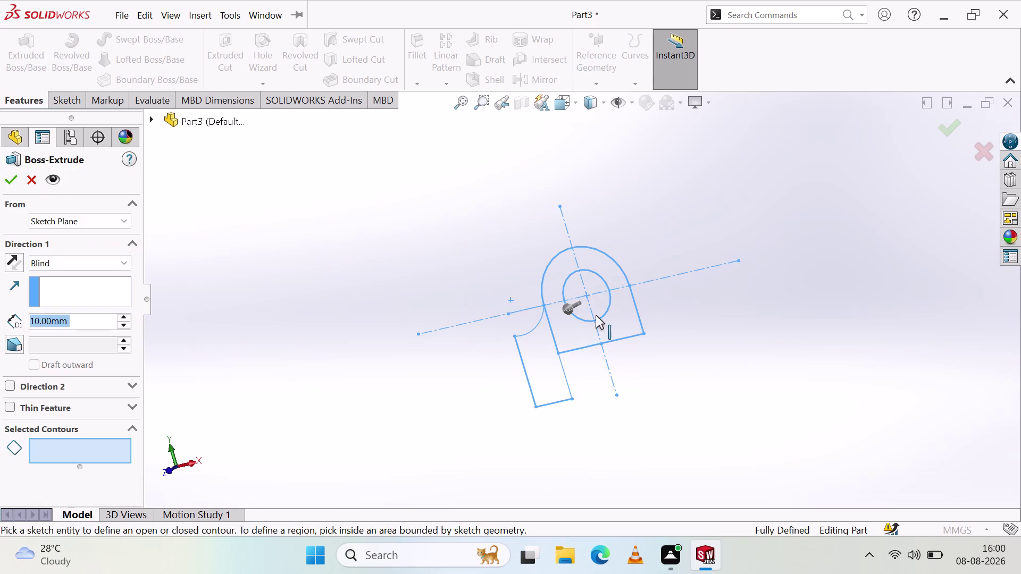
Extrude the ring-shaped sketch region as a Blind boss 32 mm deep, creating Boss-Extrude1.
click(624, 318)
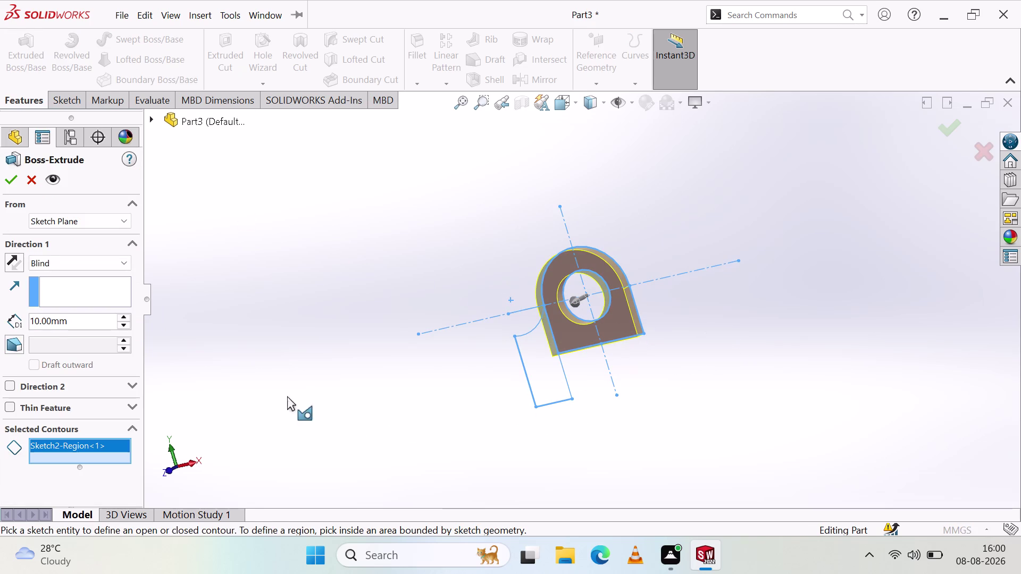
middle_drag(371, 349, 493, 314)
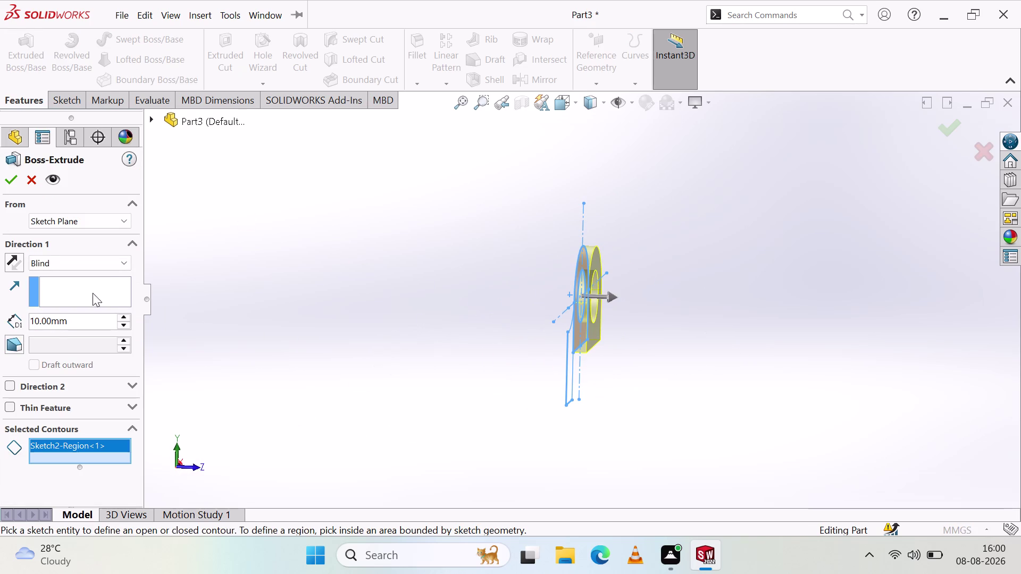
click(110, 261)
click(109, 260)
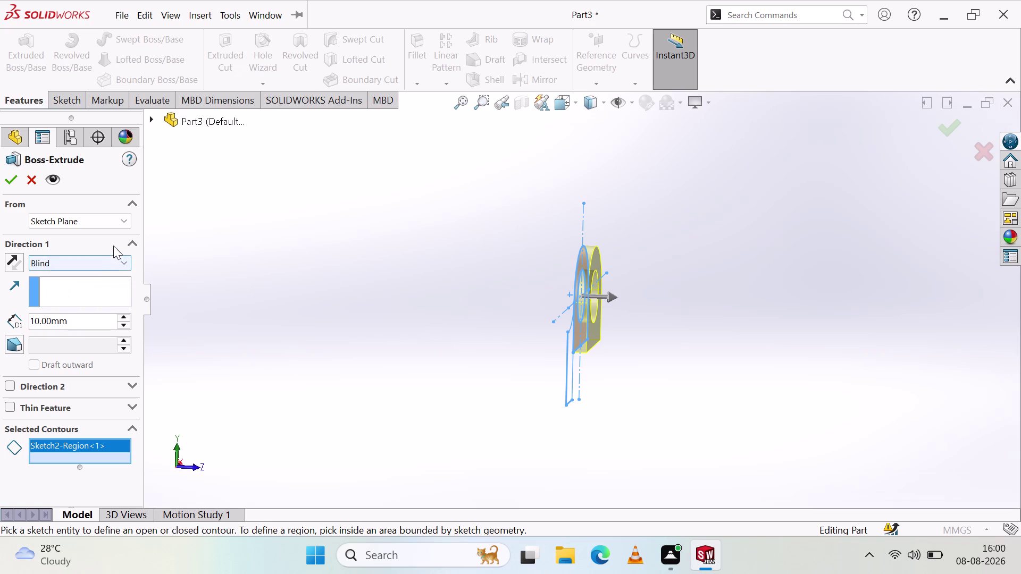
triple_click(127, 317)
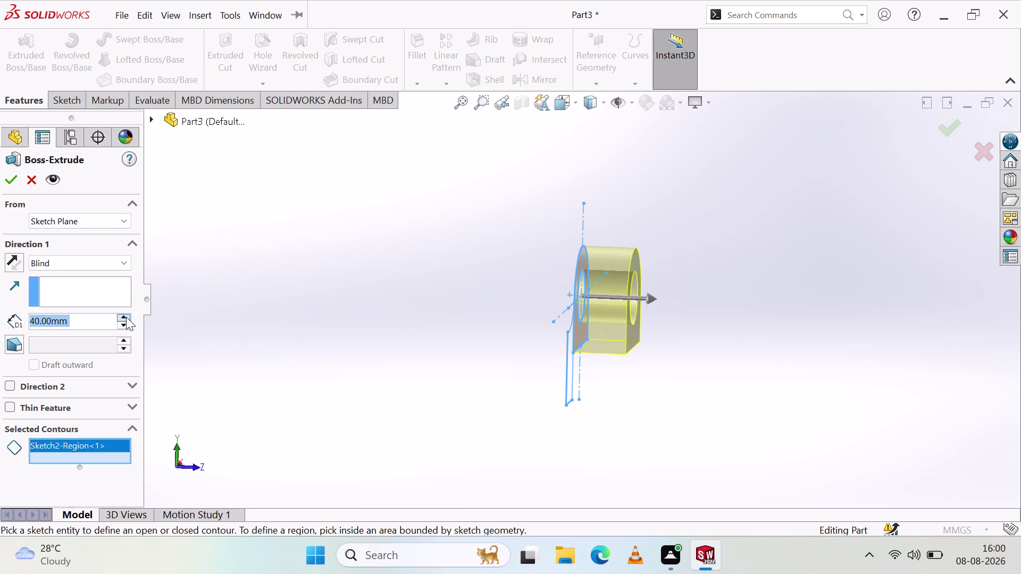
key(BackSpace)
text(32)
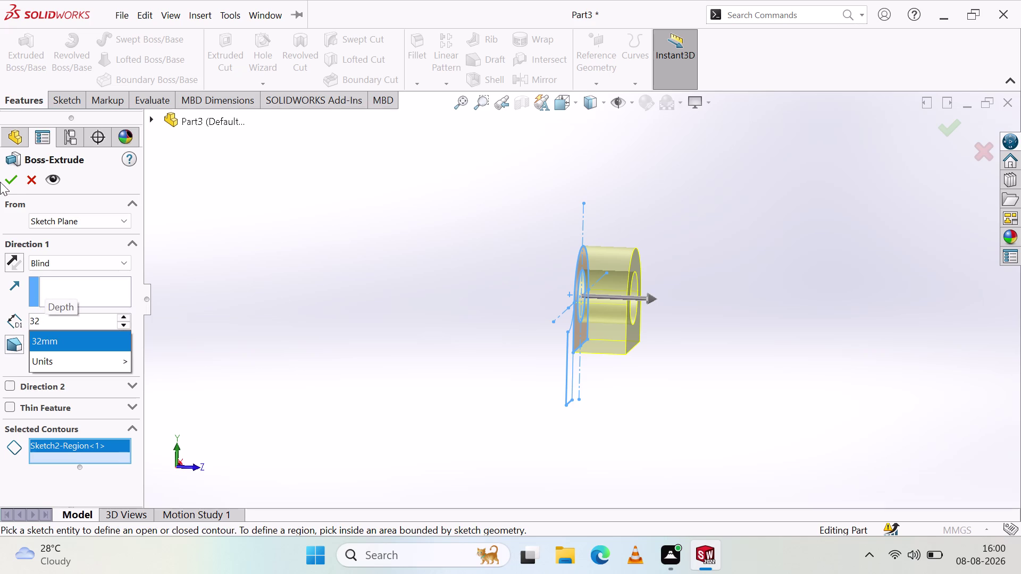
click(9, 180)
click(254, 315)
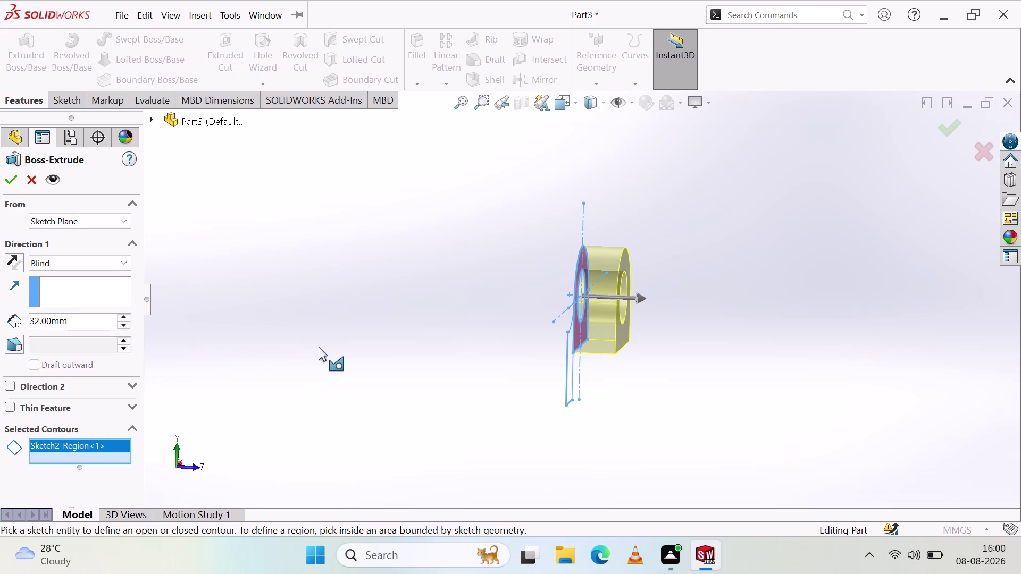
click(323, 347)
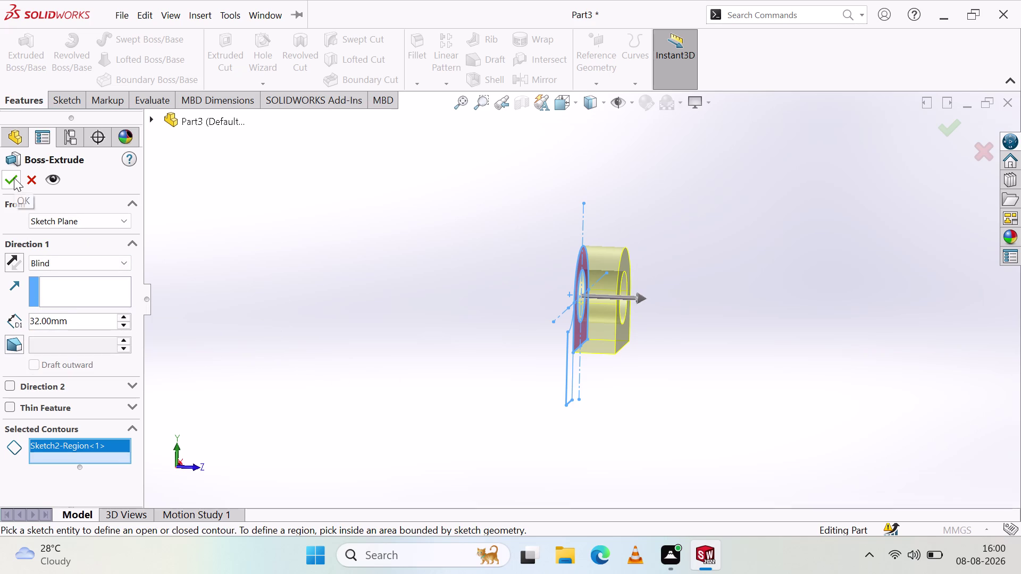
click(14, 178)
click(267, 288)
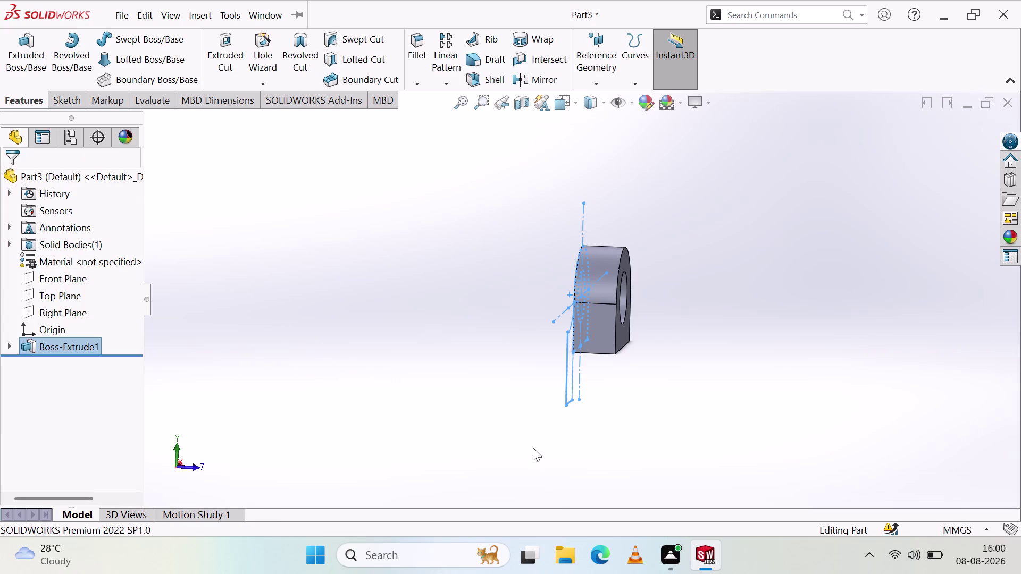
click(20, 67)
click(9, 176)
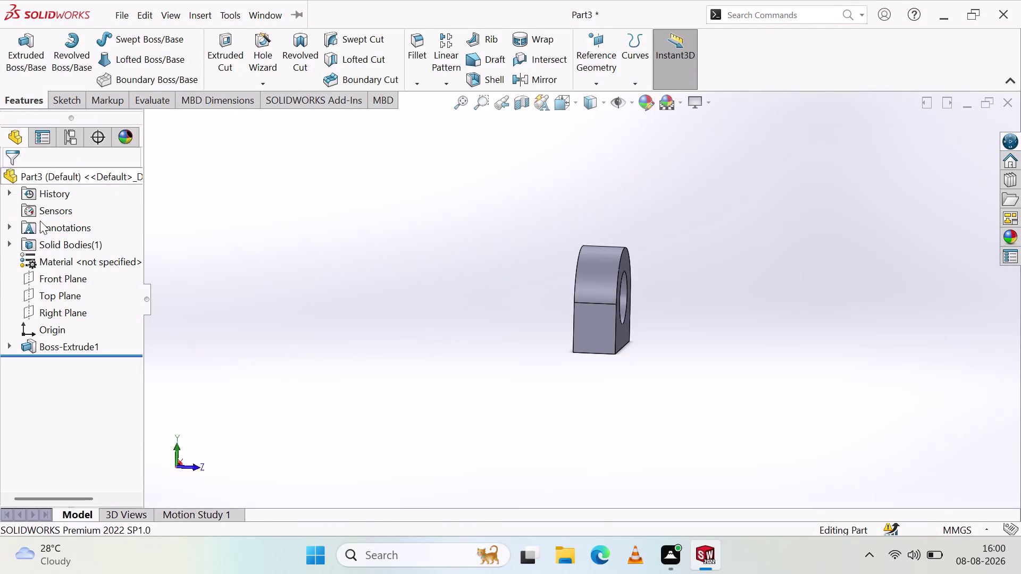
click(76, 346)
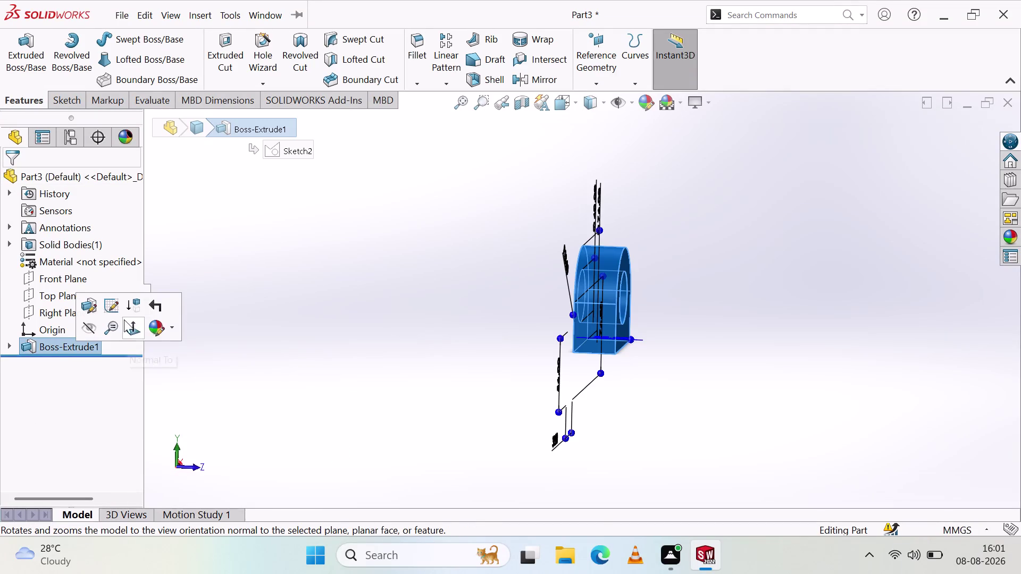
click(109, 303)
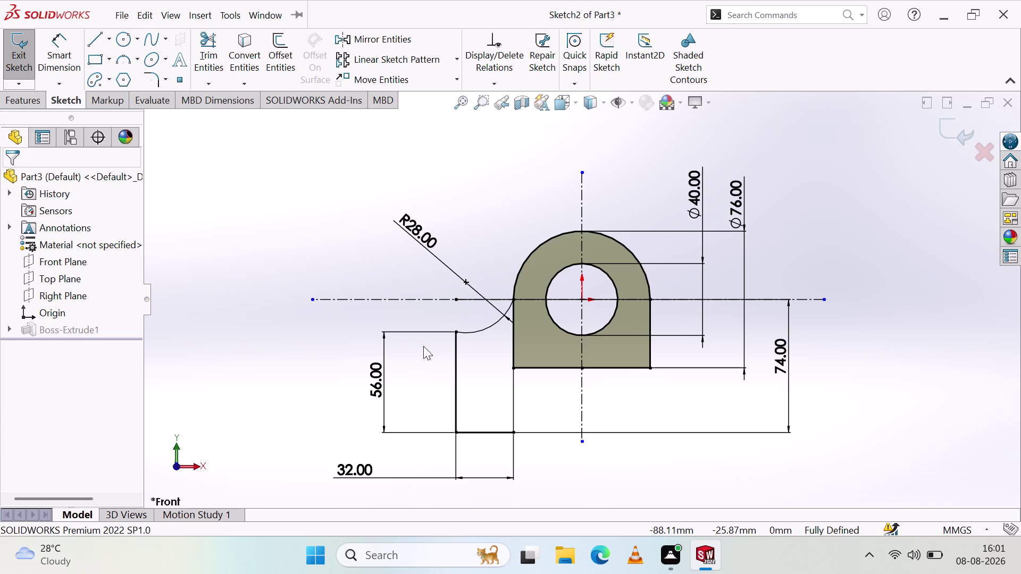
middle_drag(412, 294, 494, 302)
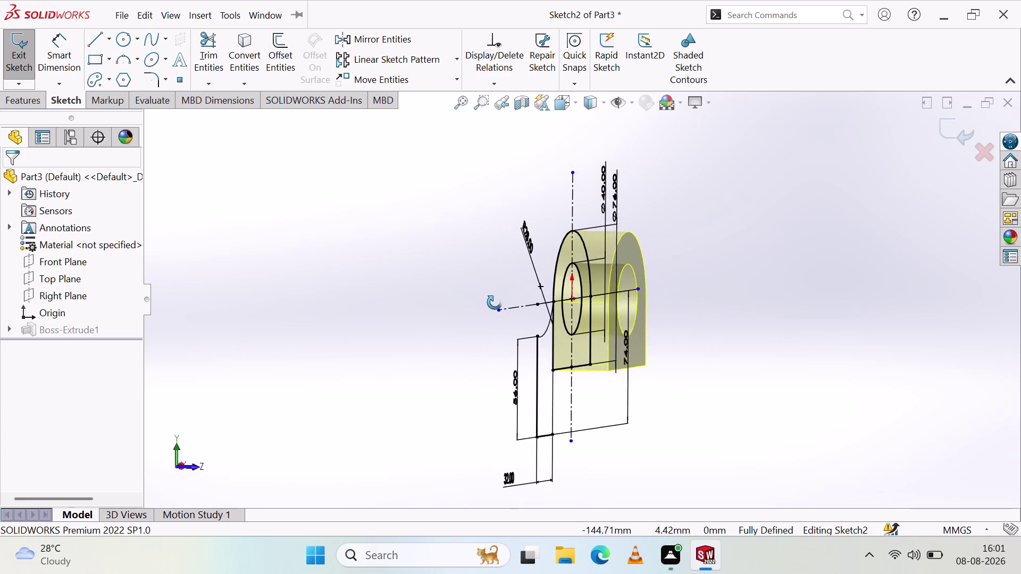
middle_drag(494, 302, 475, 314)
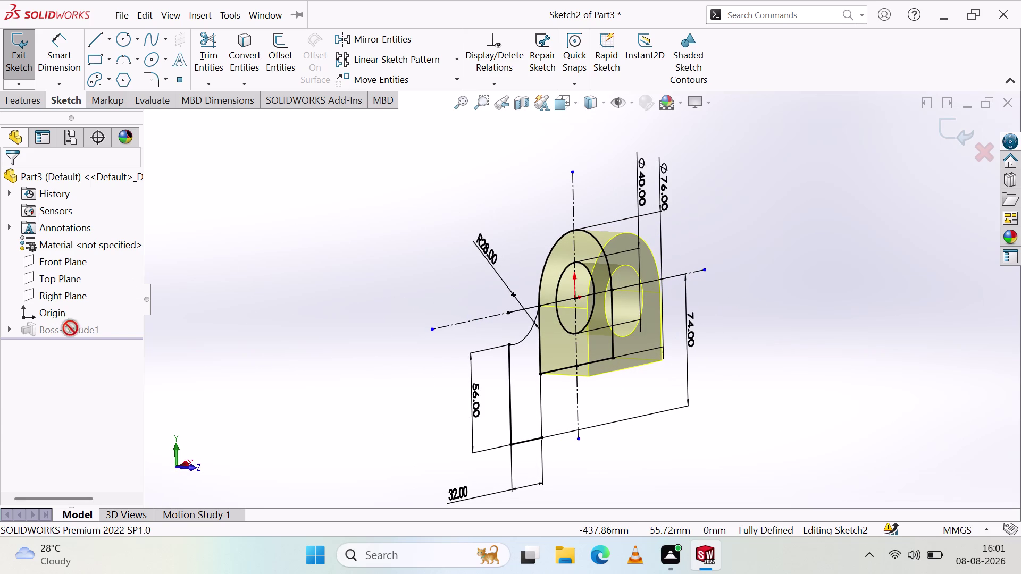
middle_drag(388, 319, 370, 307)
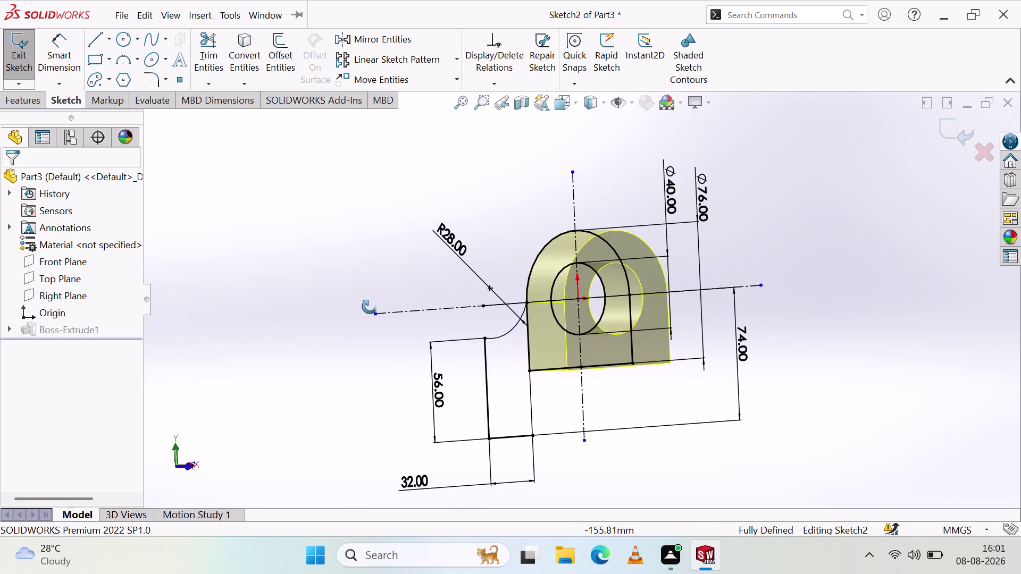
middle_drag(370, 307, 375, 295)
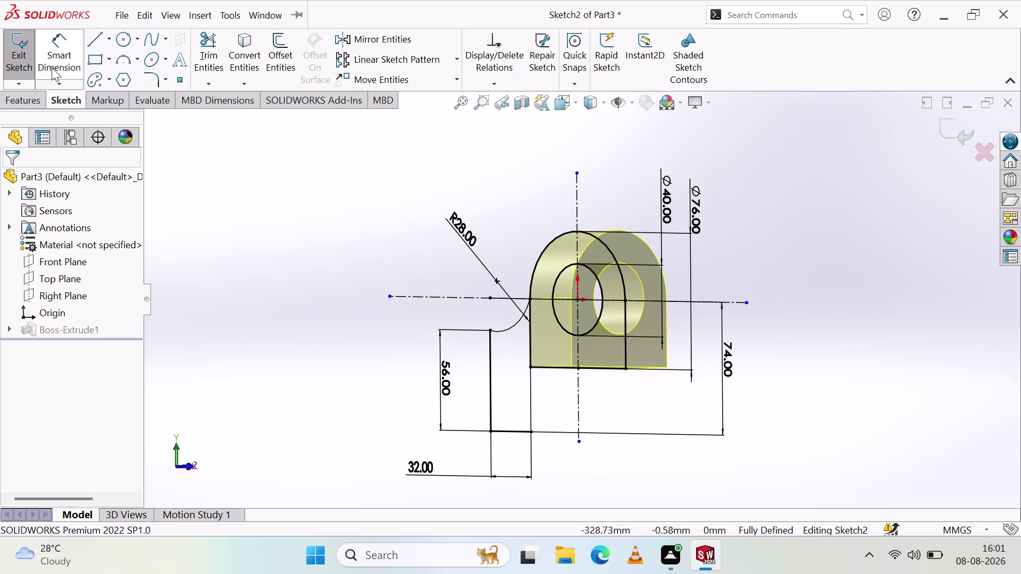
click(28, 95)
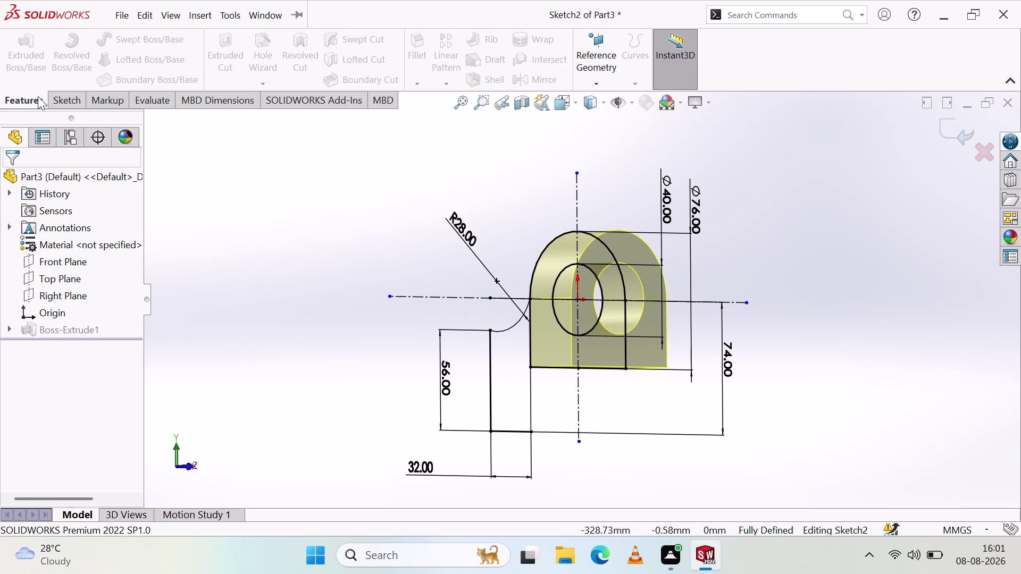
click(55, 106)
click(29, 55)
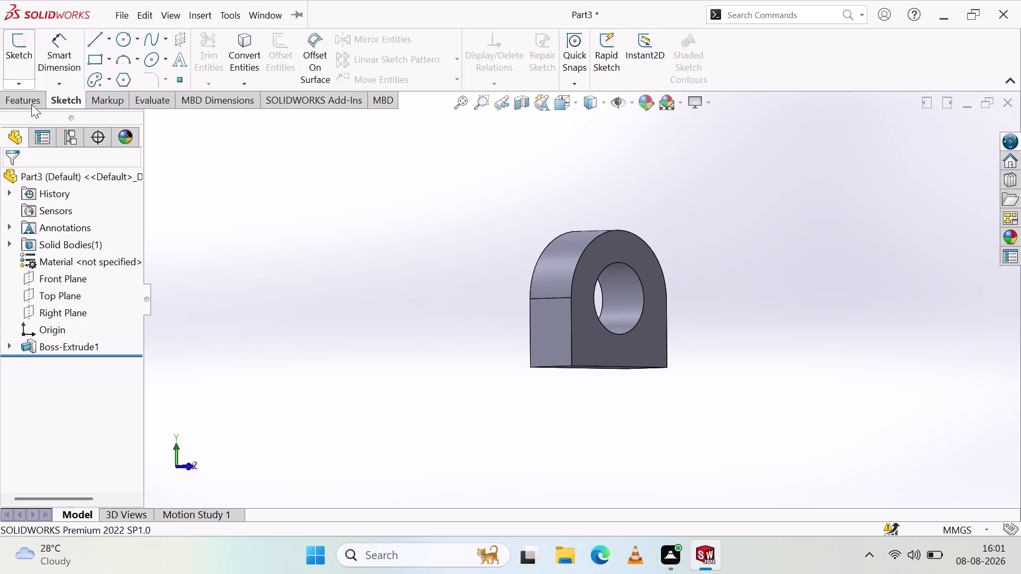
click(13, 96)
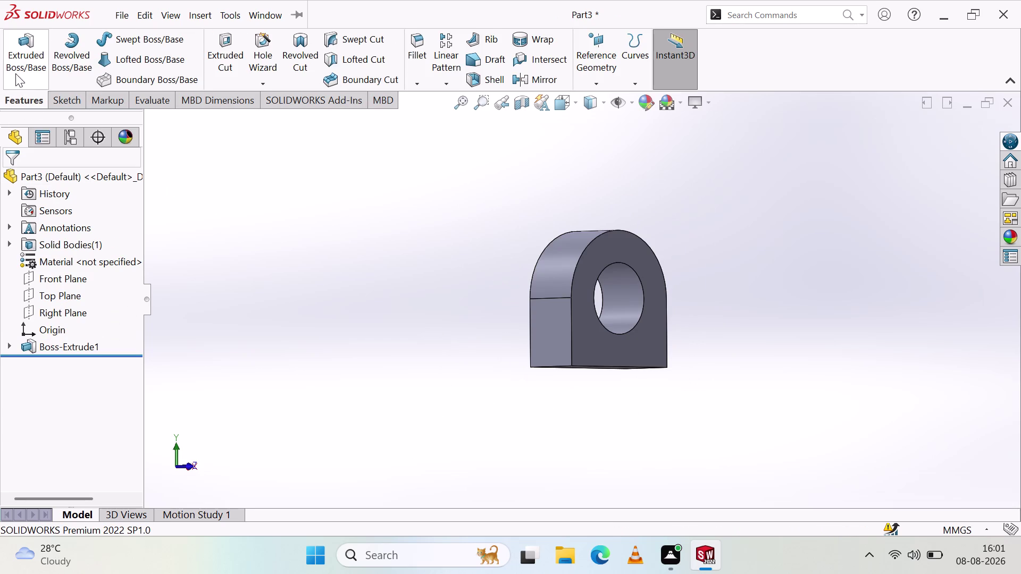
click(16, 71)
click(20, 96)
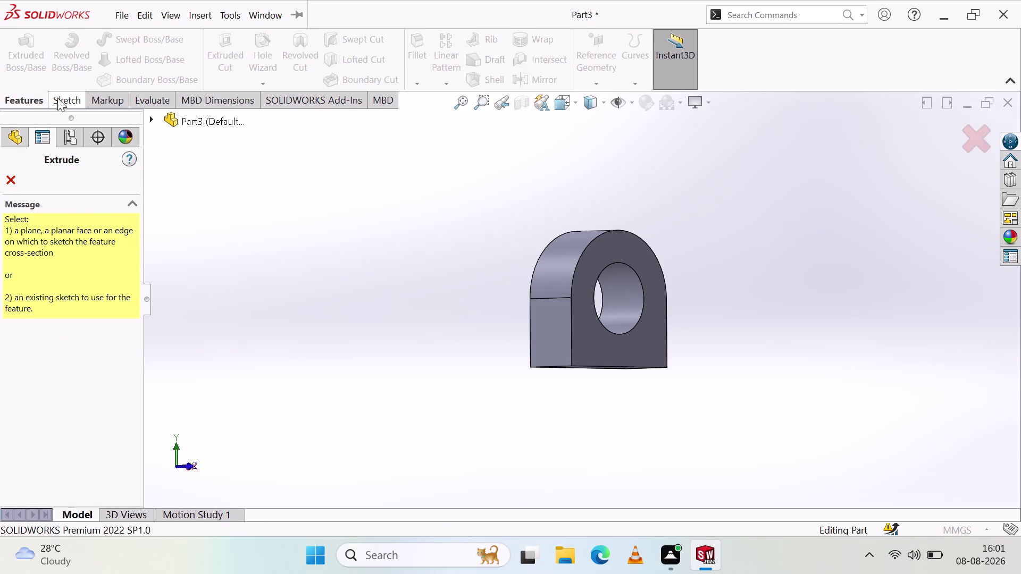
click(57, 98)
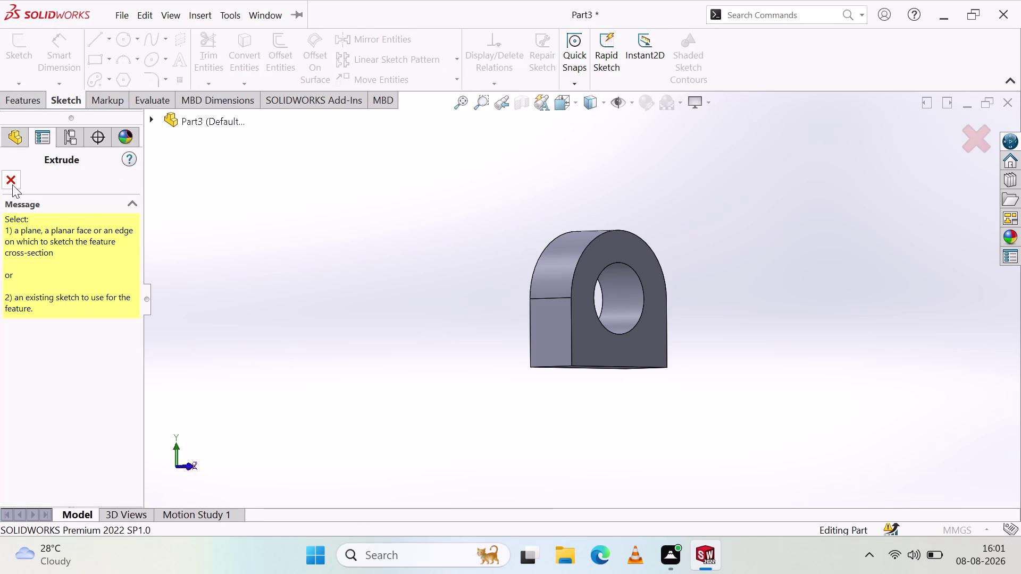
click(11, 183)
click(19, 97)
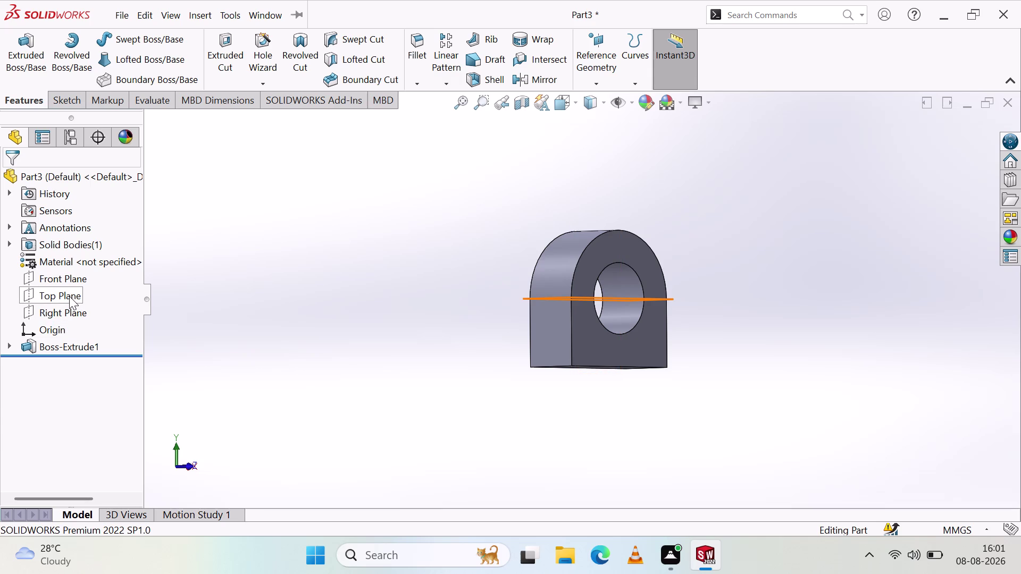
middle_drag(178, 317, 216, 332)
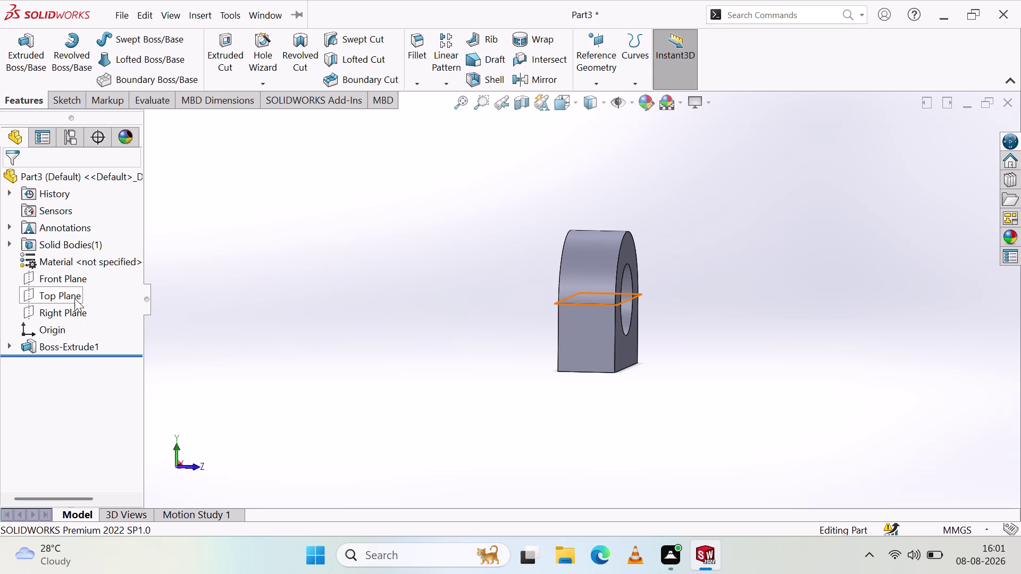
click(74, 298)
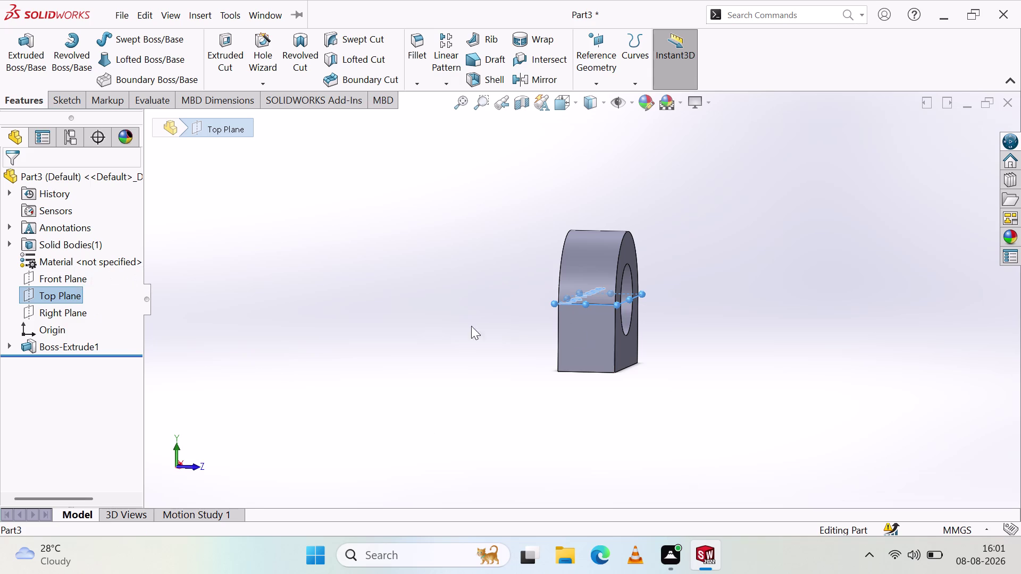
Orbit the bracket edge-on and try starting an extrusion sketch on the Right Plane.
middle_drag(474, 342, 401, 346)
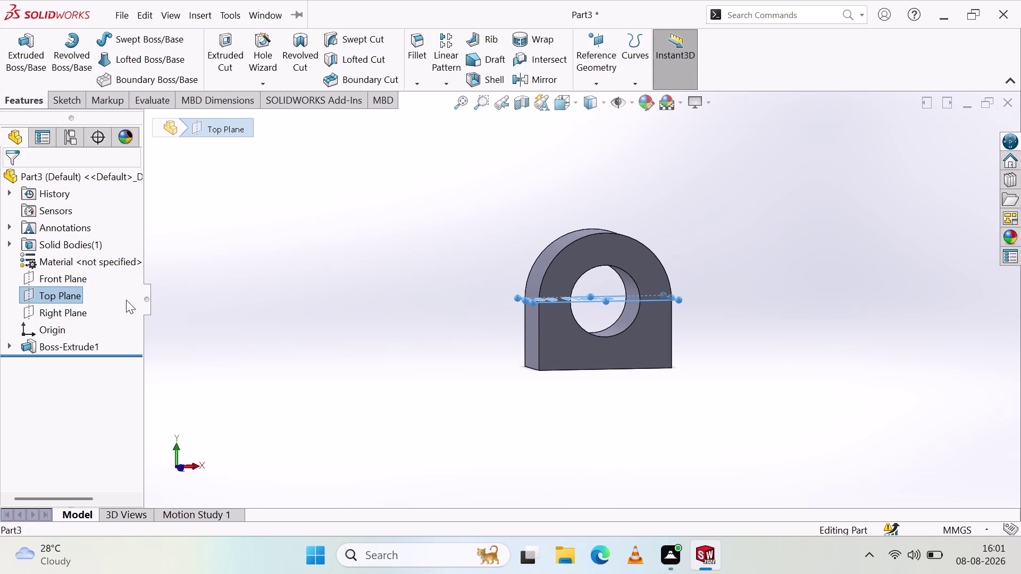
click(38, 308)
middle_drag(119, 305, 170, 317)
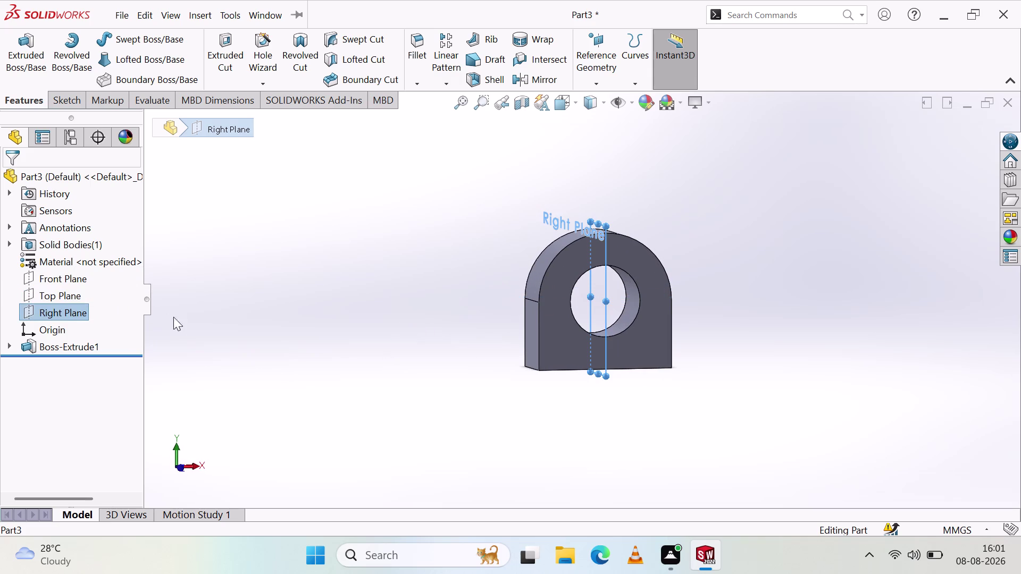
middle_drag(170, 317, 194, 320)
middle_drag(328, 305, 409, 319)
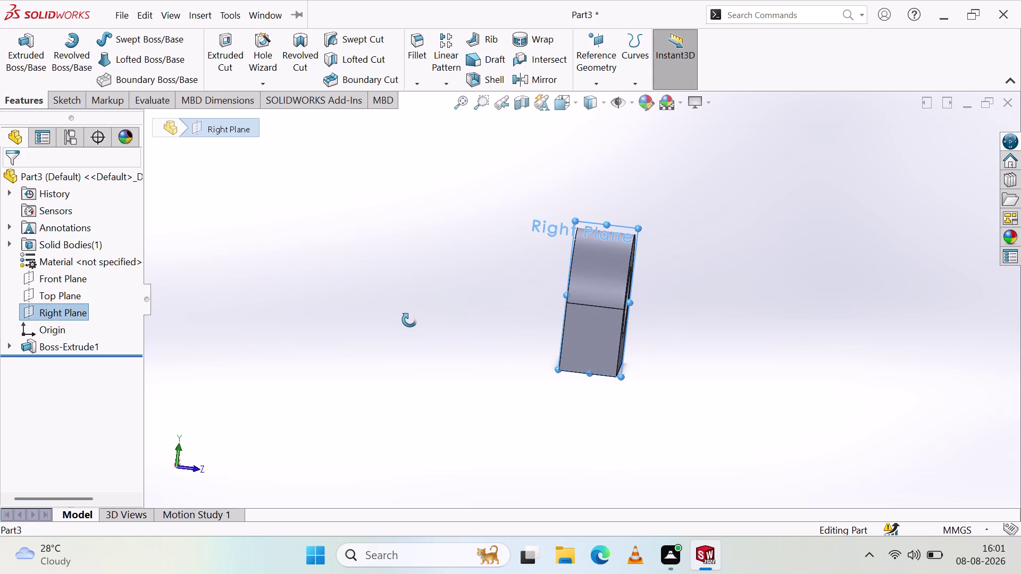
middle_drag(409, 319, 410, 320)
middle_click(411, 320)
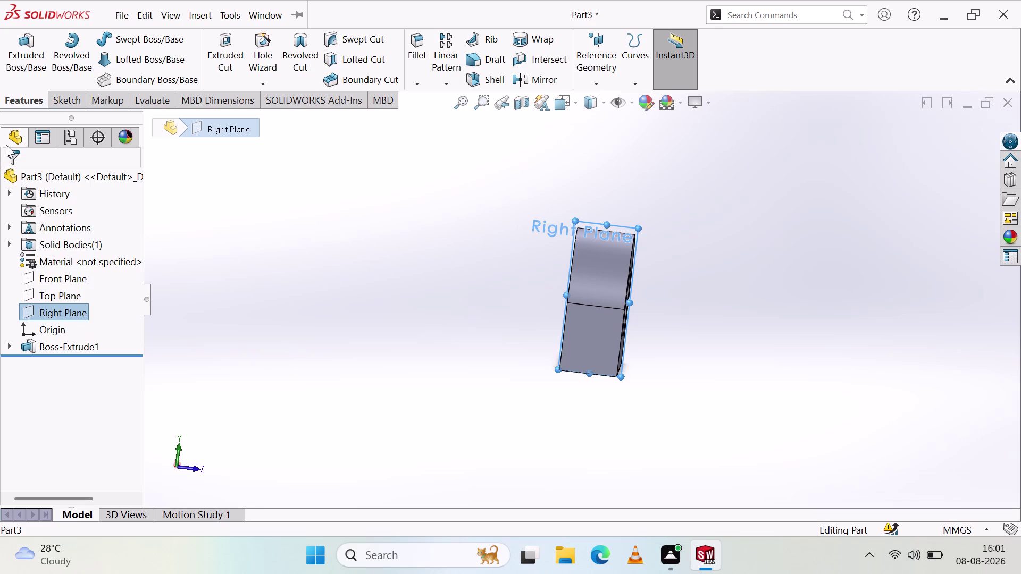
click(19, 72)
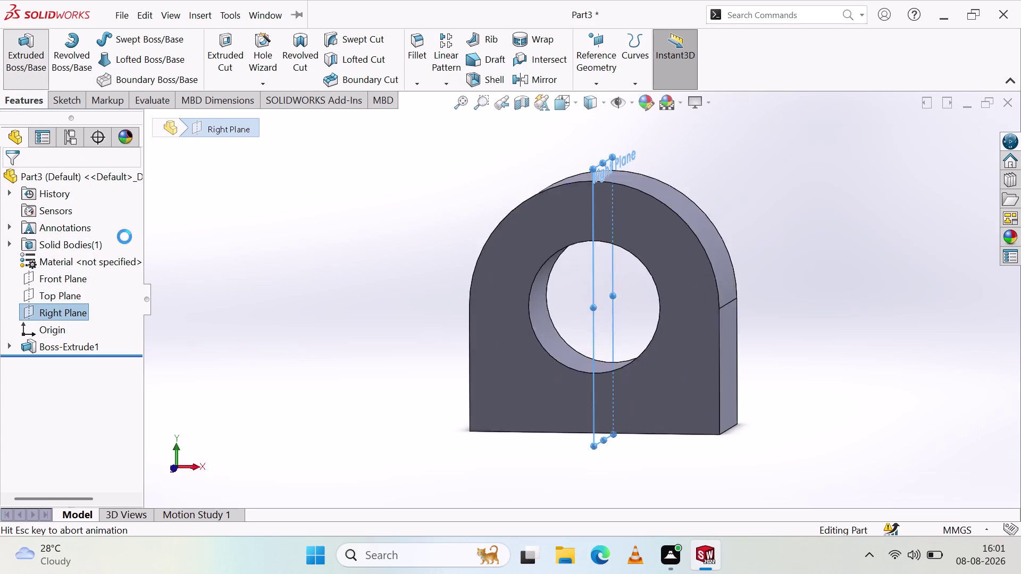
middle_click(357, 329)
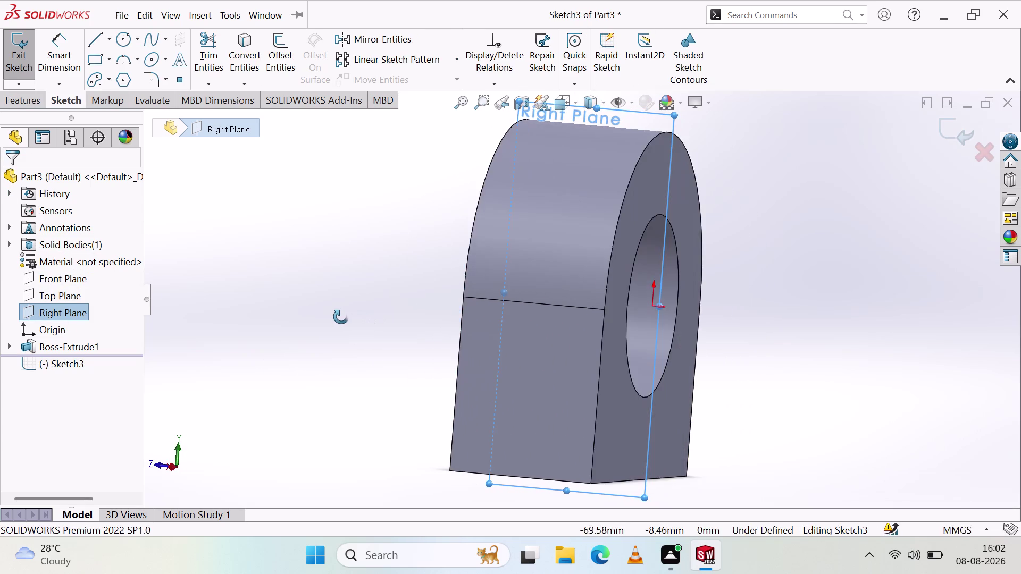
middle_click(360, 327)
middle_drag(390, 357, 552, 390)
scroll(up, 3)
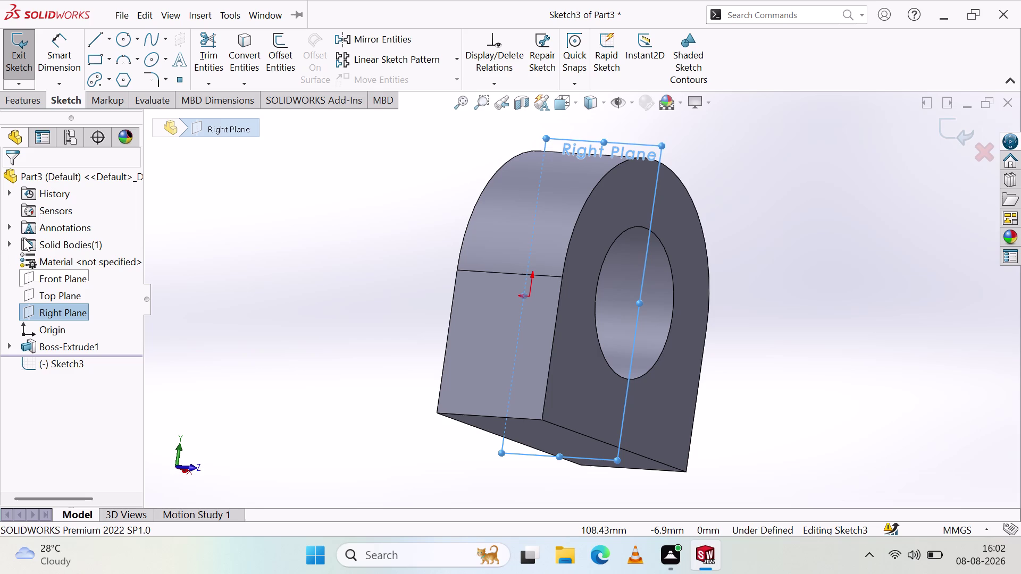
click(63, 296)
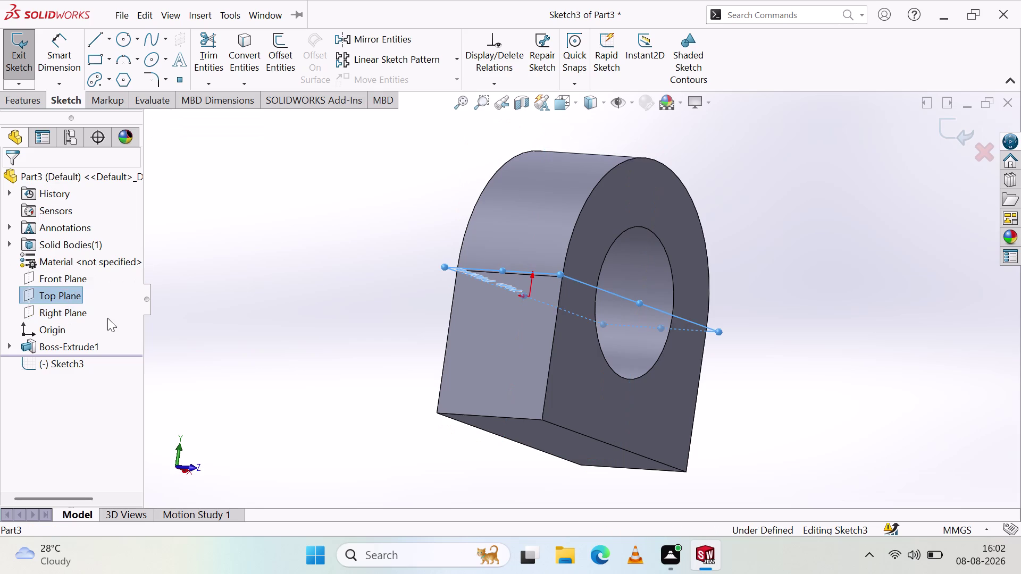
Delete the unfinished top-plane sketch and cancel the Extruded Boss.
click(20, 43)
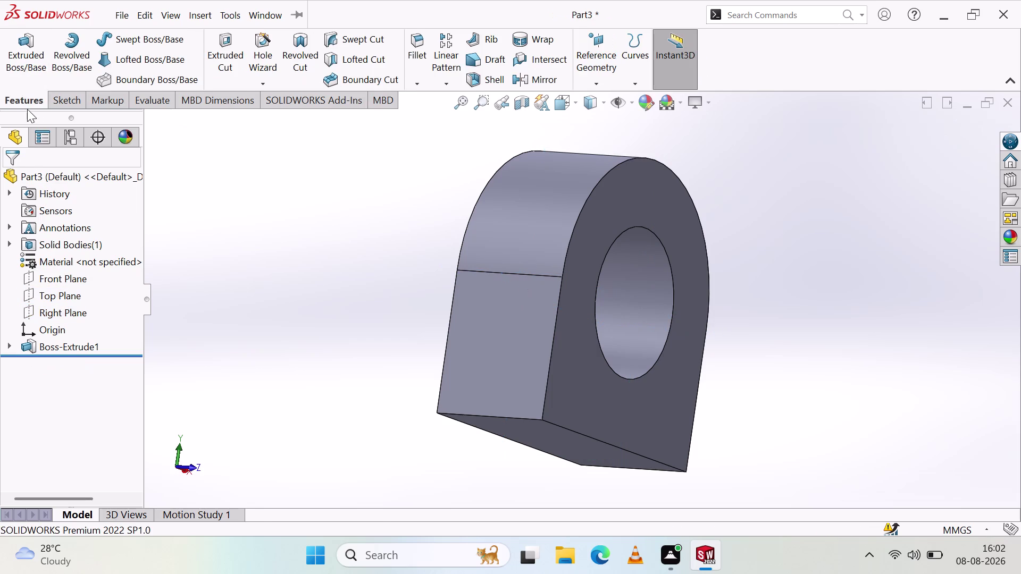
click(19, 63)
click(1, 177)
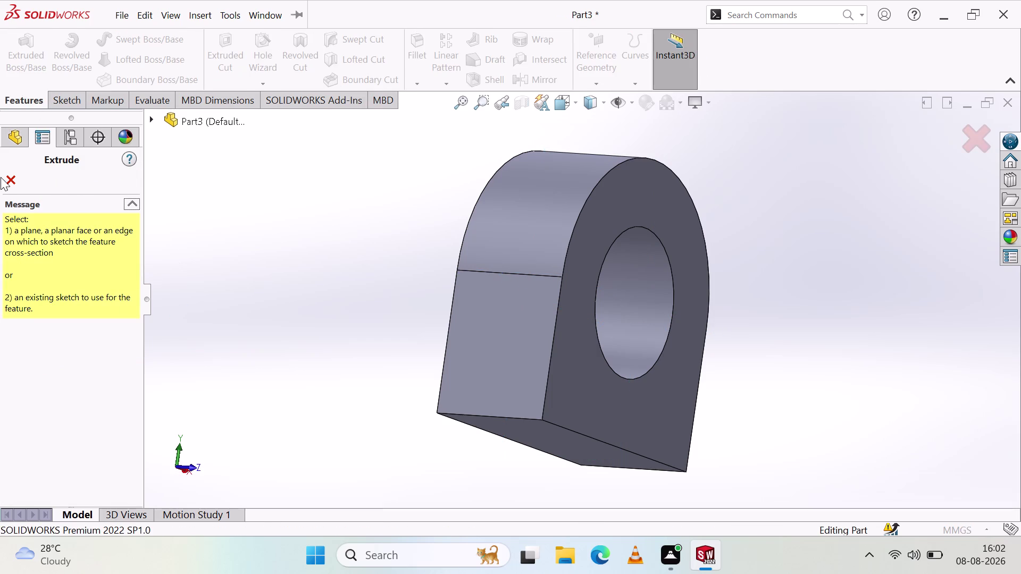
click(6, 177)
Orbit to the model's side and start a new sketch on the Front Plane.
middle_drag(136, 327, 177, 351)
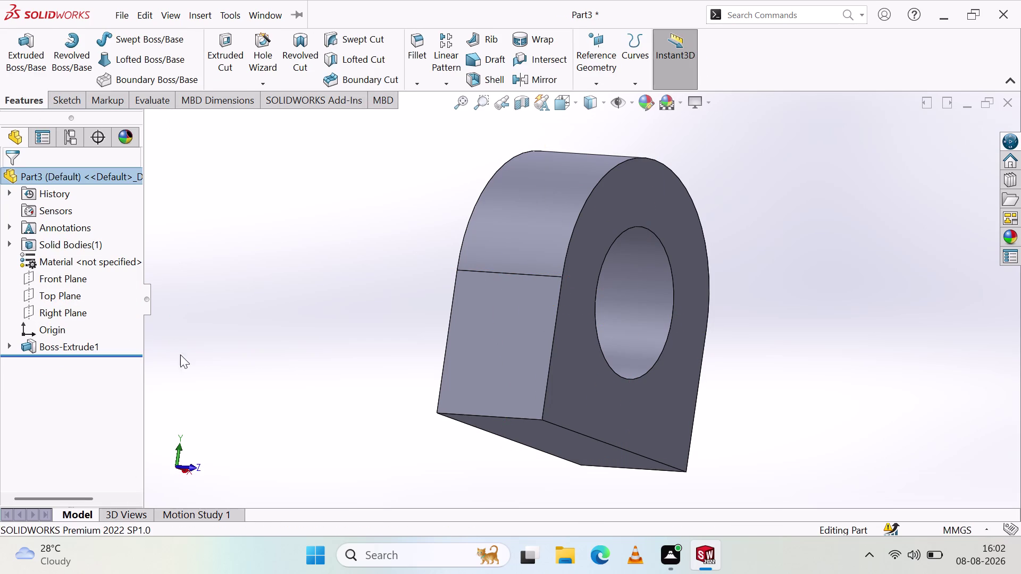
middle_drag(176, 351, 192, 394)
middle_drag(309, 289, 327, 345)
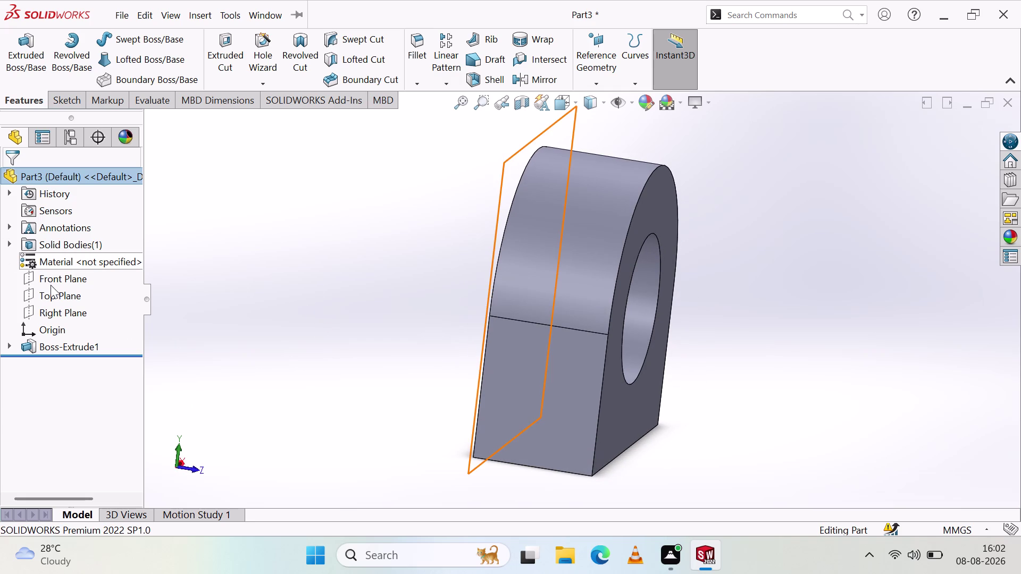
click(52, 277)
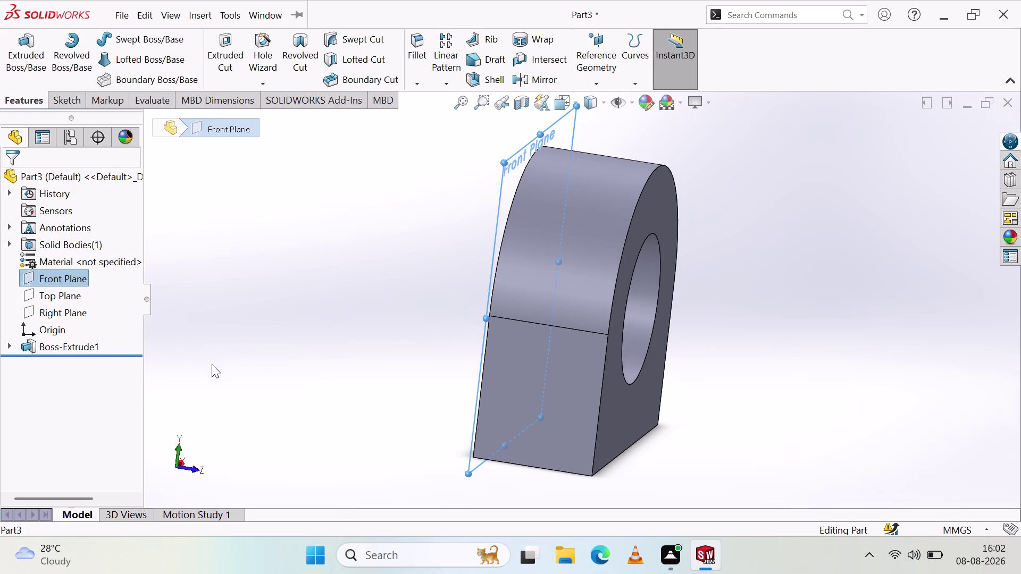
click(17, 58)
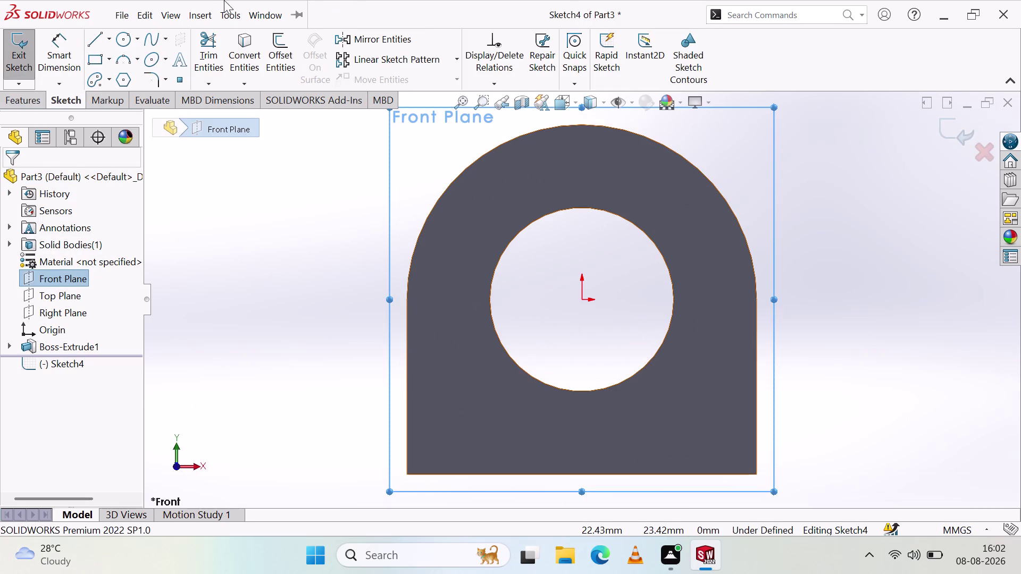
Draw a vertical line down from the body's left edge, entering length 74.
click(97, 37)
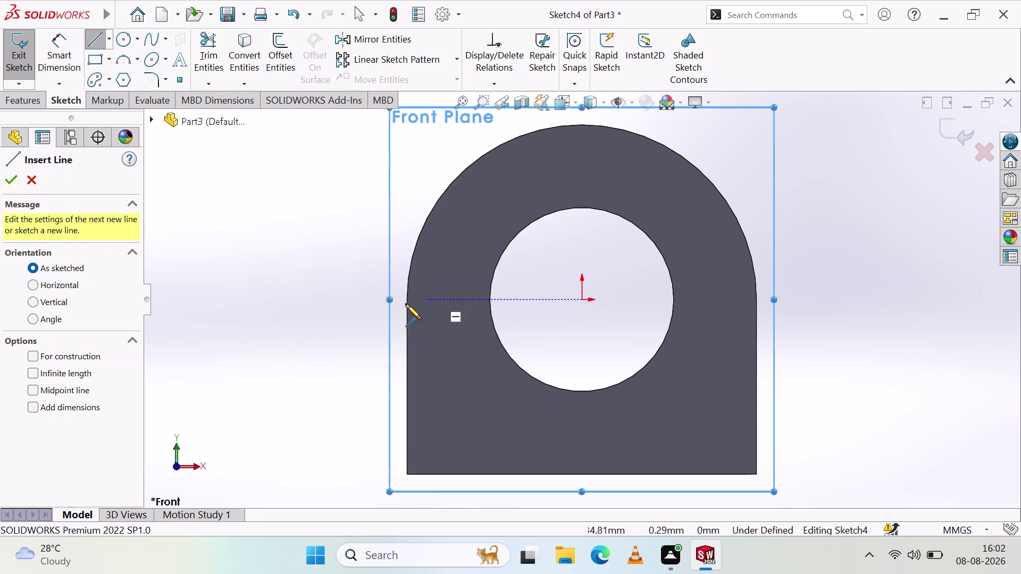
click(407, 300)
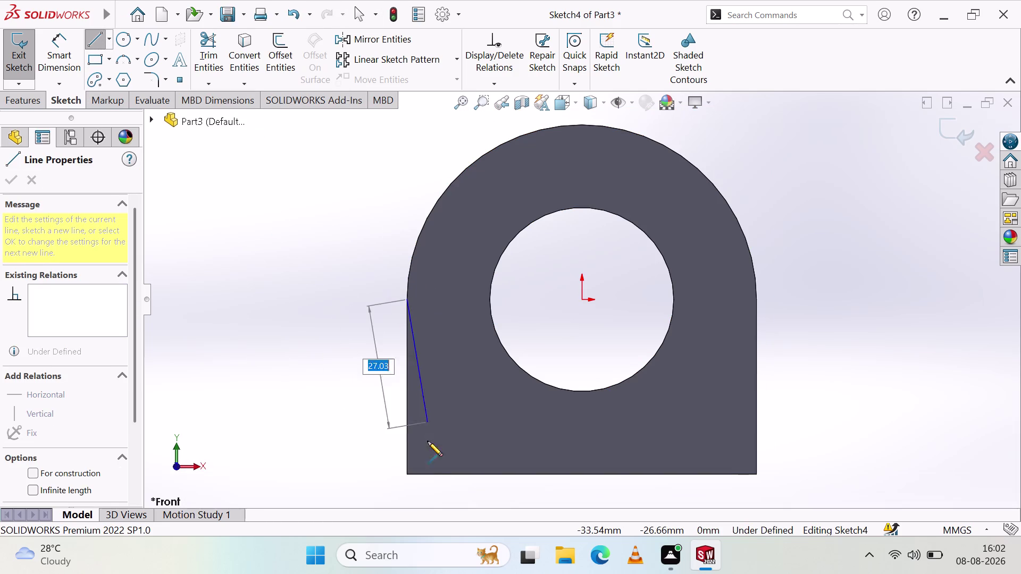
scroll(down, 3)
scroll(up, 3)
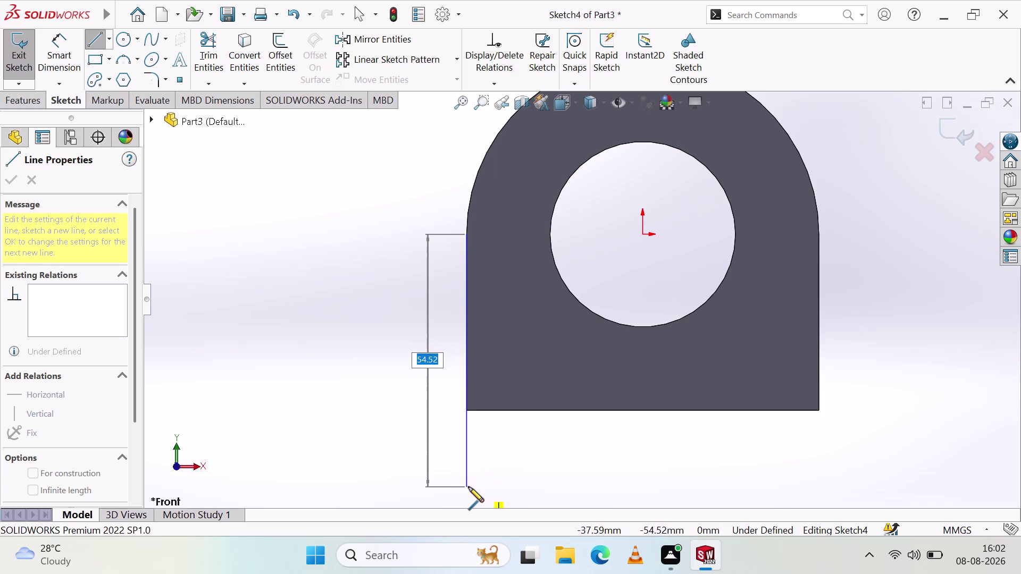
text(74)
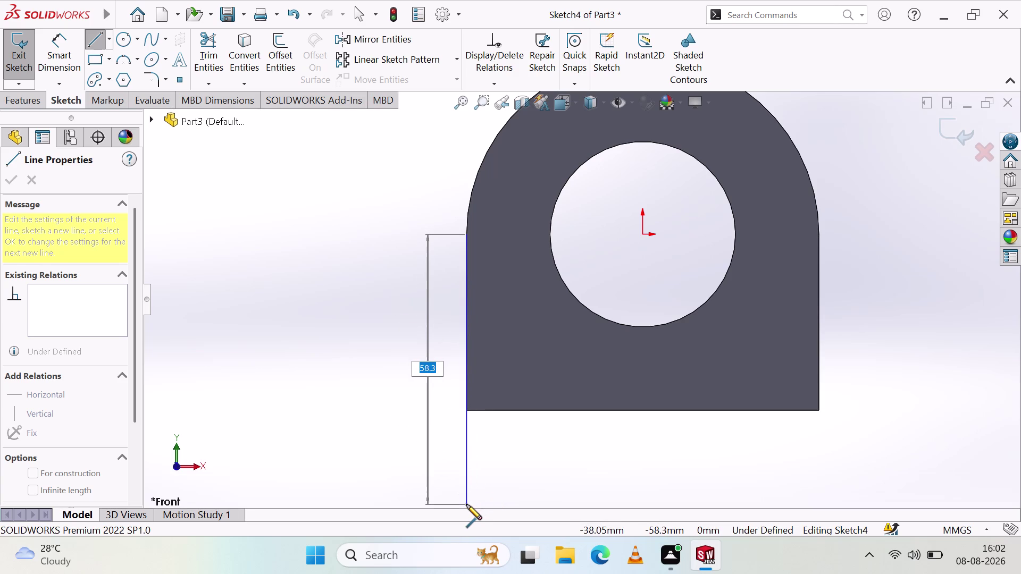
text(74)
key(Return)
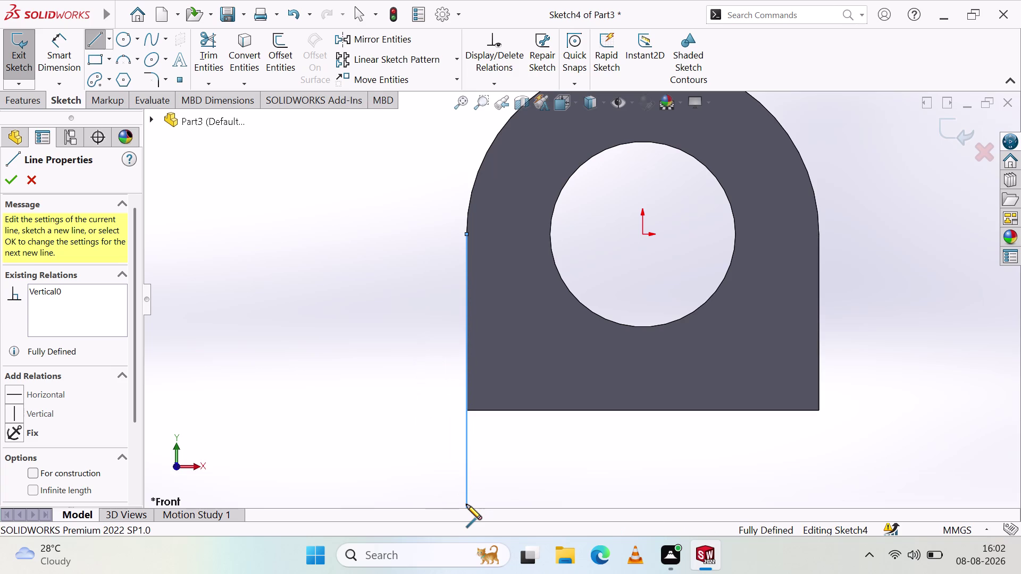
key(Escape)
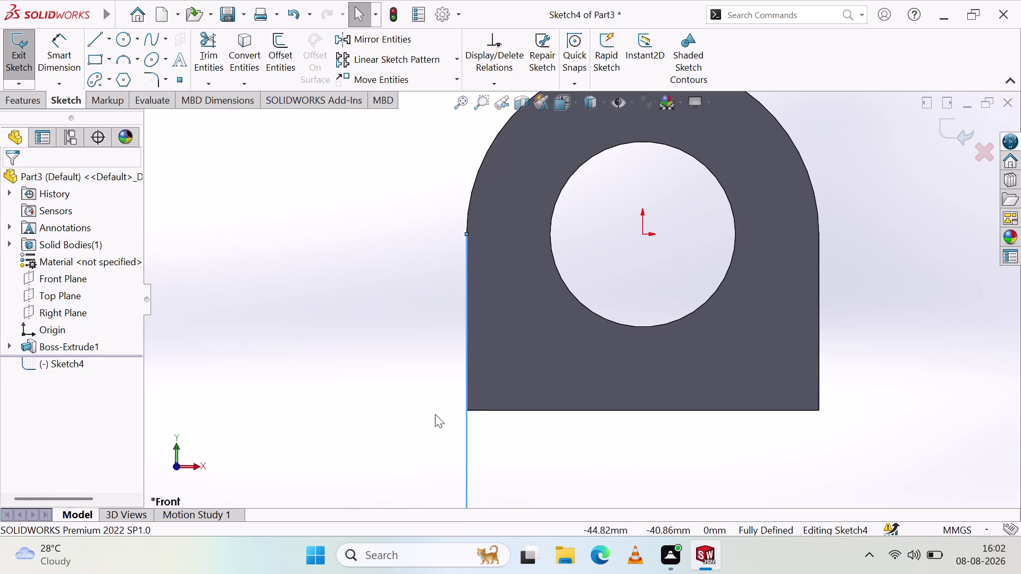
scroll(up, 3)
click(432, 386)
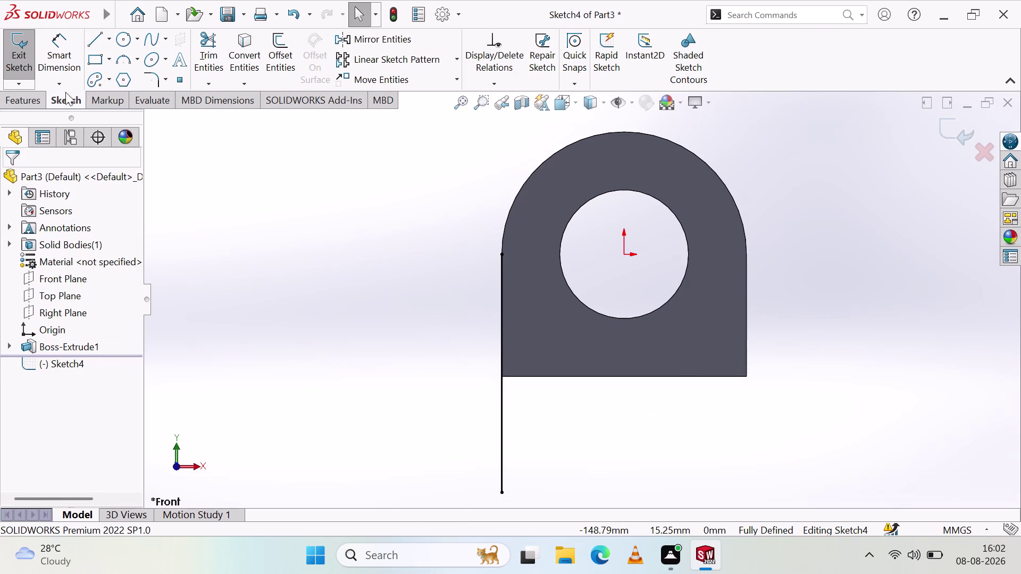
Add a 32 mm horizontal line left and a 56 mm vertical line up.
click(95, 39)
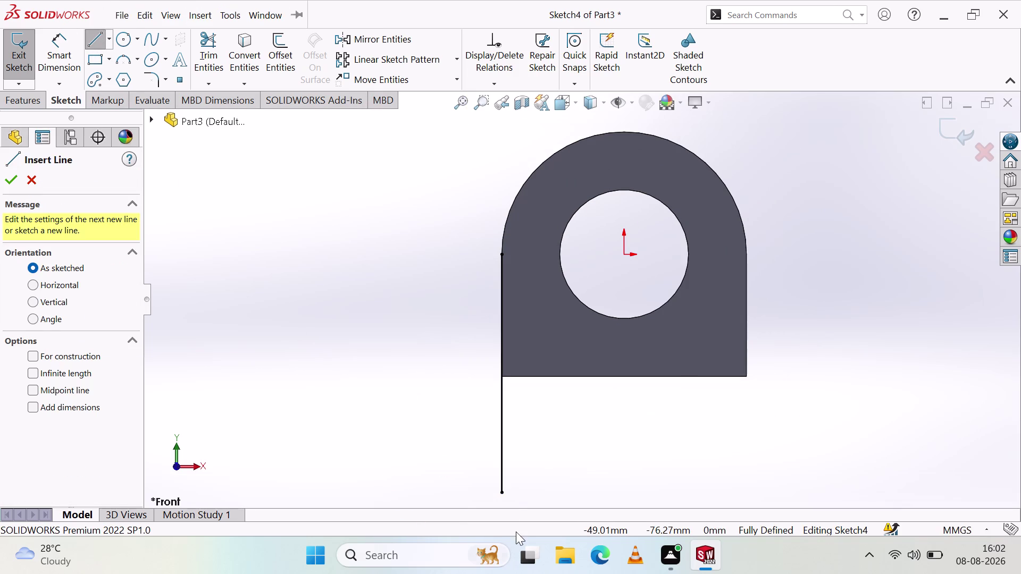
click(501, 493)
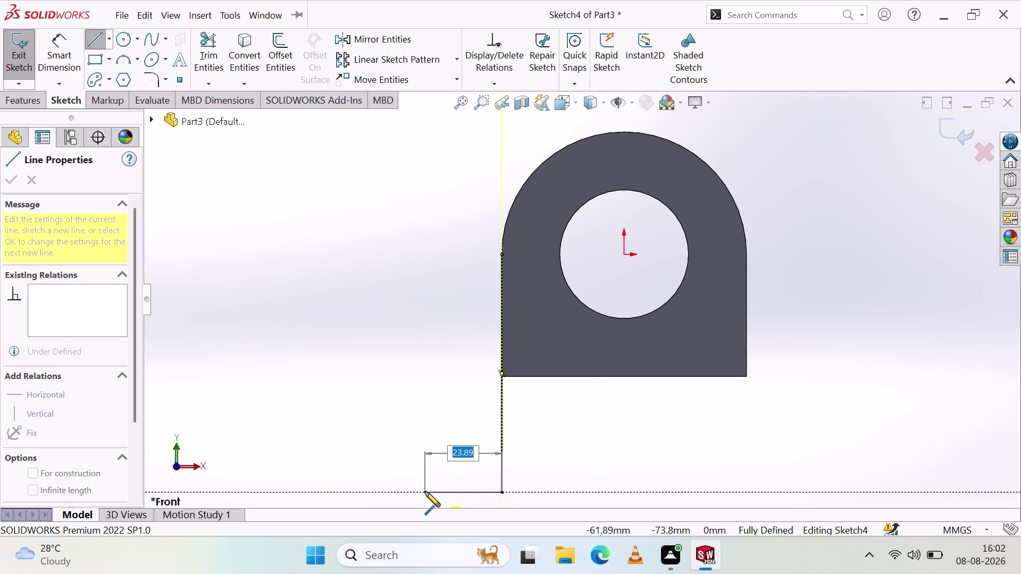
text(32)
key(Return)
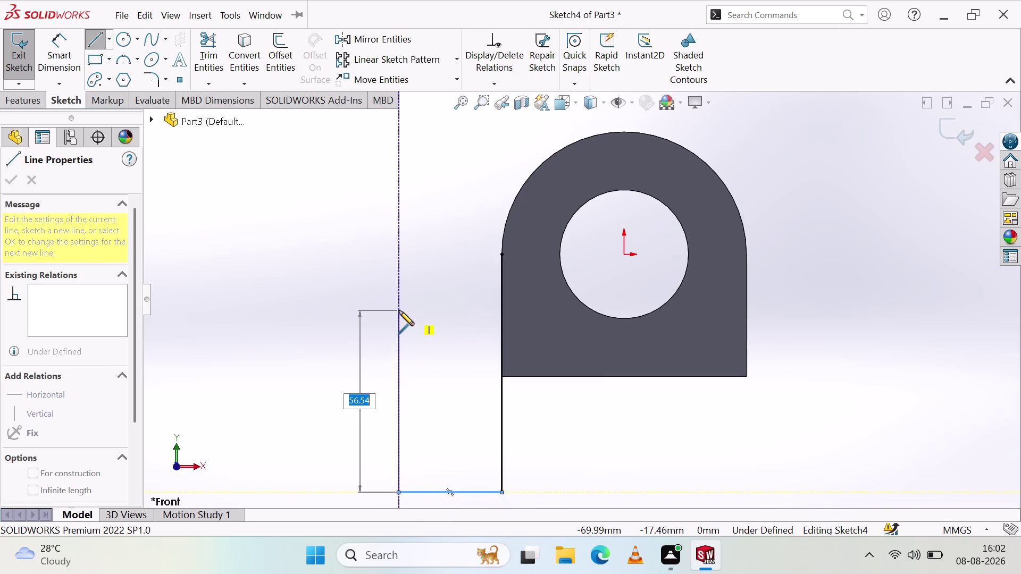
text(56)
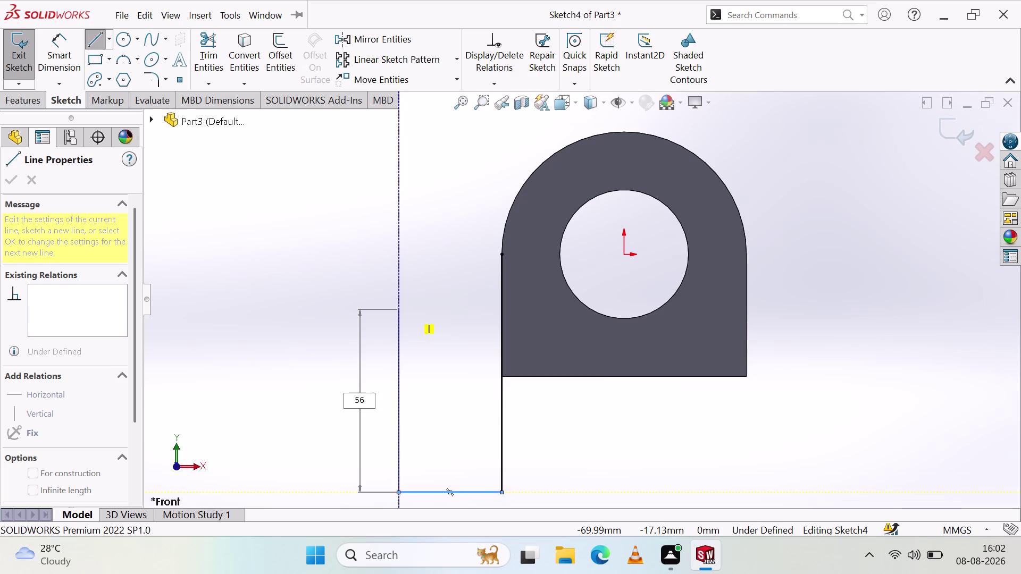
key(Return)
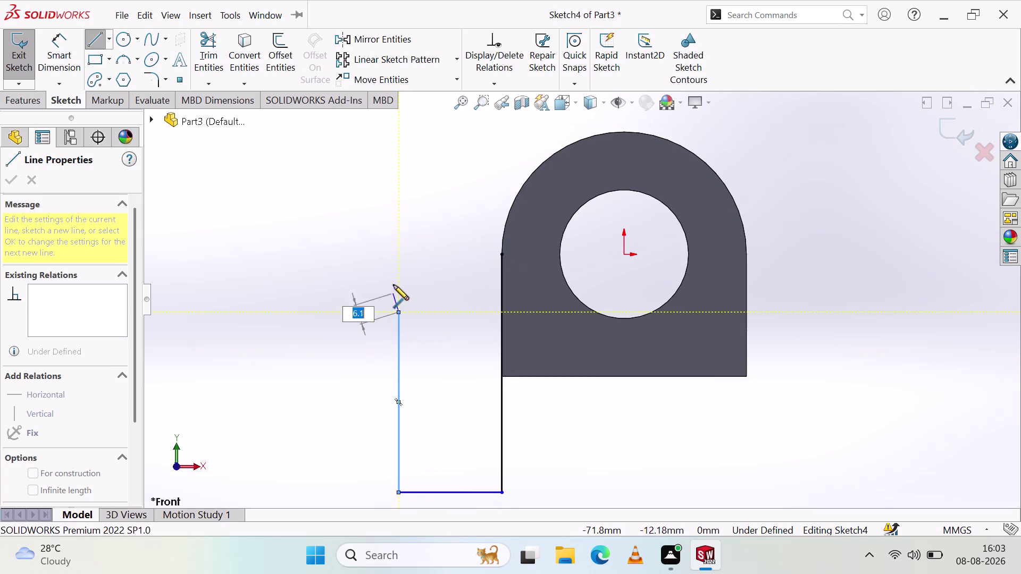
key(Escape)
Orbit the model to check the open three-line profile in 3D.
click(307, 380)
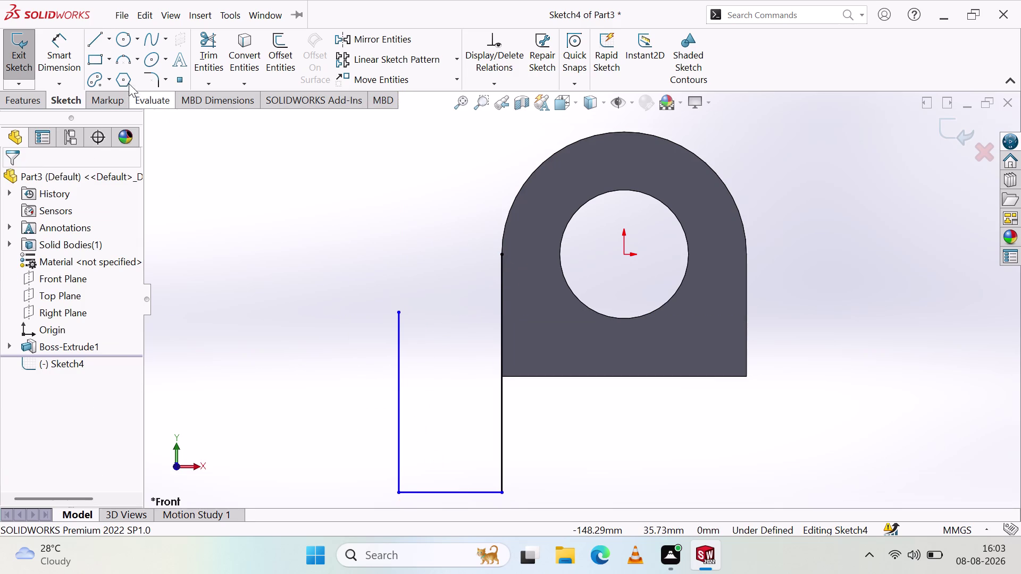
click(303, 330)
click(356, 363)
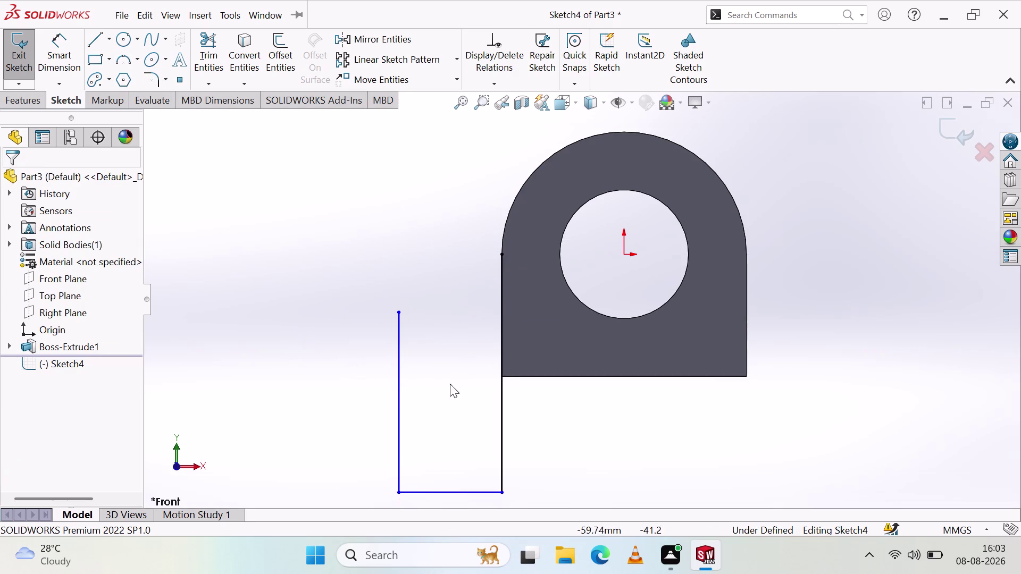
click(458, 383)
middle_drag(465, 333, 547, 346)
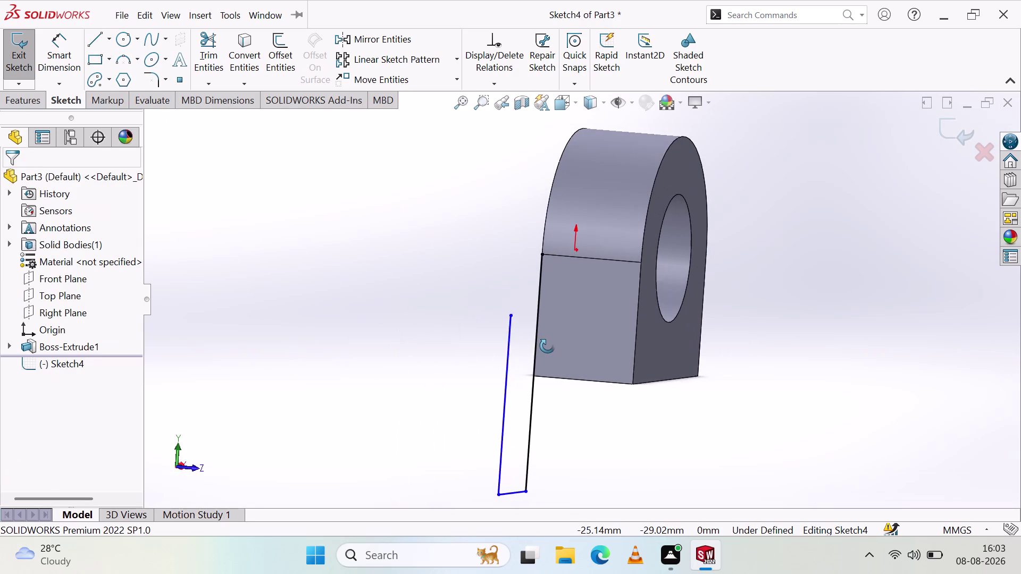
middle_drag(547, 346, 498, 337)
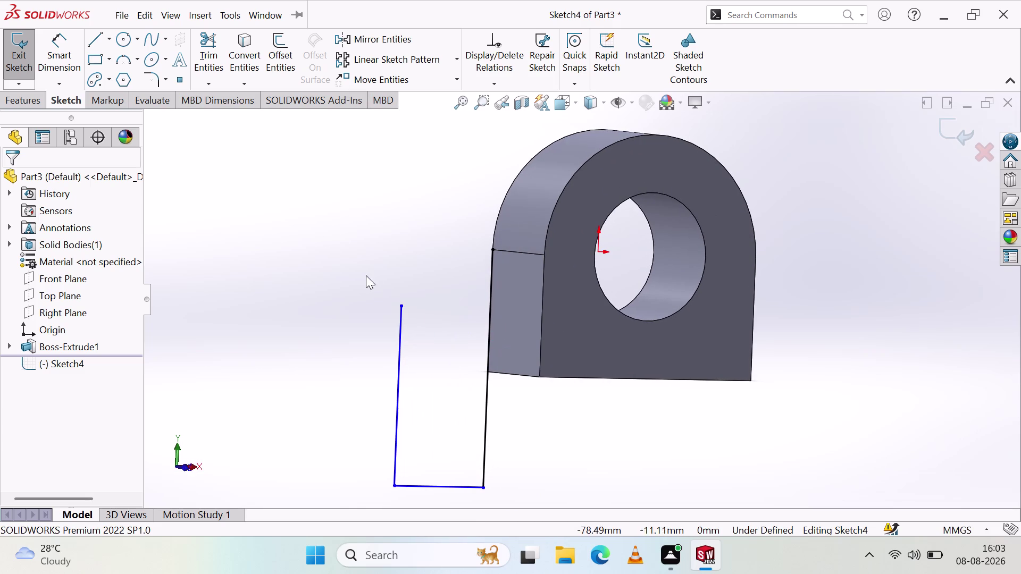
click(108, 59)
click(111, 61)
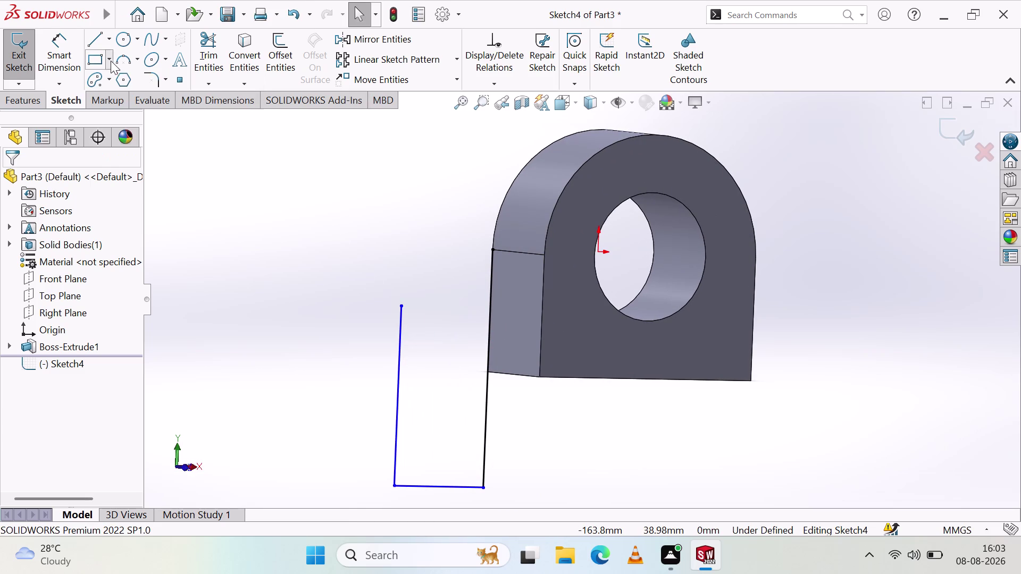
Draw a 3 Point Arc from the left line's top to the bracket edge.
click(123, 58)
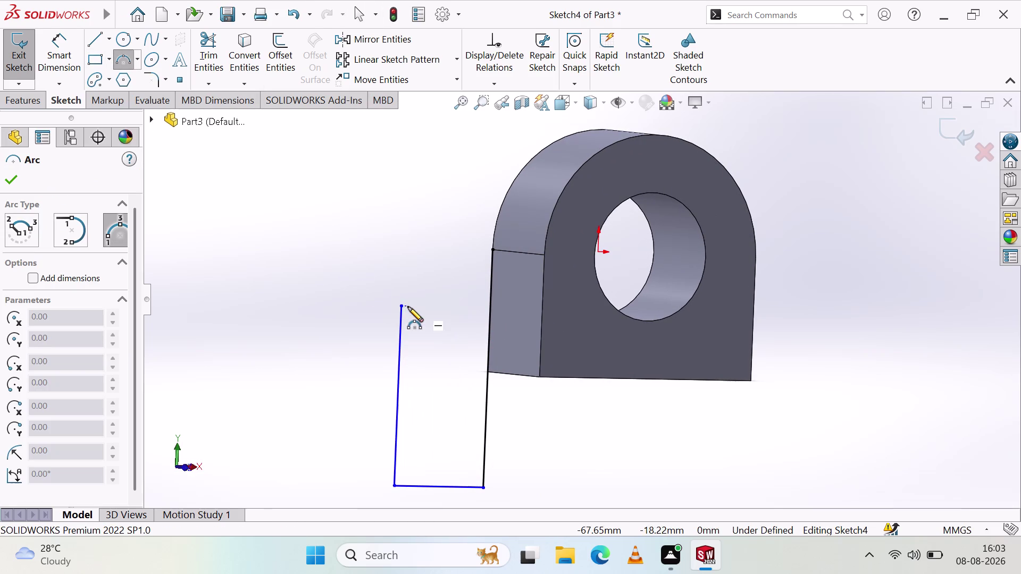
click(402, 307)
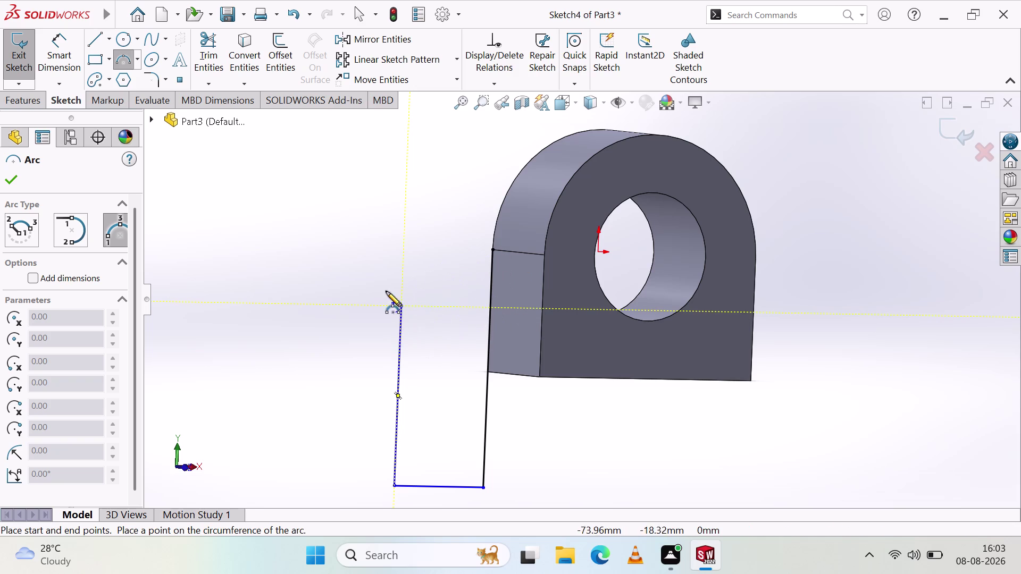
click(493, 251)
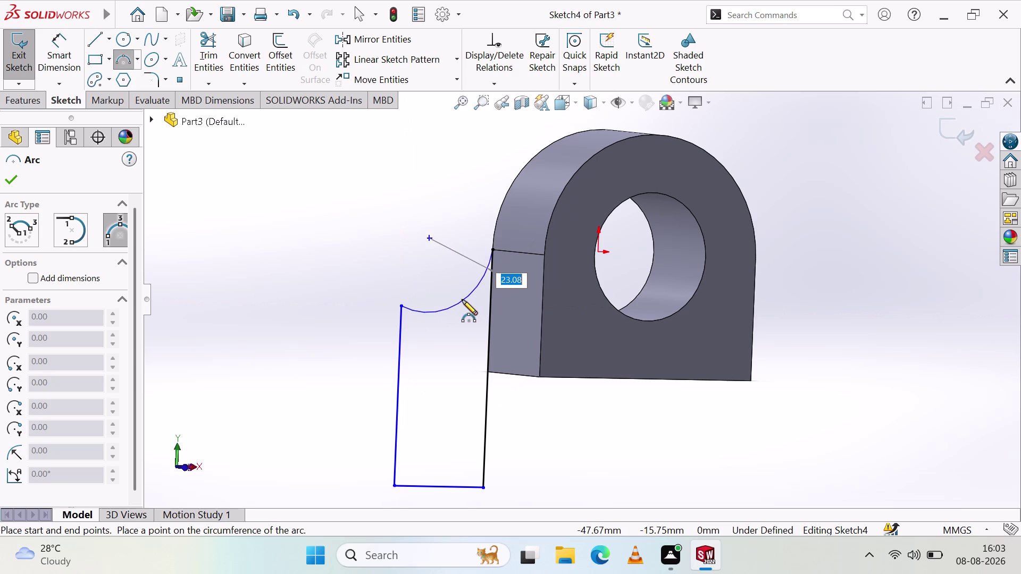
click(458, 298)
key(Escape)
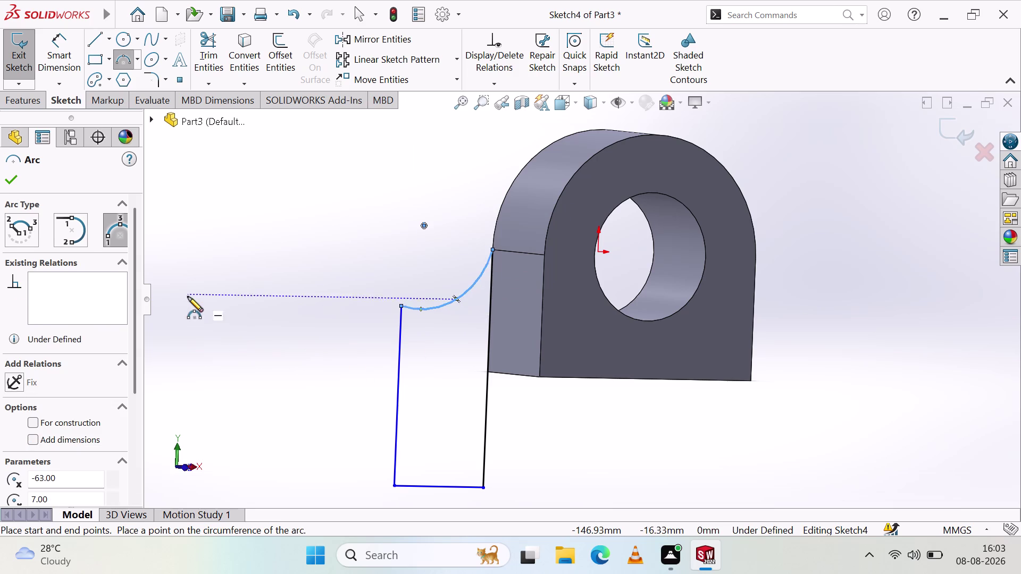
key(Escape)
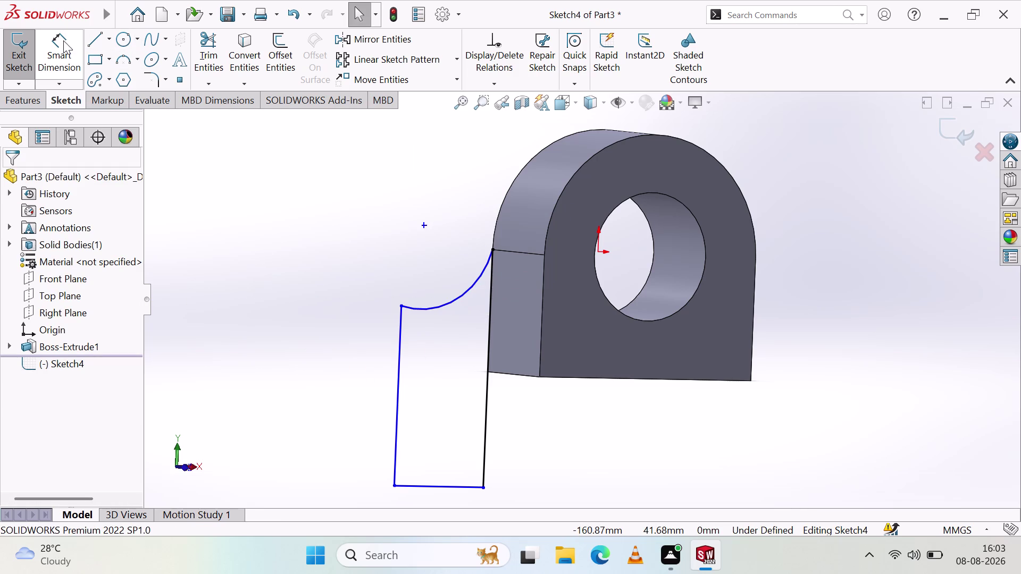
Place a Smart Dimension on the arc's 25.96 mm radius.
click(63, 41)
click(447, 300)
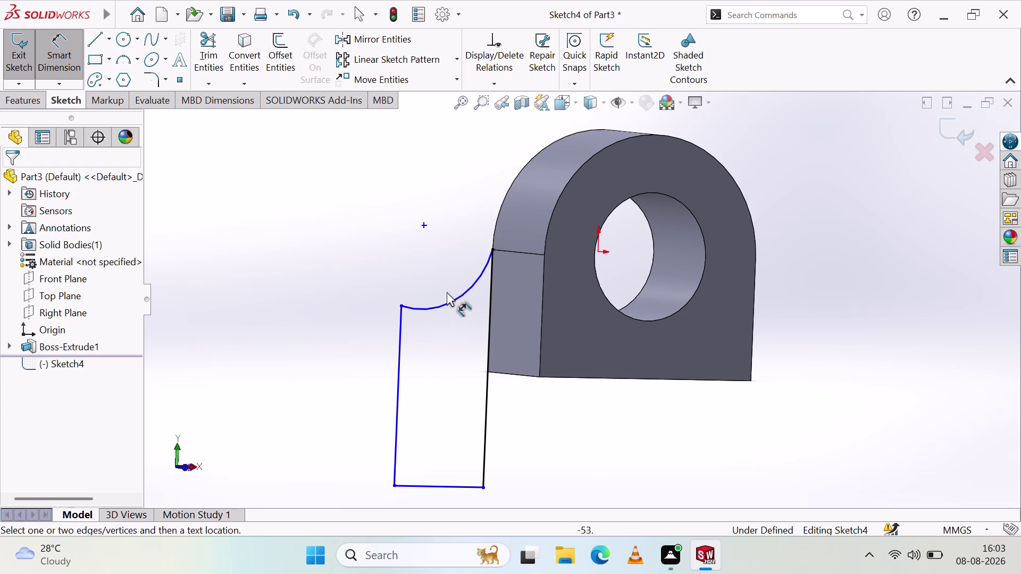
click(446, 302)
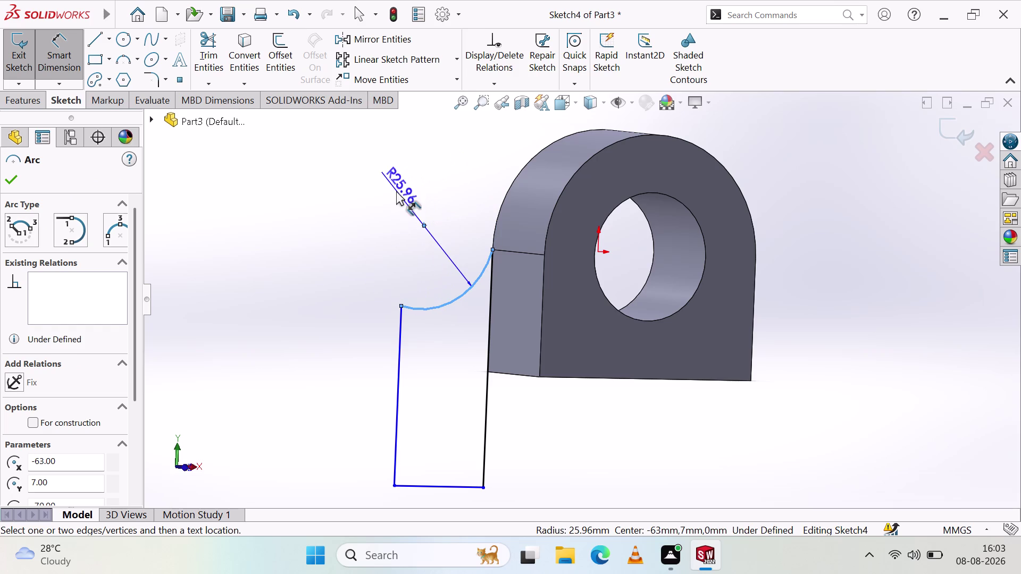
click(396, 191)
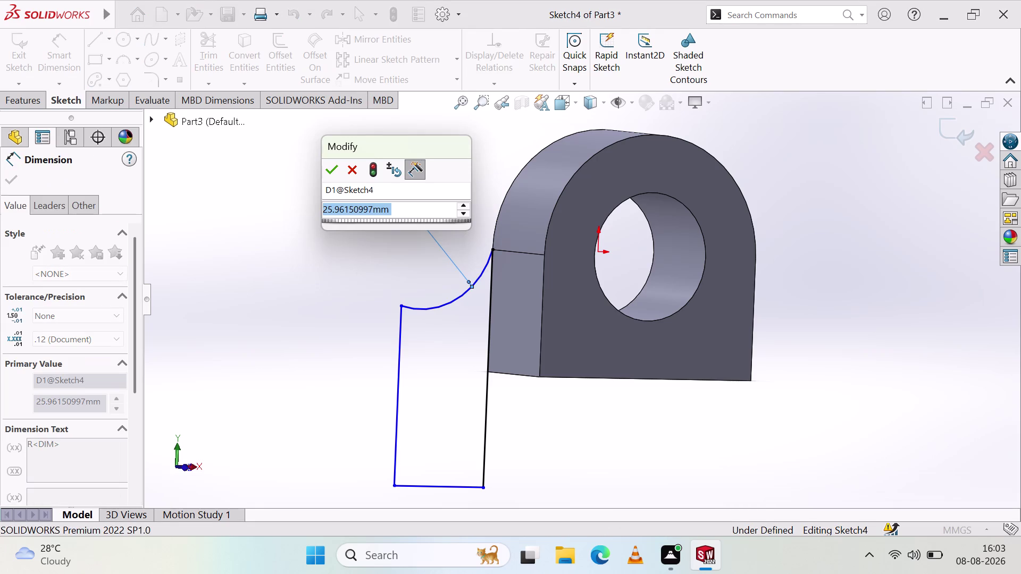
Change the arc radius to R28.
text(28)
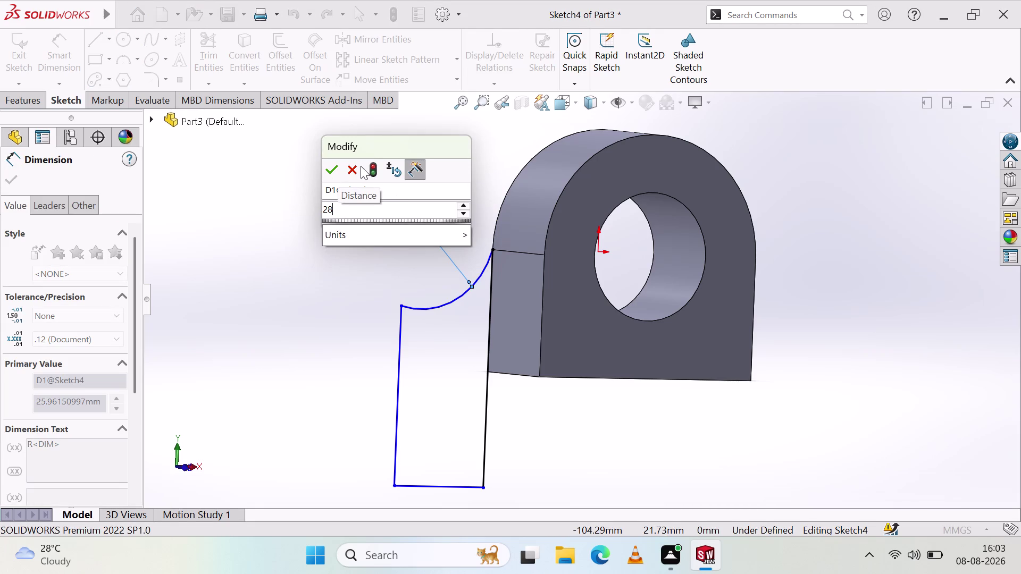
click(330, 171)
click(314, 267)
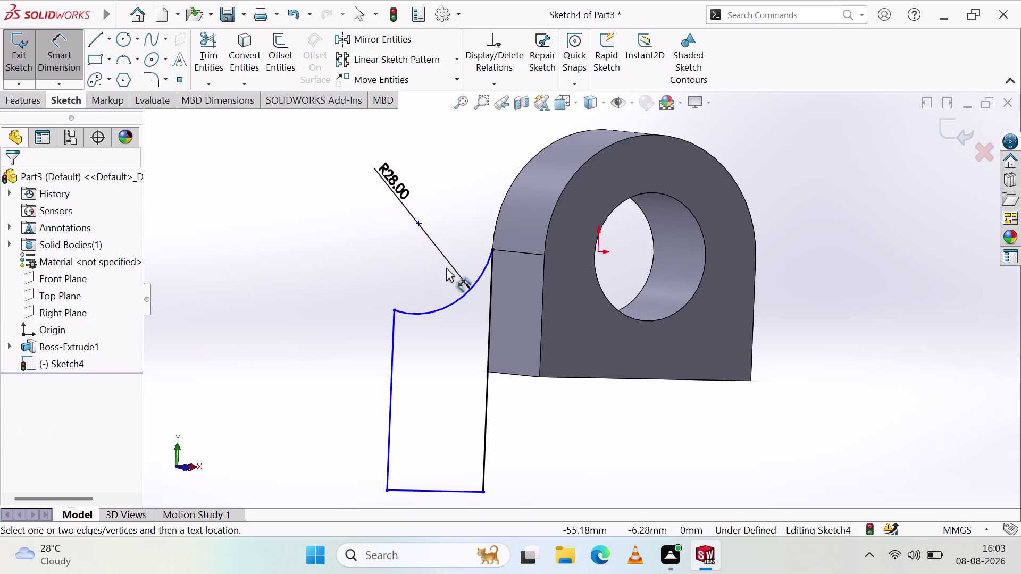
scroll(down, 3)
scroll(up, 3)
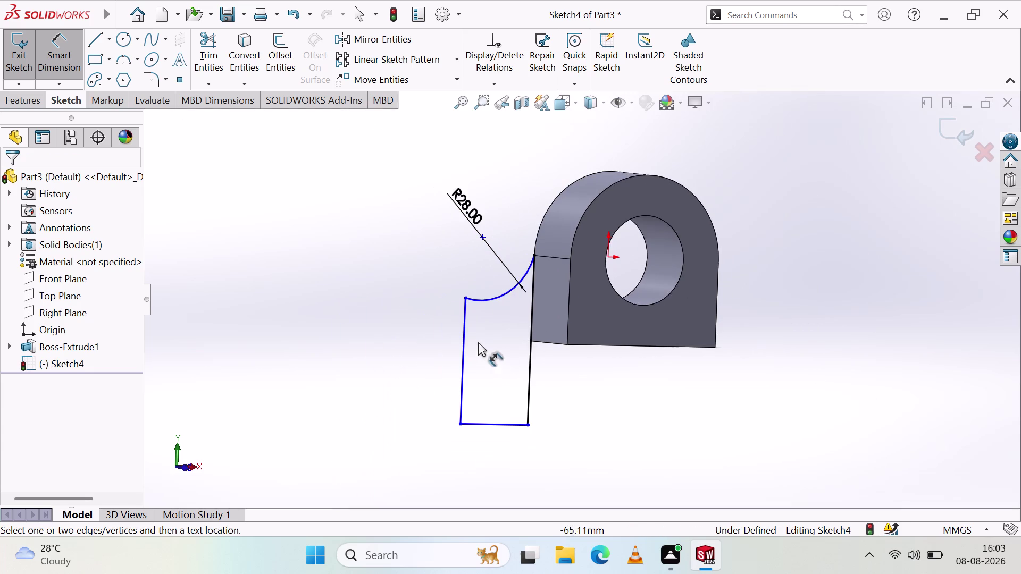
Dimension the left vertical line to 56 mm.
click(401, 332)
click(462, 344)
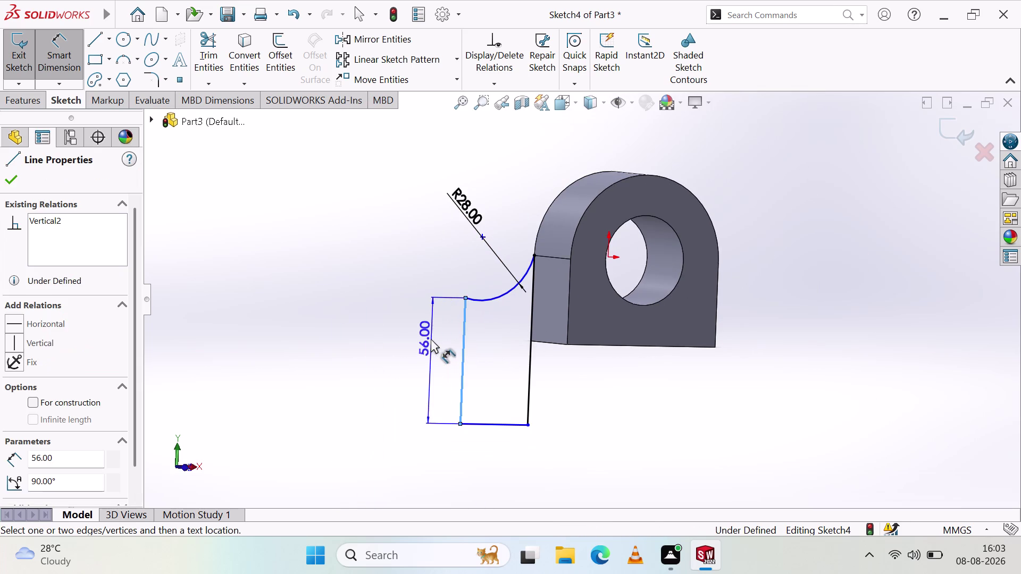
click(407, 340)
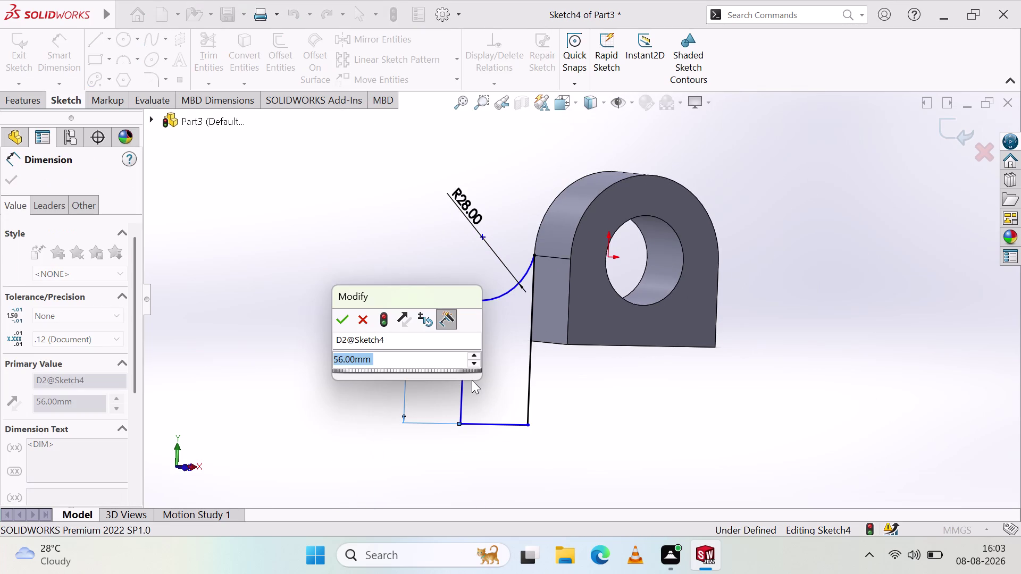
click(345, 320)
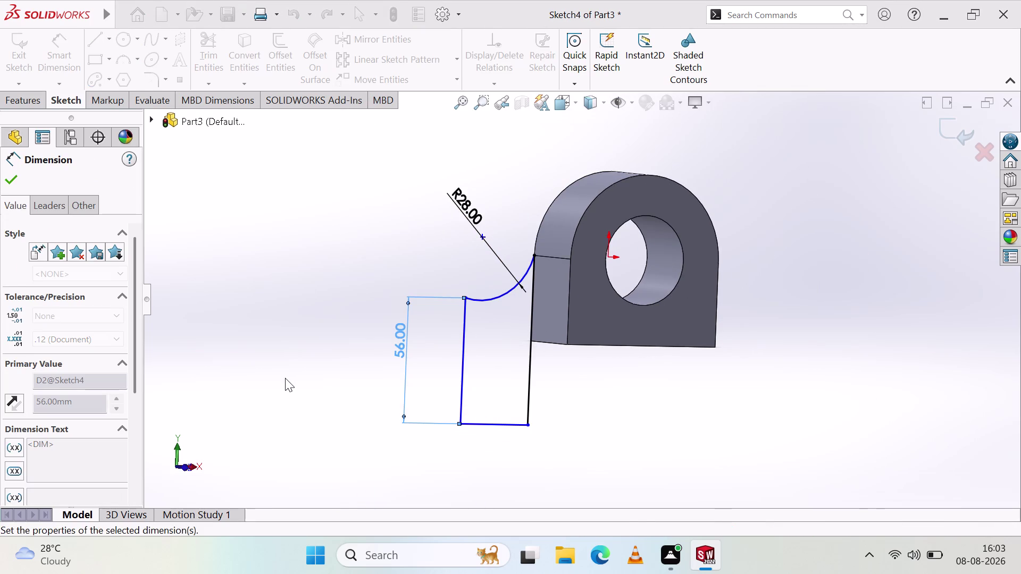
Dimension the bottom line to 32 mm and end dimensioning.
click(288, 374)
click(499, 426)
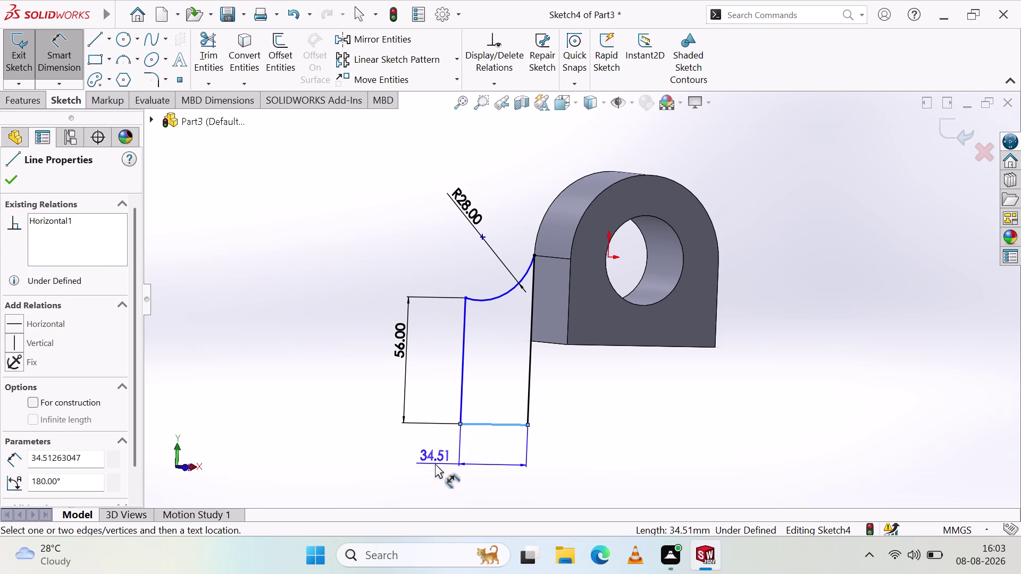
click(435, 464)
text(3)
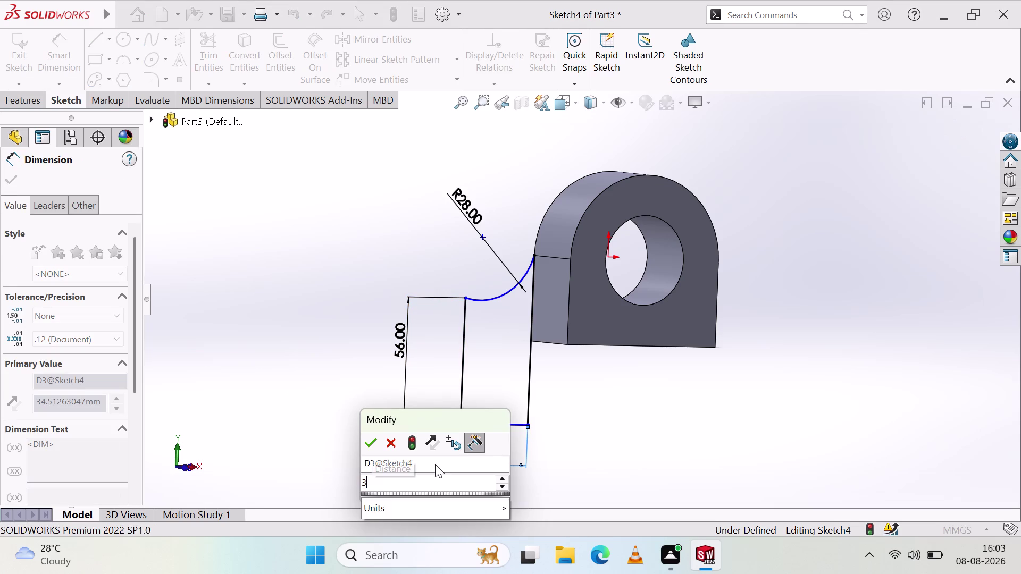
text(2)
click(370, 445)
click(299, 440)
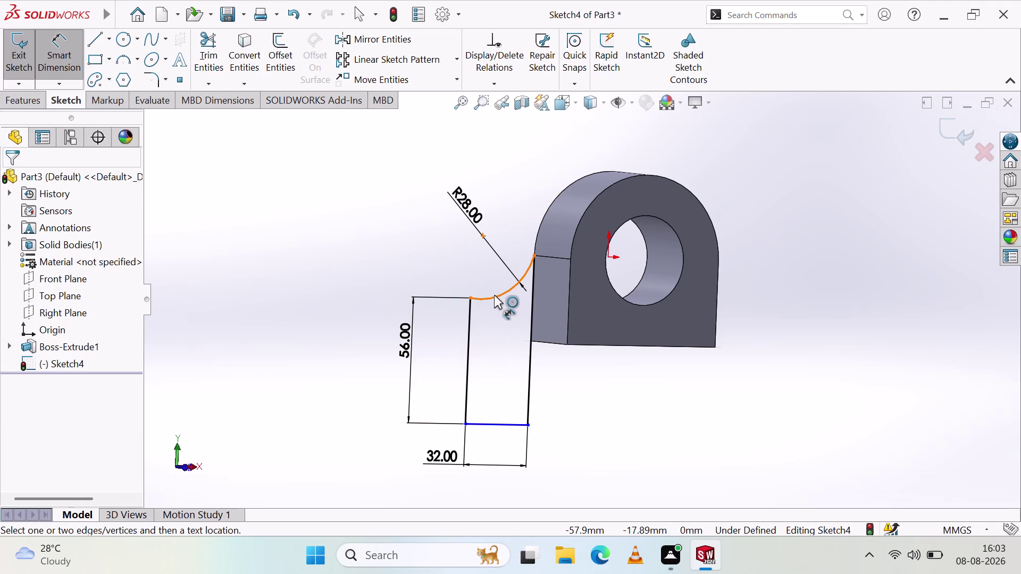
key(Escape)
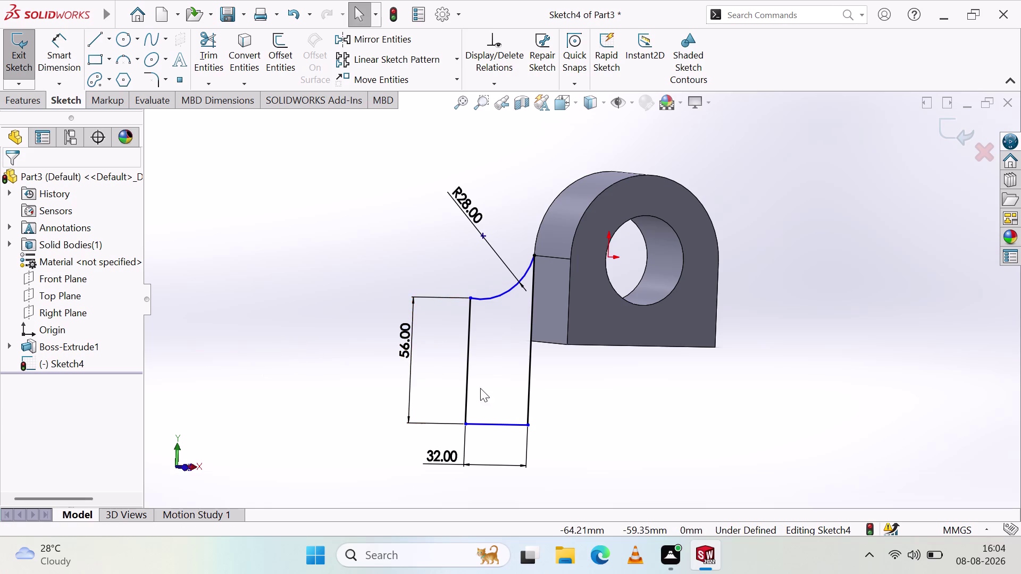
middle_drag(507, 379, 493, 373)
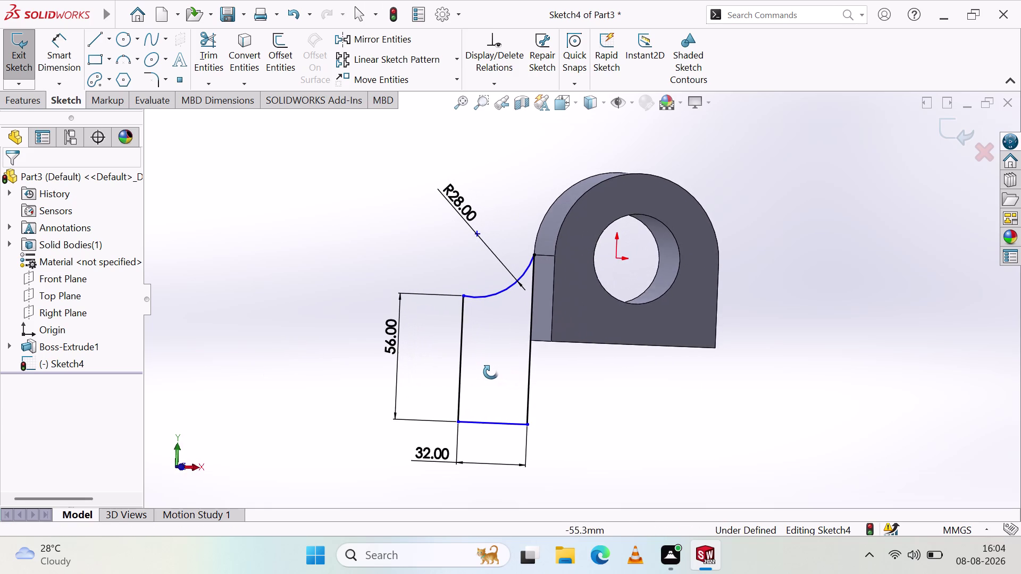
Select the sketch's bottom line, giving it a horizontal relation.
middle_drag(494, 372, 480, 374)
click(501, 422)
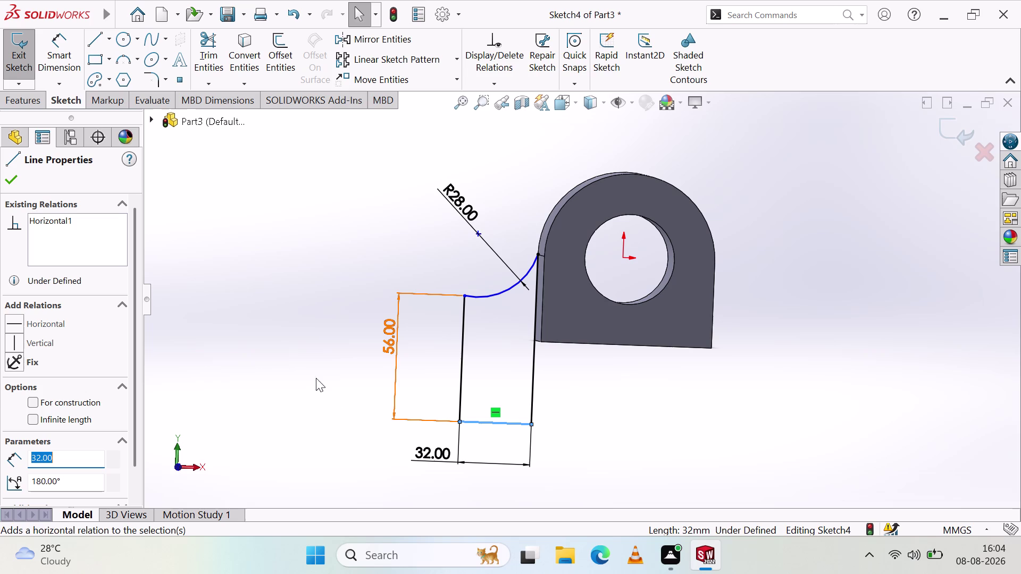
key(Escape)
key(Escape)
Orbit around the sketch, then switch to the Right view via the triad's X axis.
middle_drag(328, 341, 330, 331)
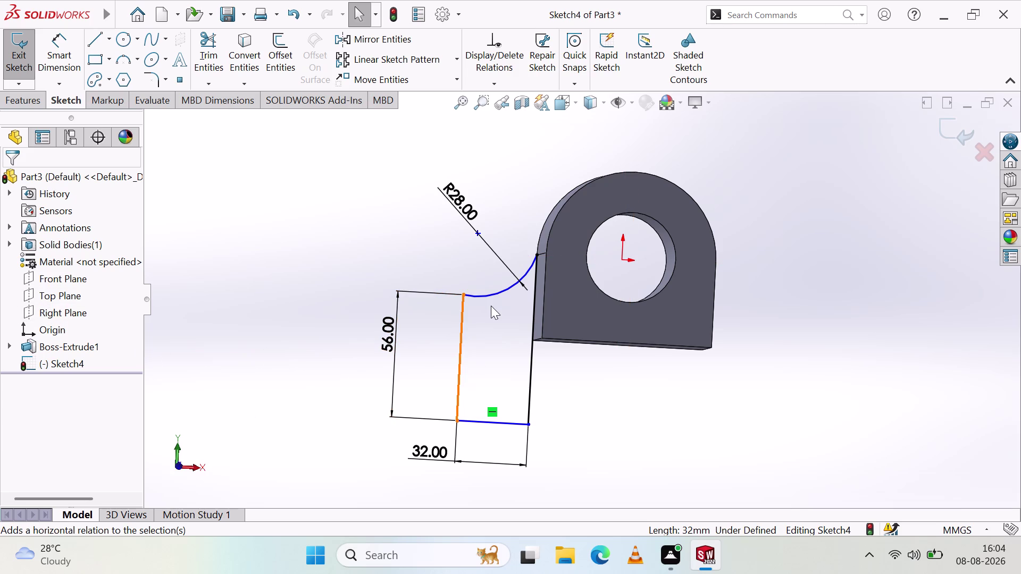
middle_drag(441, 260, 468, 288)
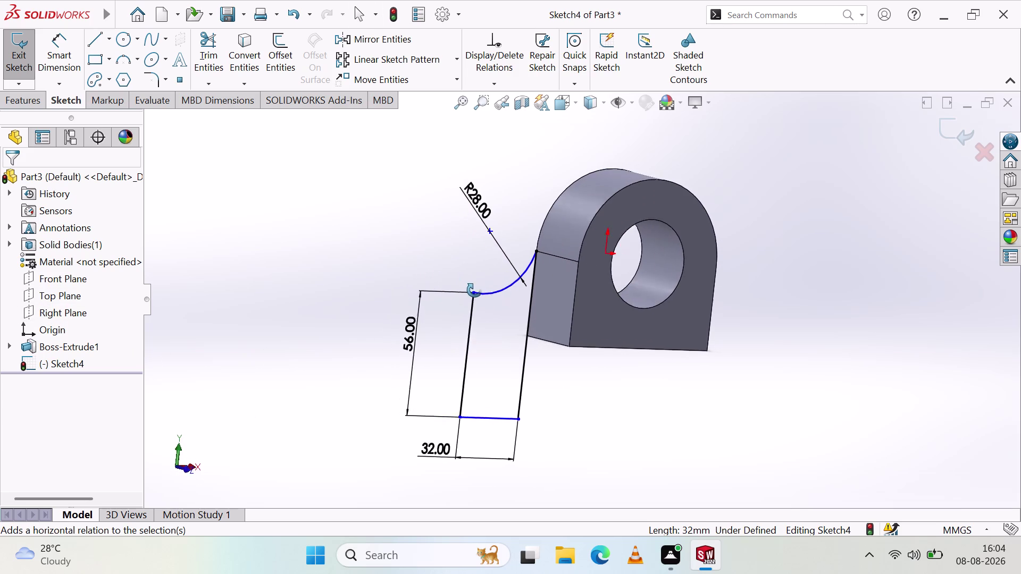
middle_drag(468, 287, 450, 291)
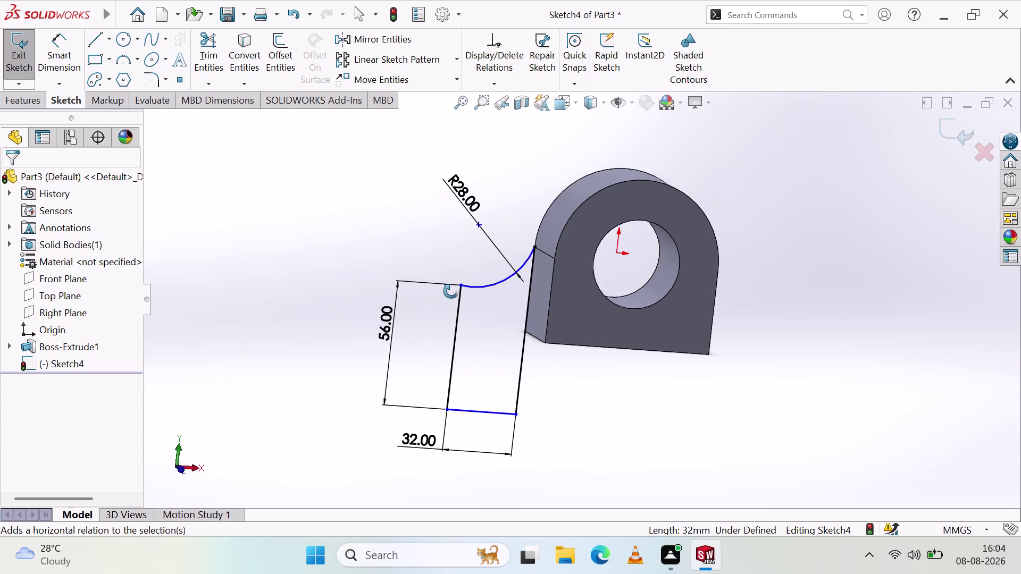
middle_drag(451, 292, 455, 295)
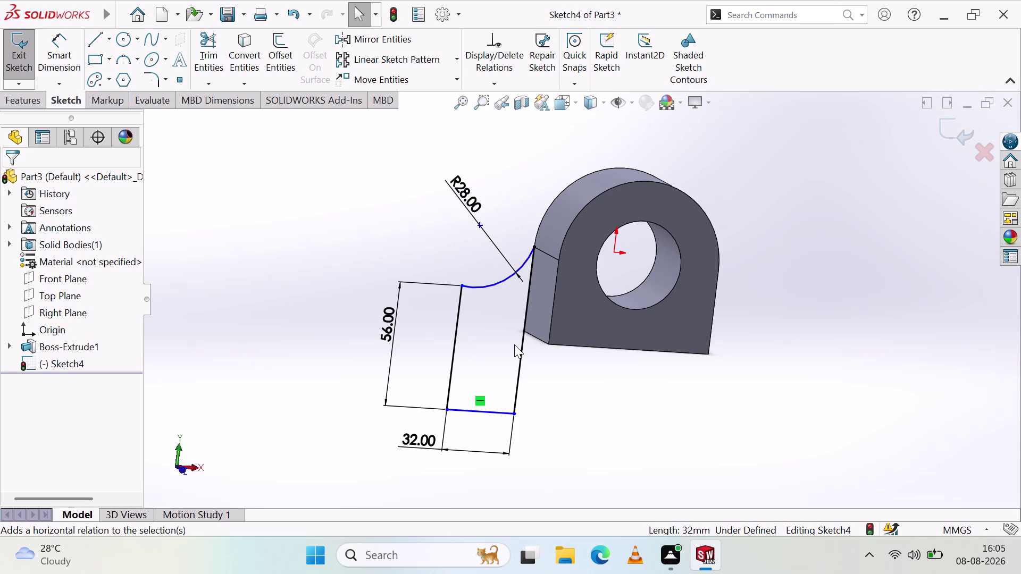
middle_drag(403, 258, 383, 208)
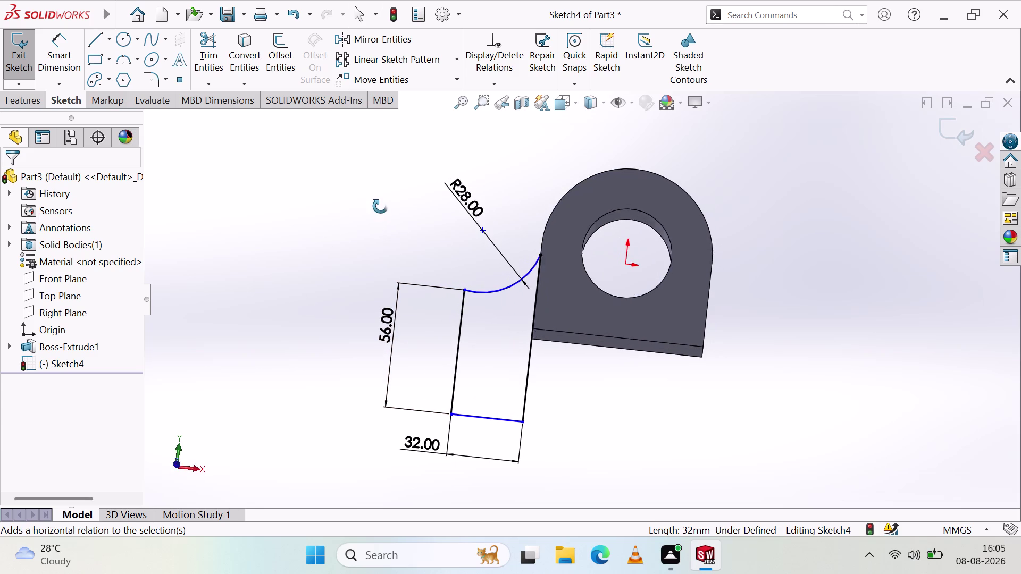
middle_drag(382, 208, 363, 217)
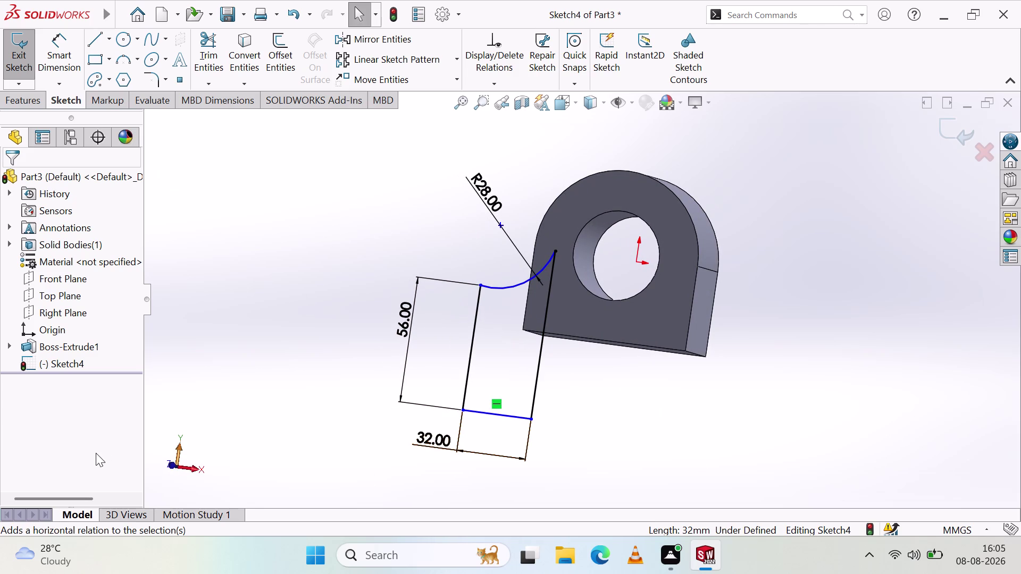
click(196, 465)
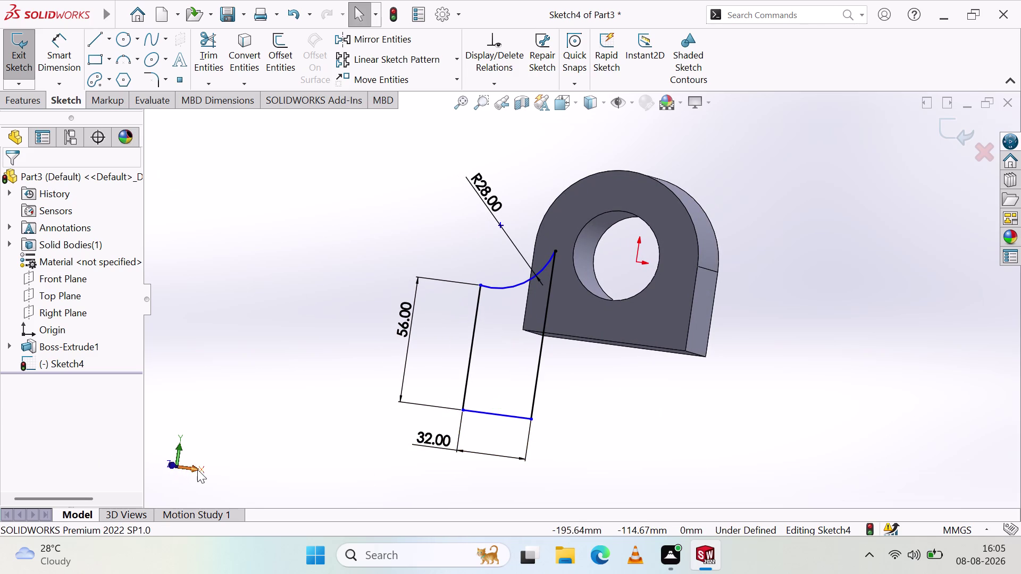
click(196, 469)
click(157, 467)
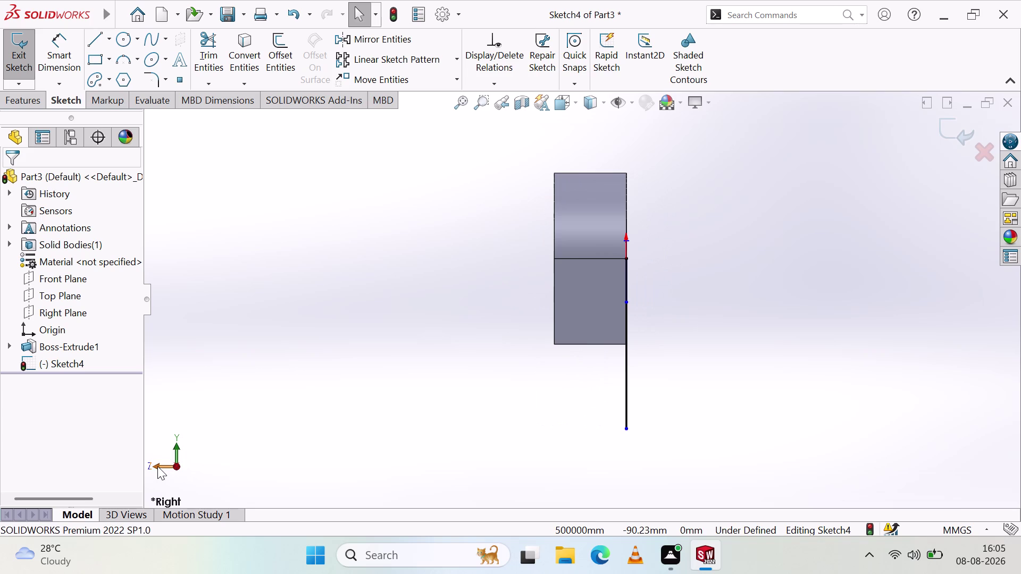
Switch to the Front view to face the sketch straight on.
click(121, 43)
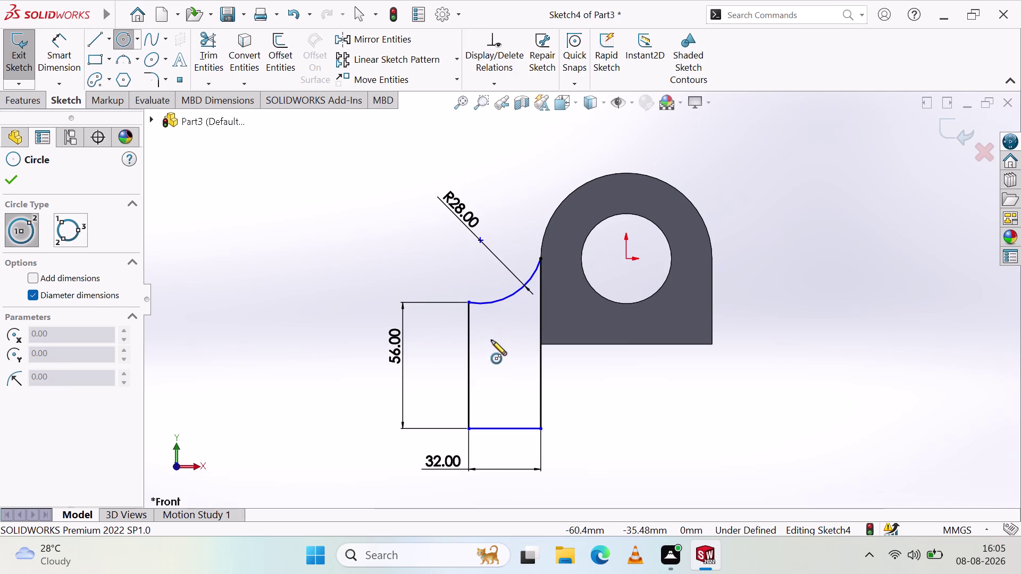
Draw an upper and a lower circle inside the tab.
click(503, 328)
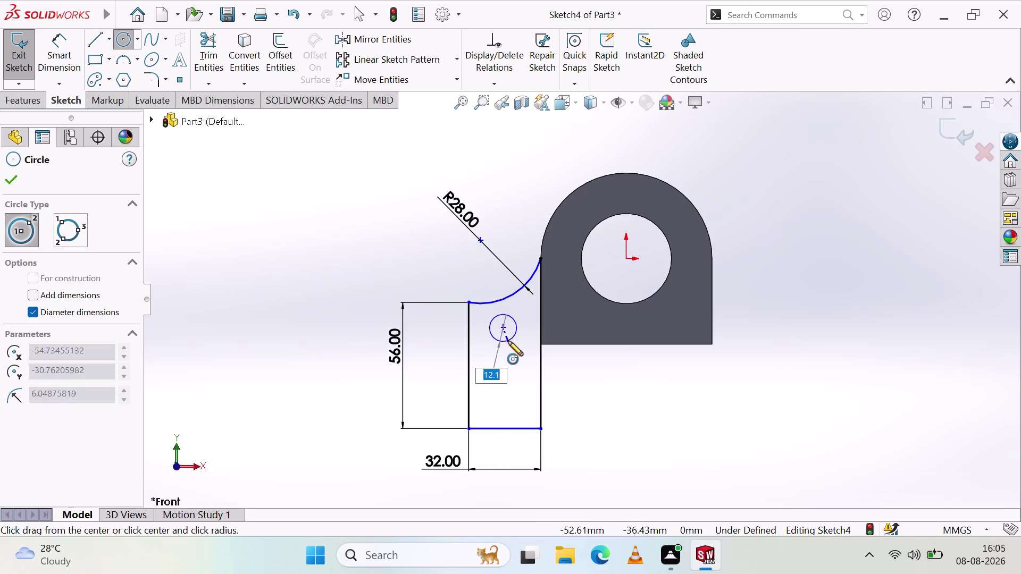
click(510, 340)
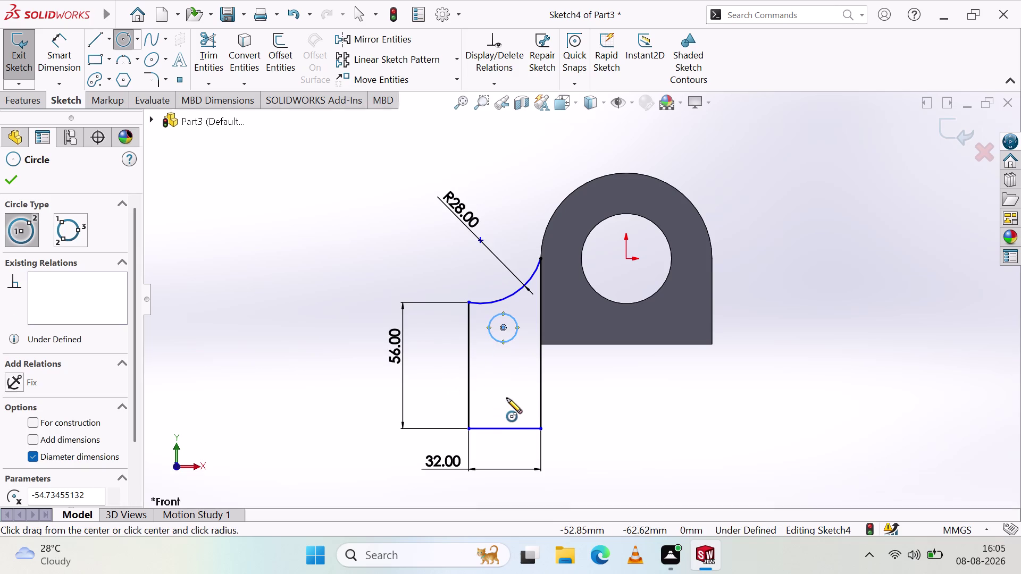
click(503, 402)
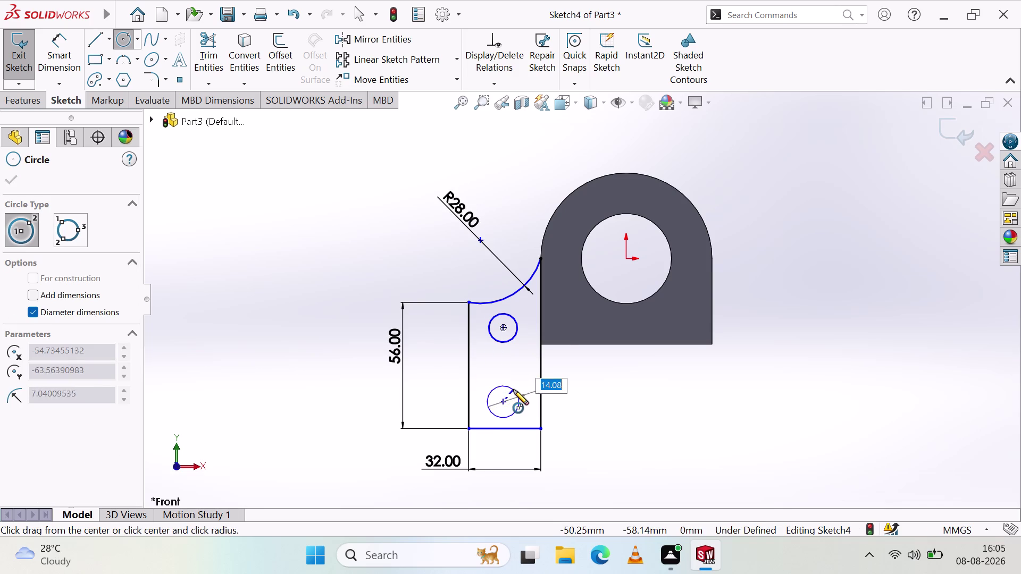
click(513, 390)
click(7, 185)
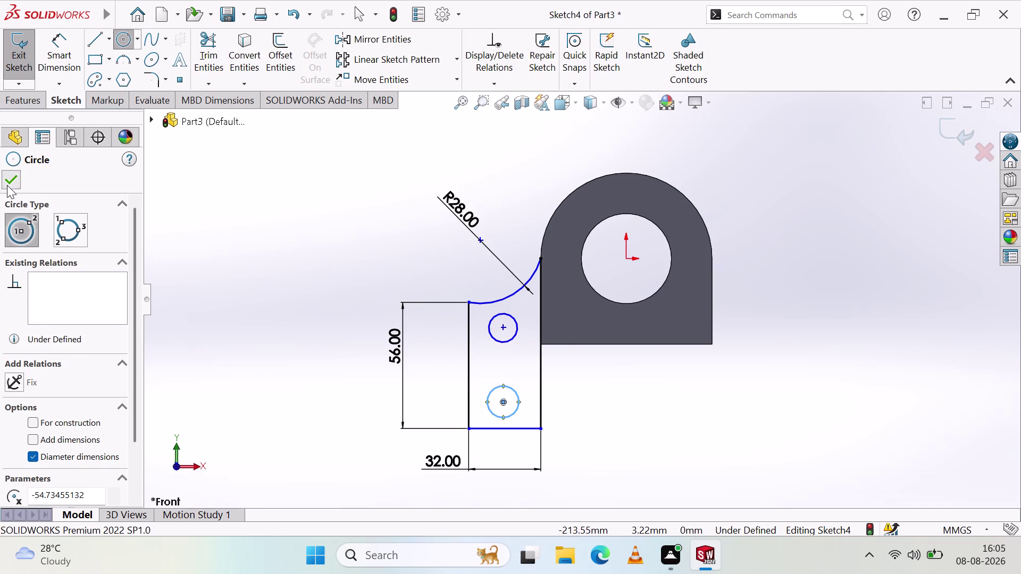
click(70, 45)
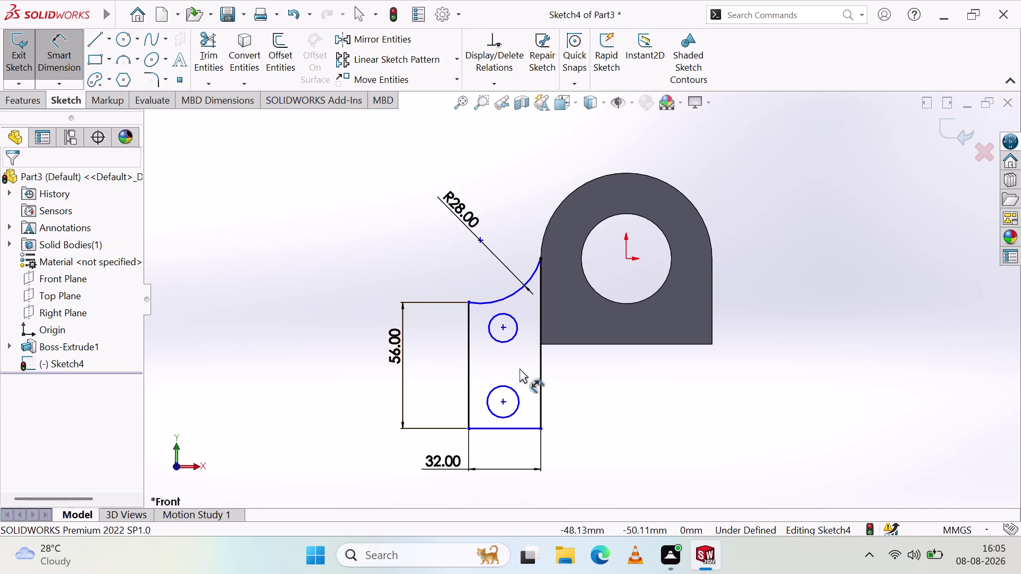
Dimension the upper hole centre 14 mm below the tab's top edge.
click(503, 298)
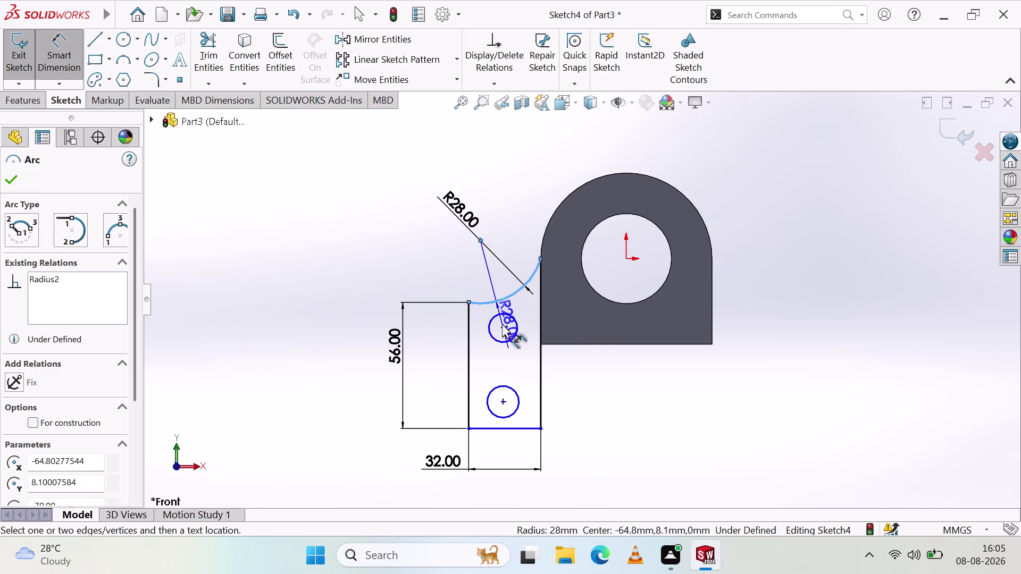
click(503, 328)
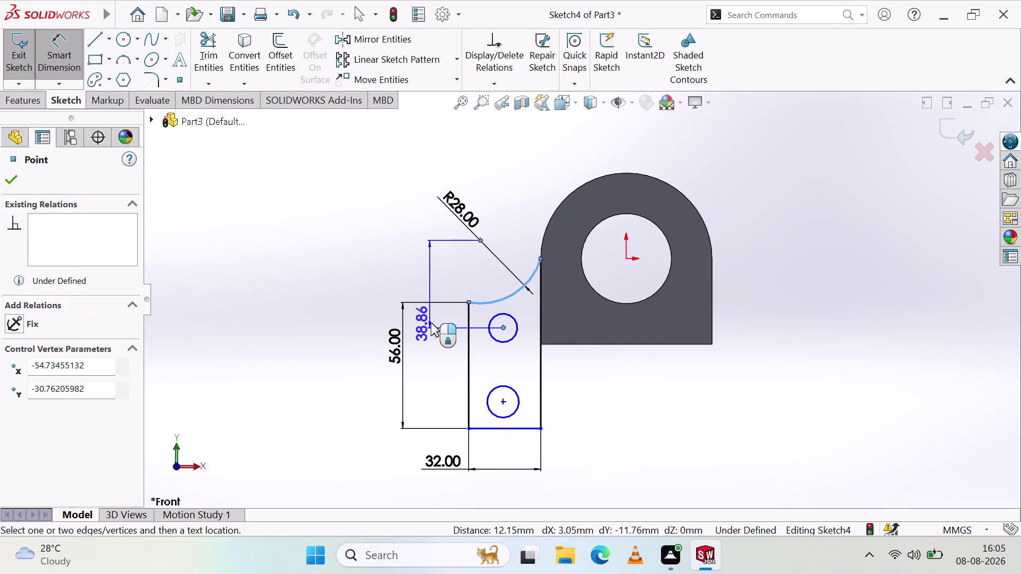
key(Escape)
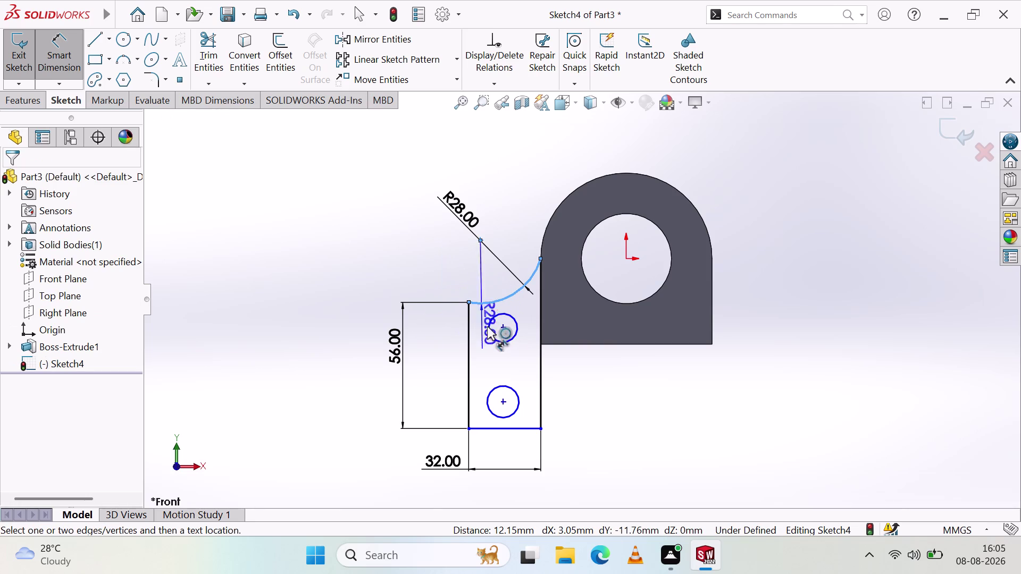
key(Escape)
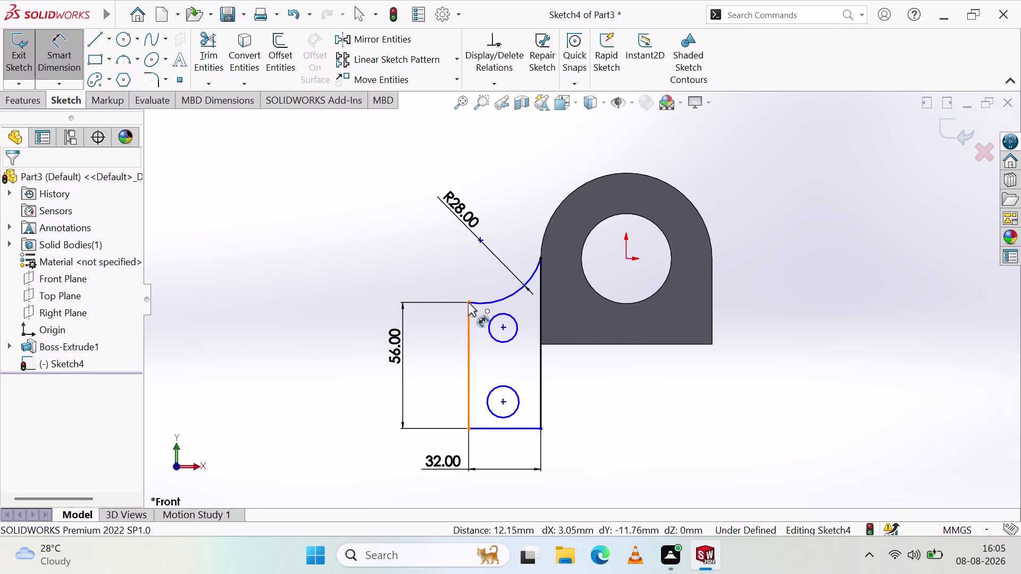
click(469, 300)
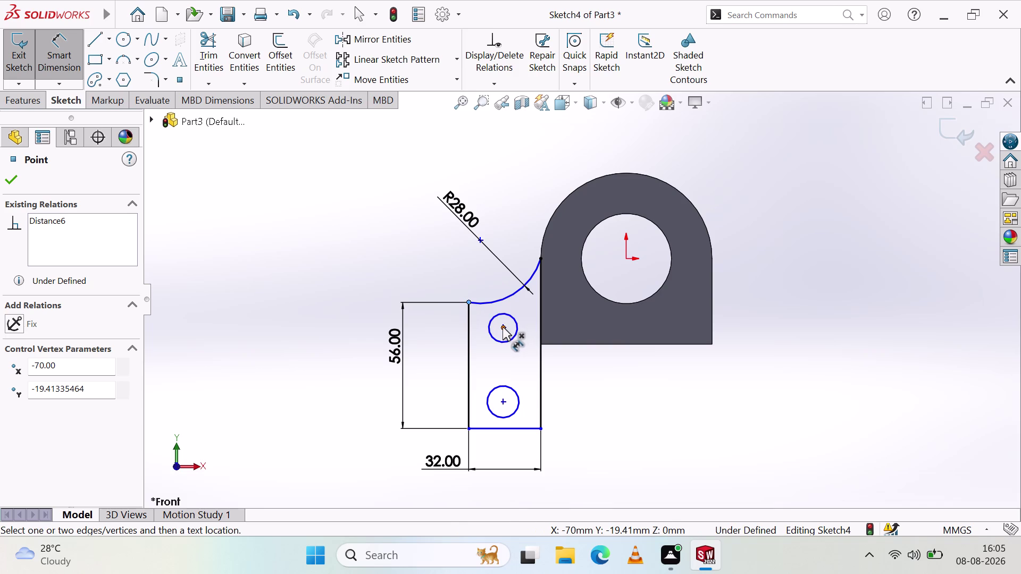
click(502, 327)
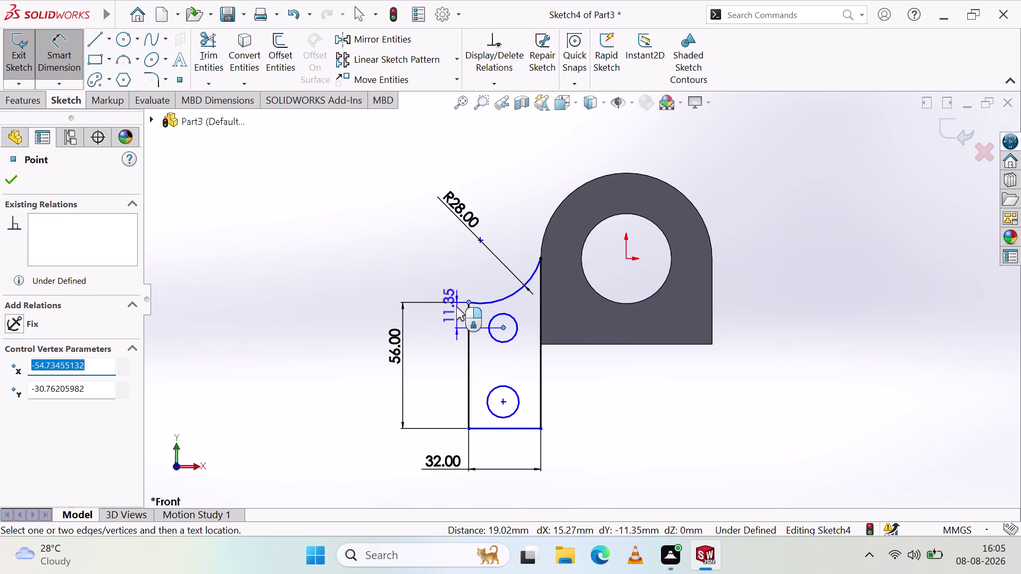
click(459, 319)
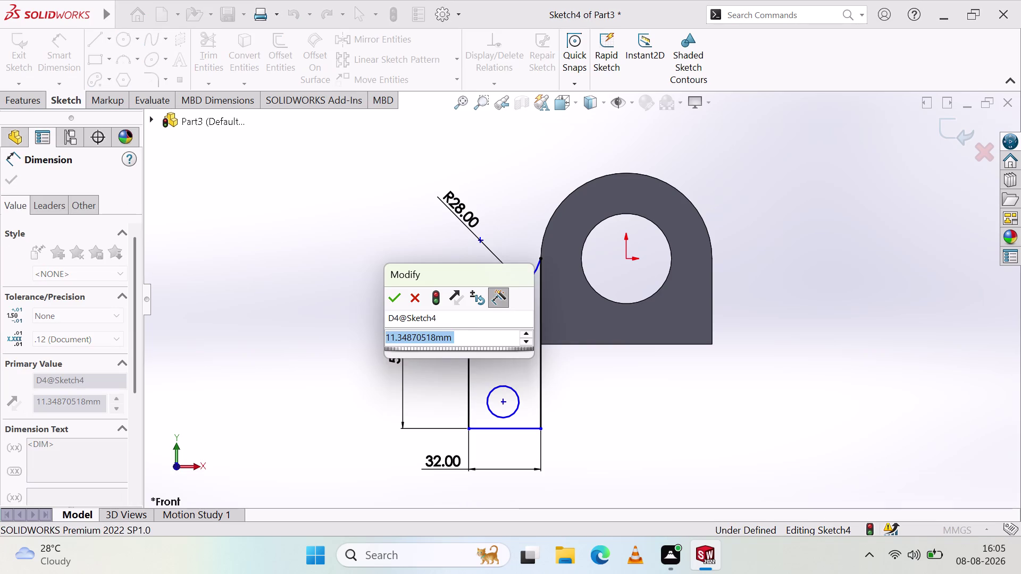
text(14)
click(399, 295)
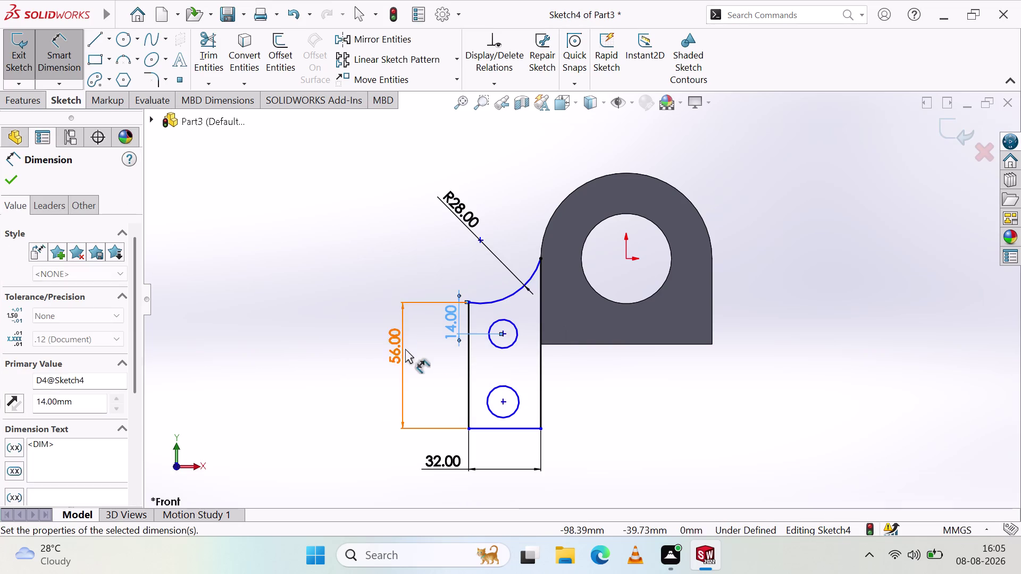
click(432, 356)
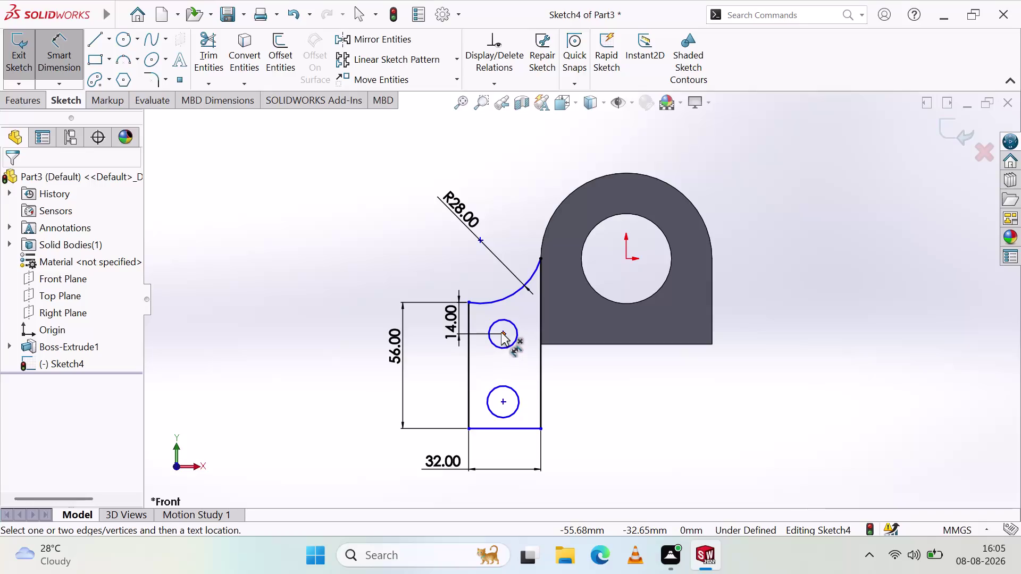
Dimension the spacing between the two hole centres as 28 mm.
click(501, 332)
click(502, 401)
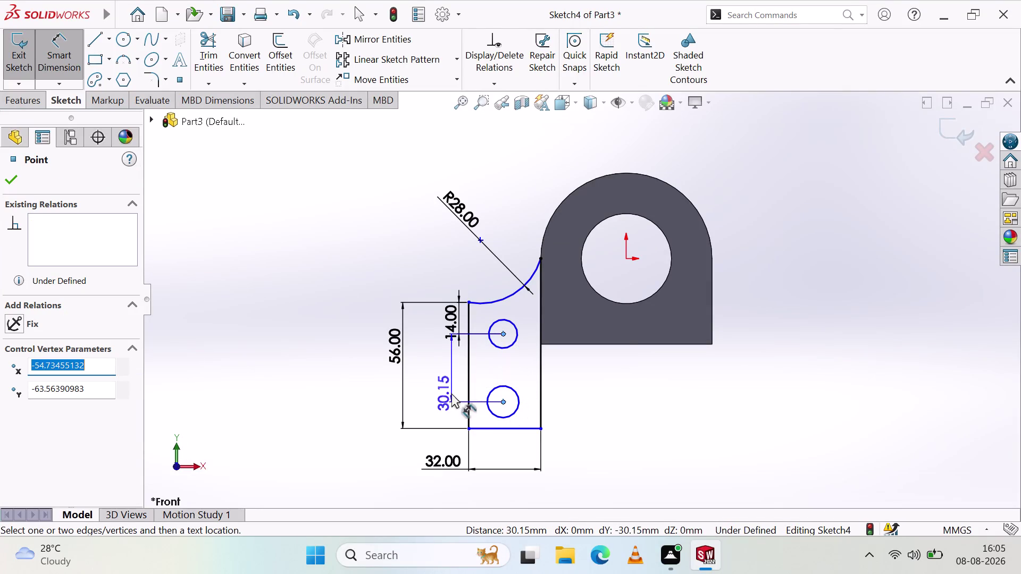
click(434, 391)
text(2)
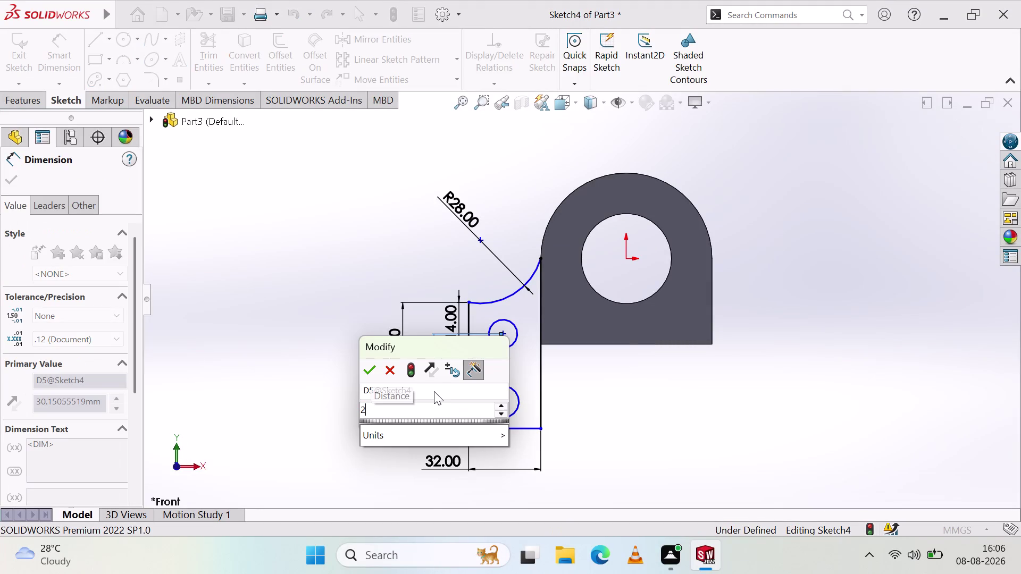
text(8)
click(371, 363)
click(325, 402)
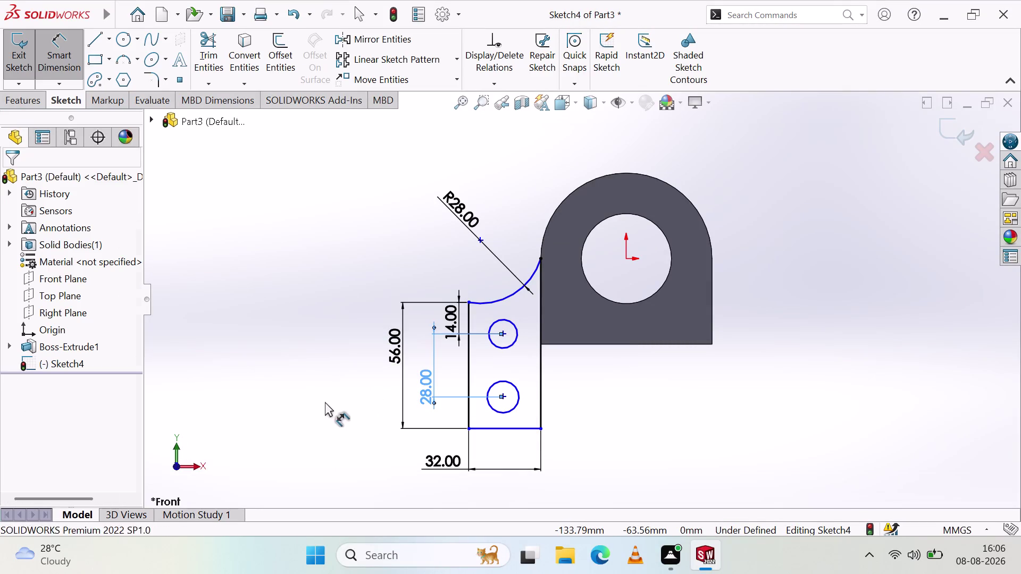
Add a 14 mm lower-hole-to-bottom-edge dimension, then delete it as redundant.
click(503, 429)
click(501, 398)
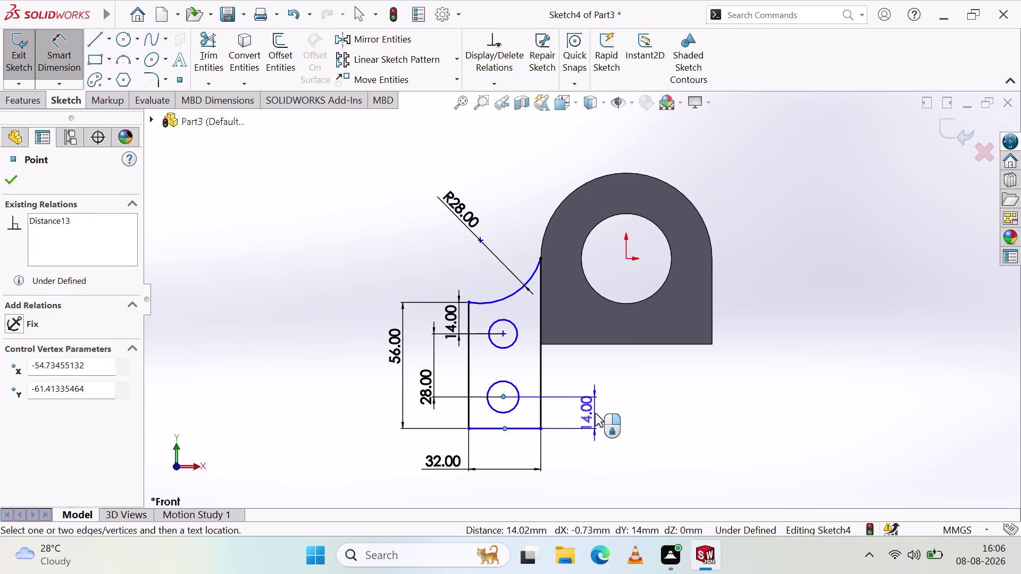
click(603, 409)
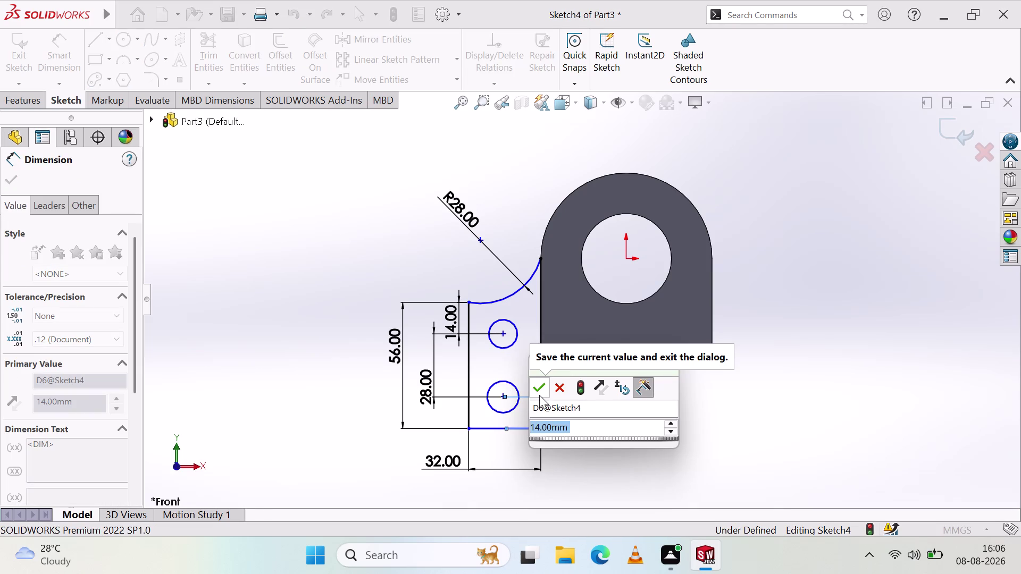
click(538, 393)
click(667, 416)
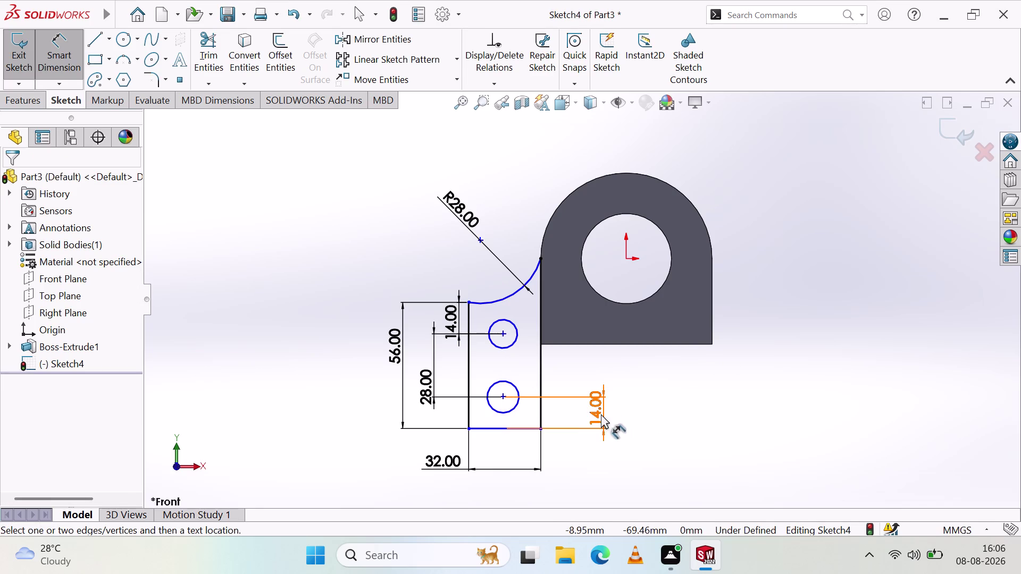
click(590, 410)
key(Delete)
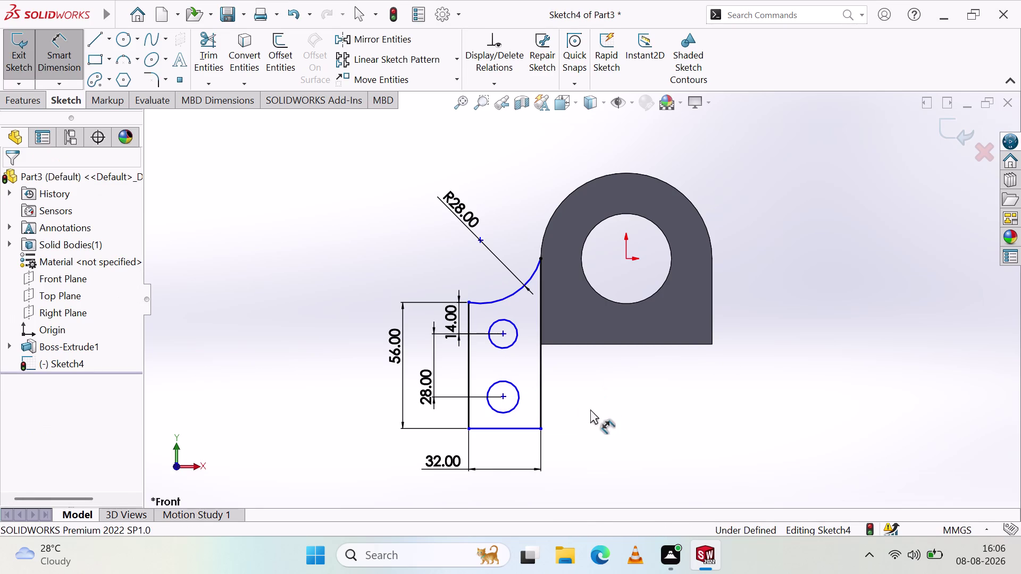
Move the 14 mm dimension above the tab and the 28 mm dimension closer.
drag(459, 319, 406, 264)
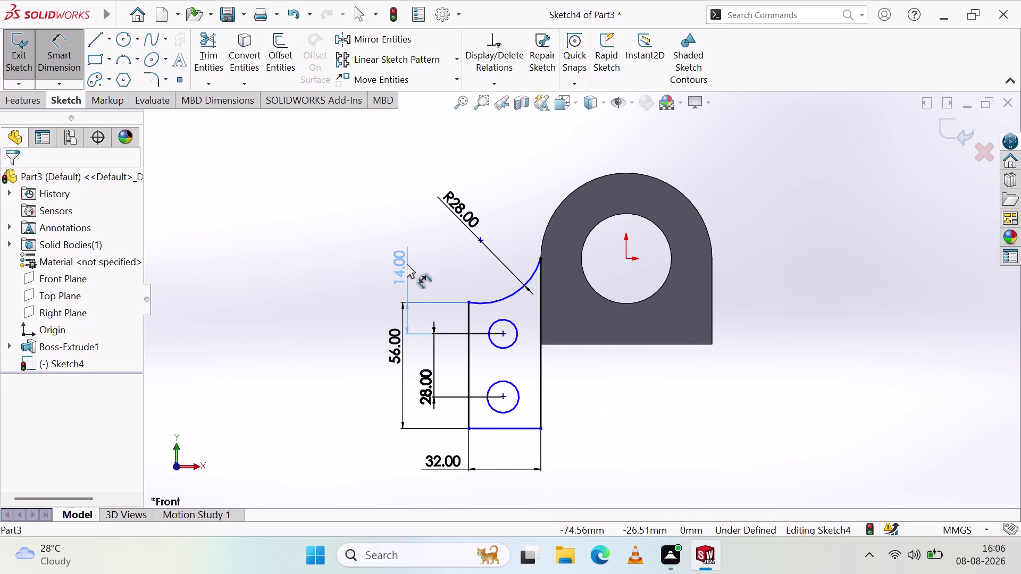
drag(407, 263, 420, 242)
click(361, 269)
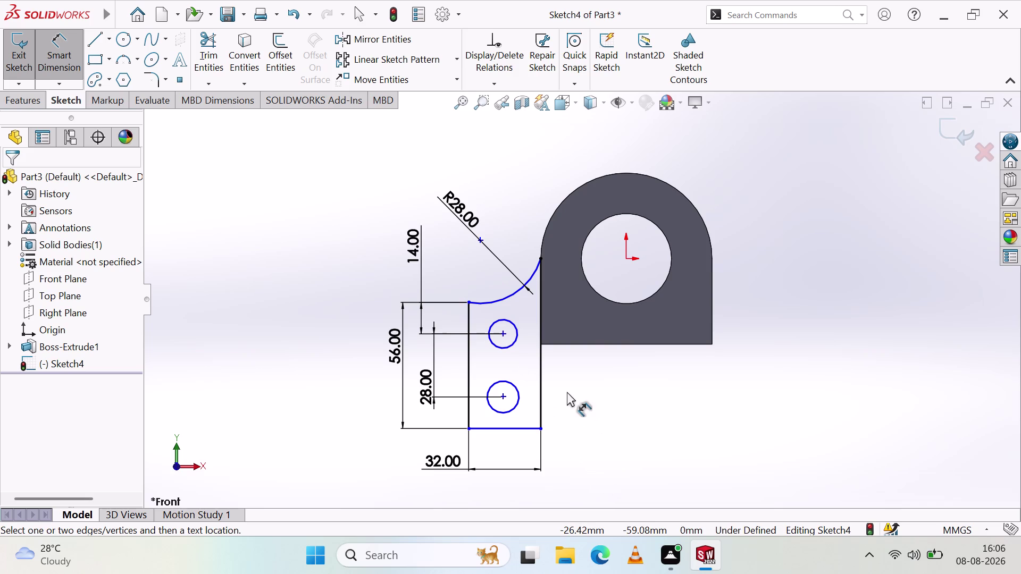
drag(425, 382, 427, 362)
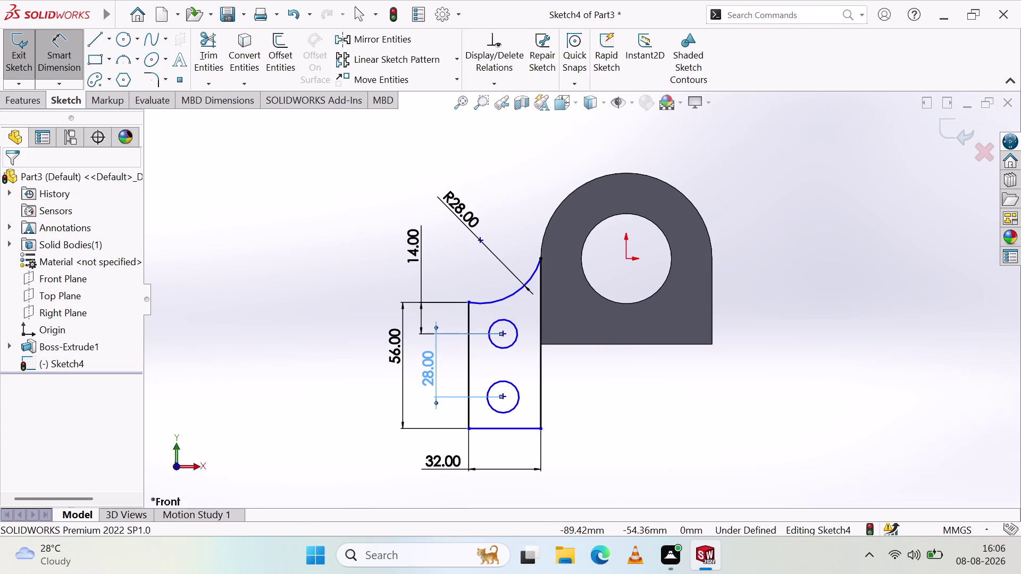
click(324, 394)
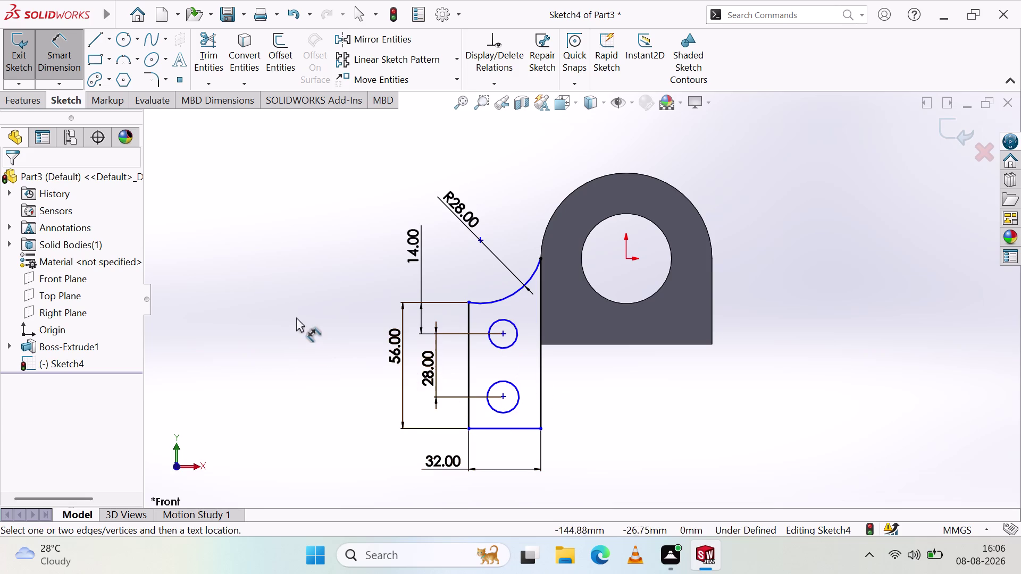
click(45, 59)
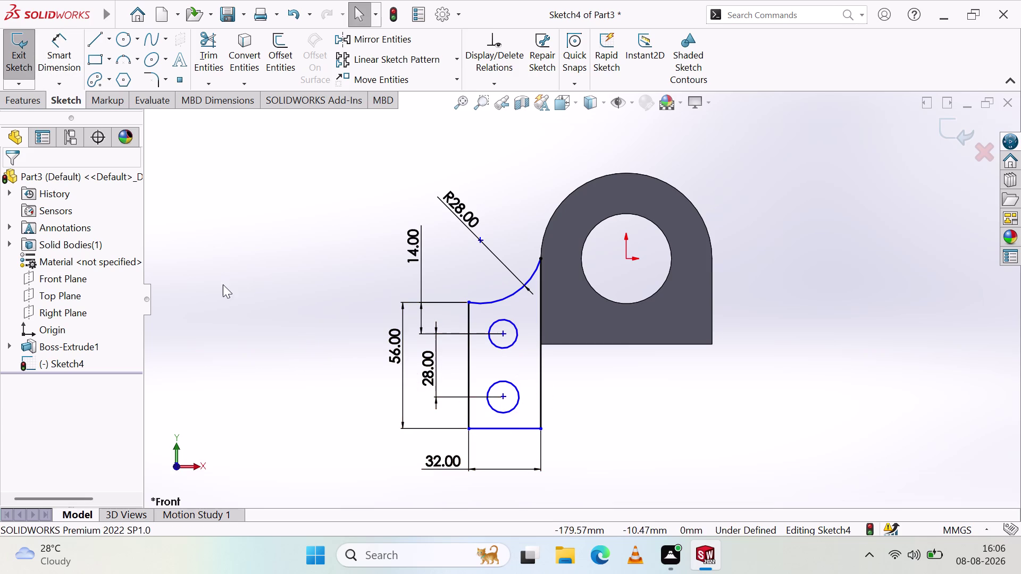
click(22, 104)
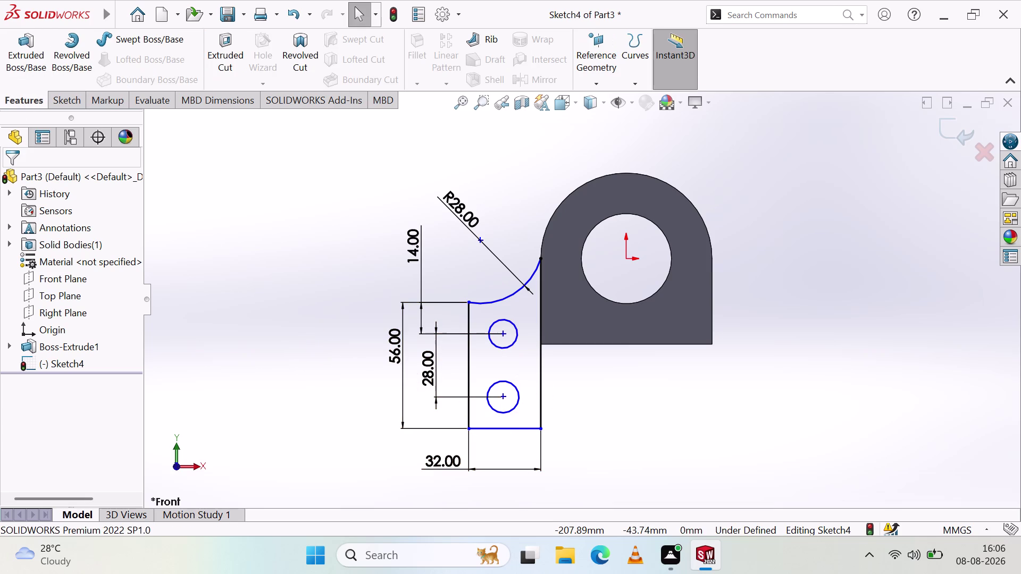
Start an Extruded Boss/Base on the holed tab sketch (Sketch4).
click(24, 63)
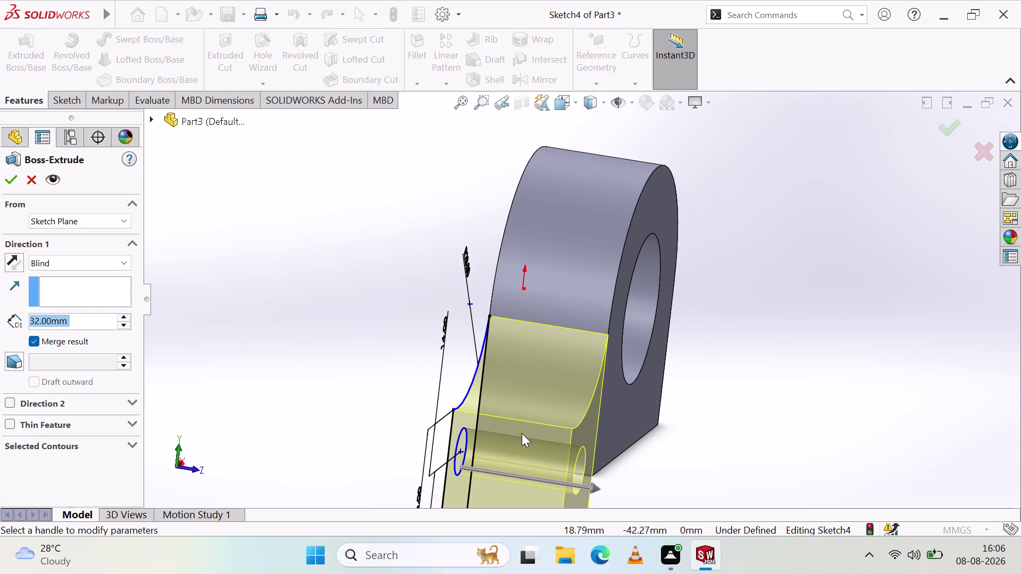
scroll(down, 3)
scroll(up, 3)
scroll(up, 3)
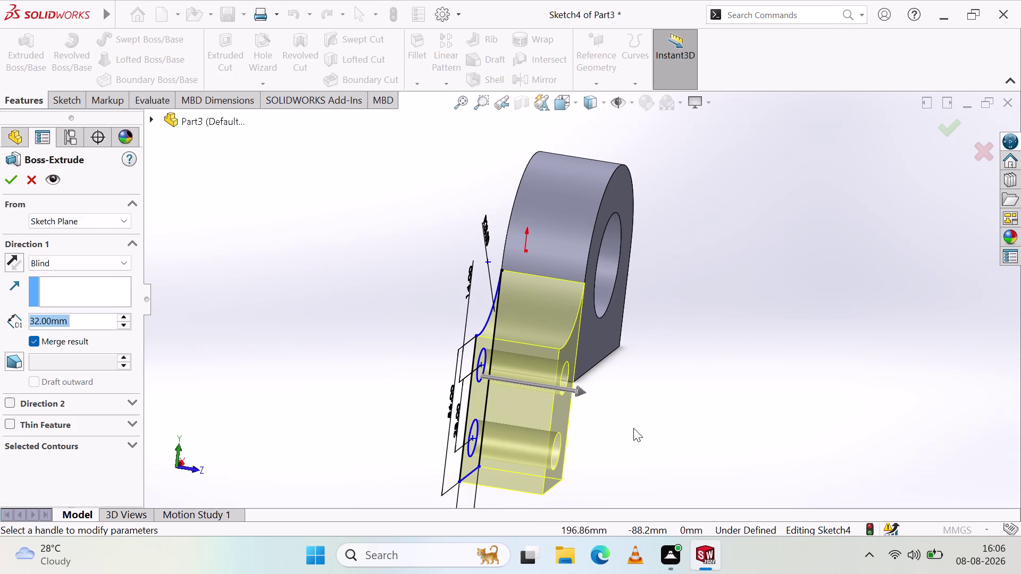
click(124, 322)
click(124, 321)
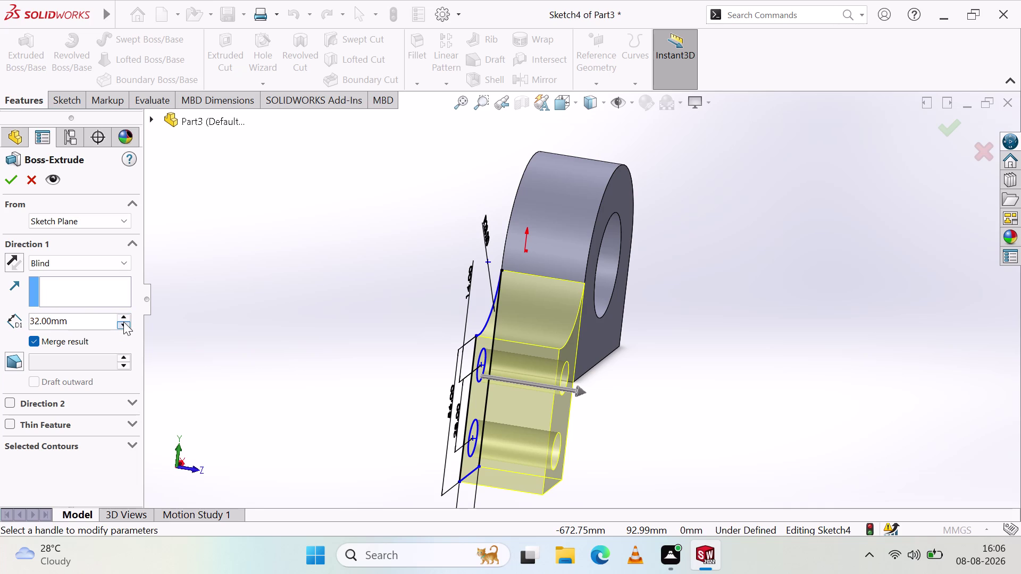
Set the blind depth to 18 mm with Merge result and accept, creating Boss-Extrude2.
click(120, 316)
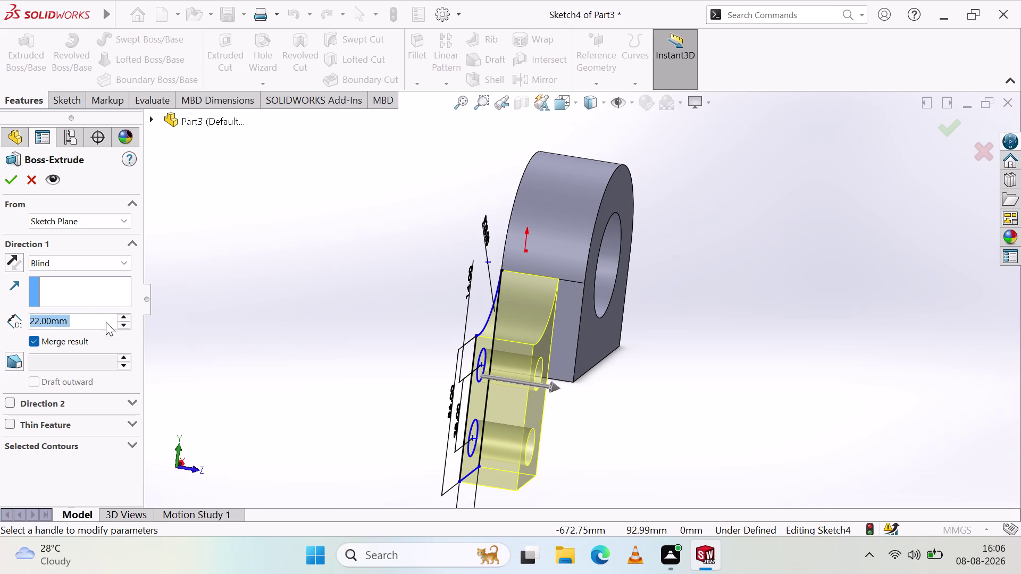
click(95, 317)
key(BackSpace)
key(BackSpace)
key(BackSpace)
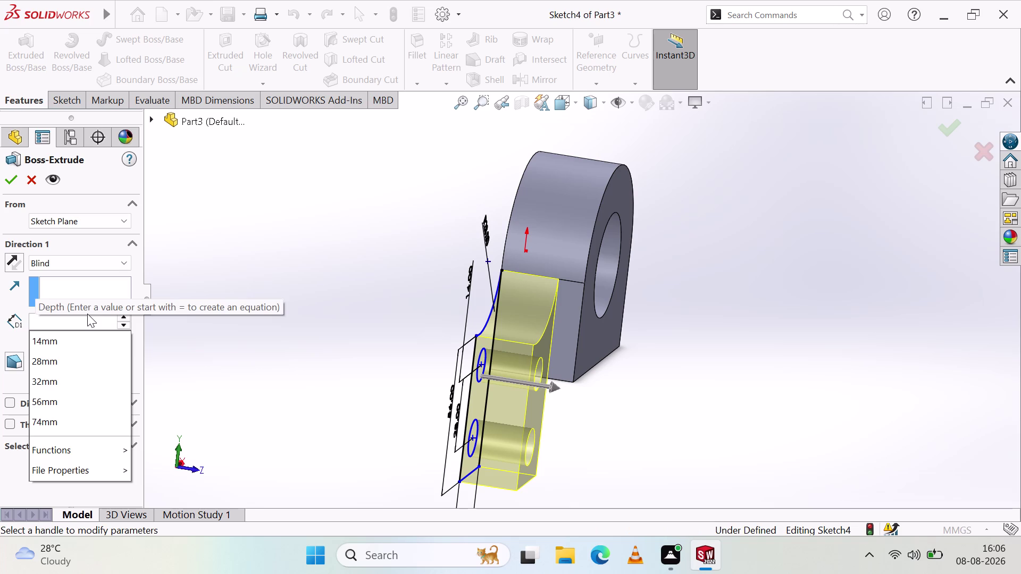
text(18)
click(263, 358)
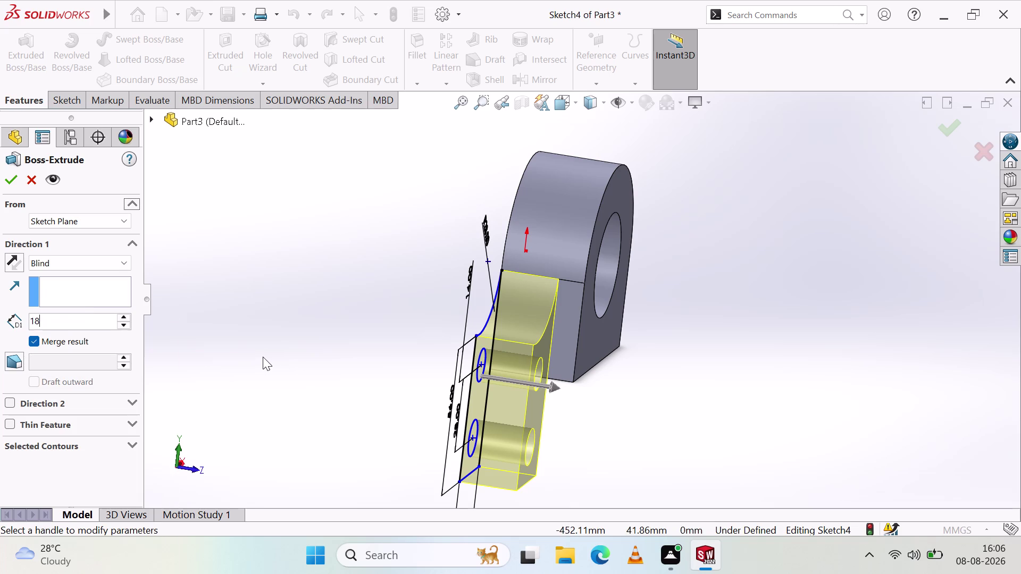
click(8, 180)
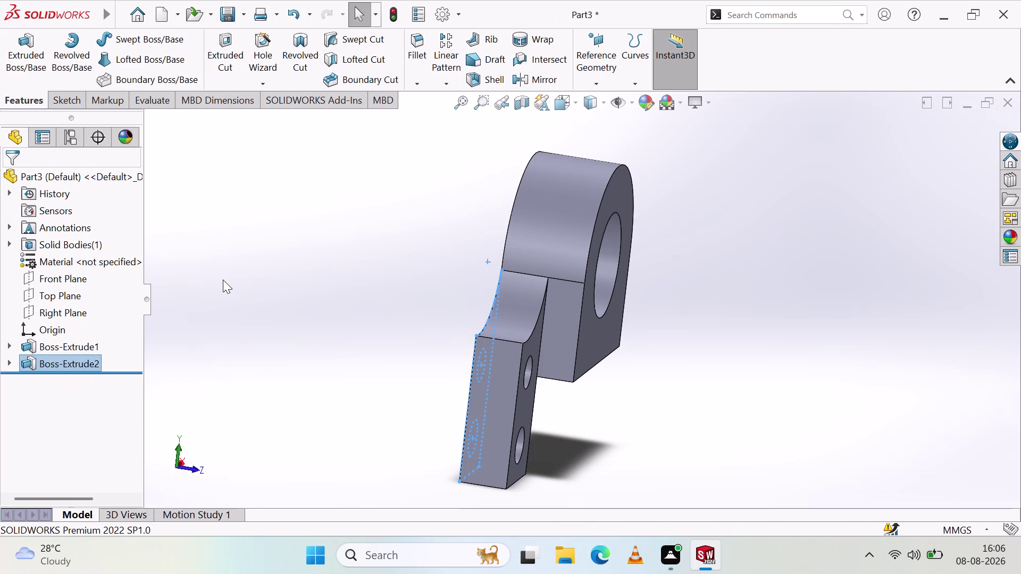
click(224, 281)
middle_drag(487, 342, 418, 282)
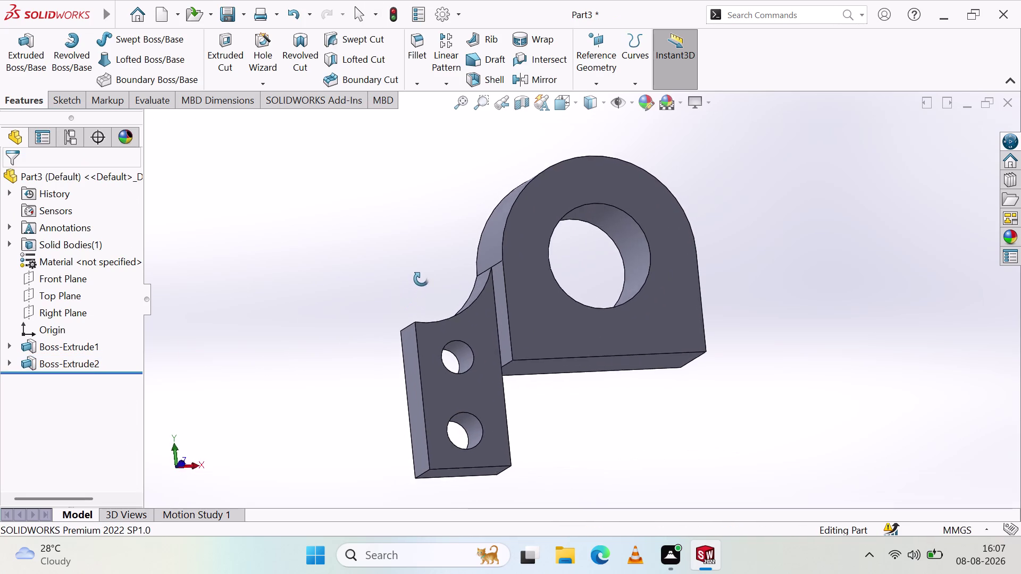
middle_drag(419, 282, 459, 324)
middle_drag(552, 420, 542, 371)
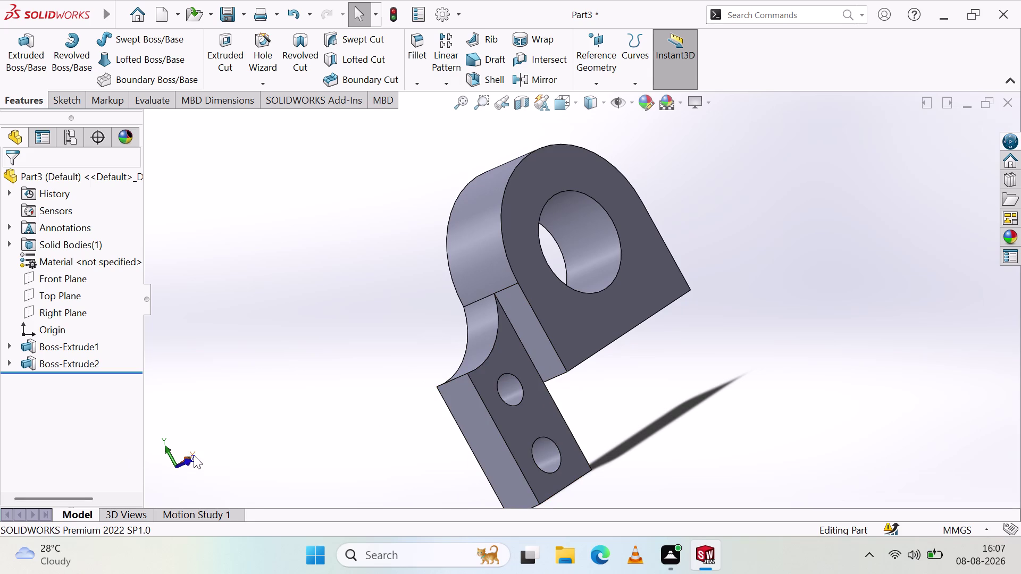
click(192, 455)
click(157, 467)
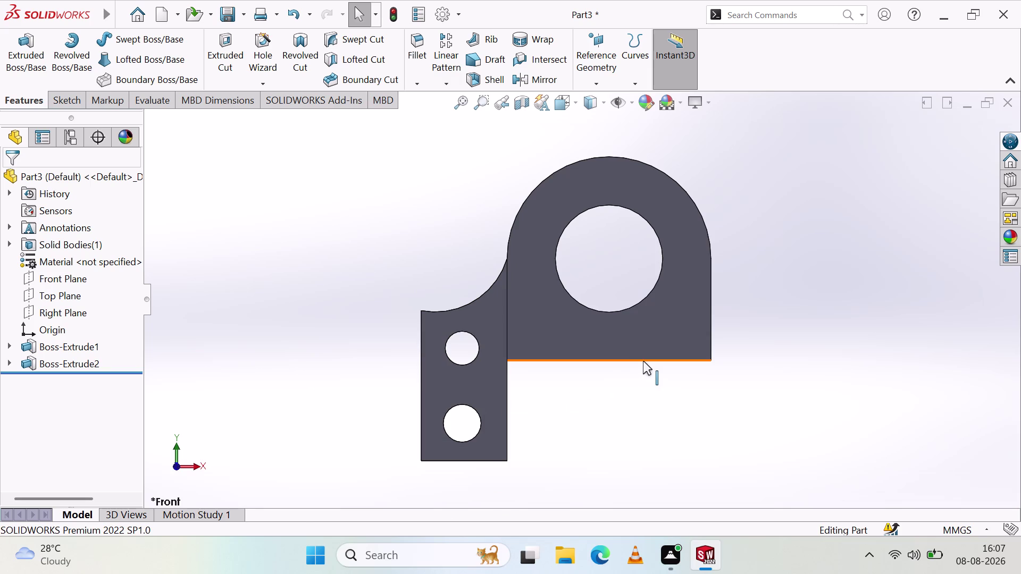
middle_click(611, 423)
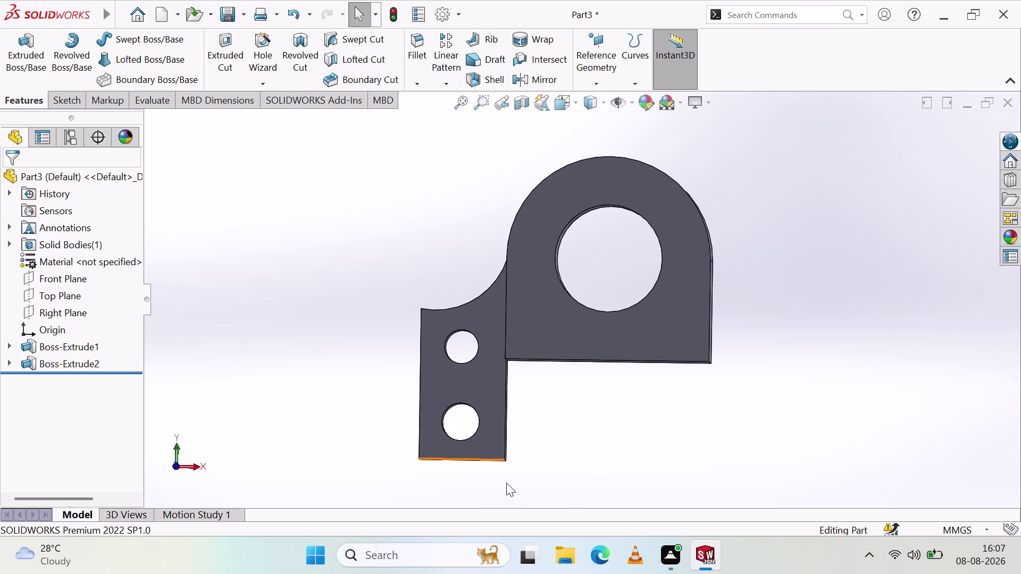
middle_drag(392, 298, 398, 304)
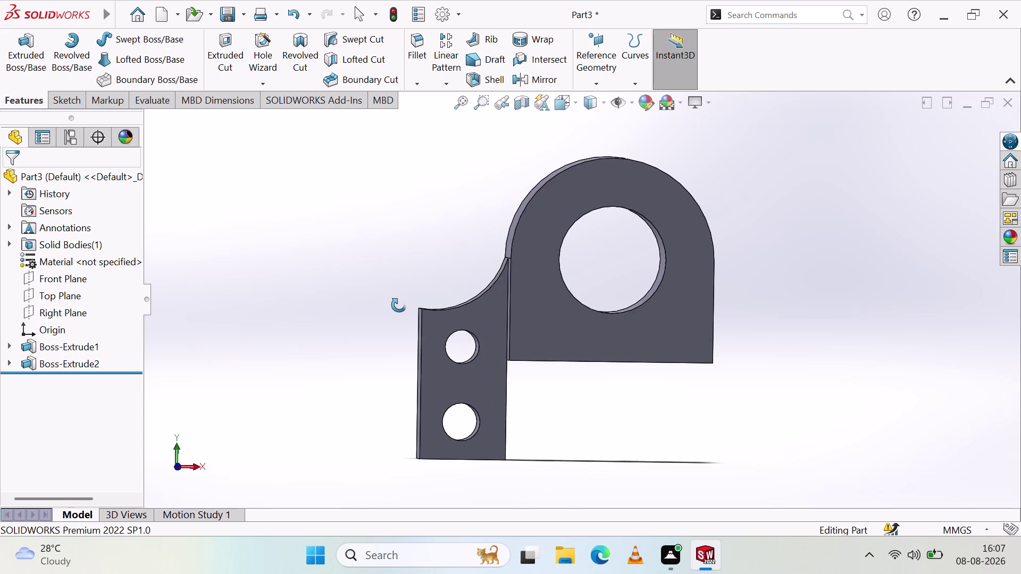
middle_drag(398, 304, 394, 304)
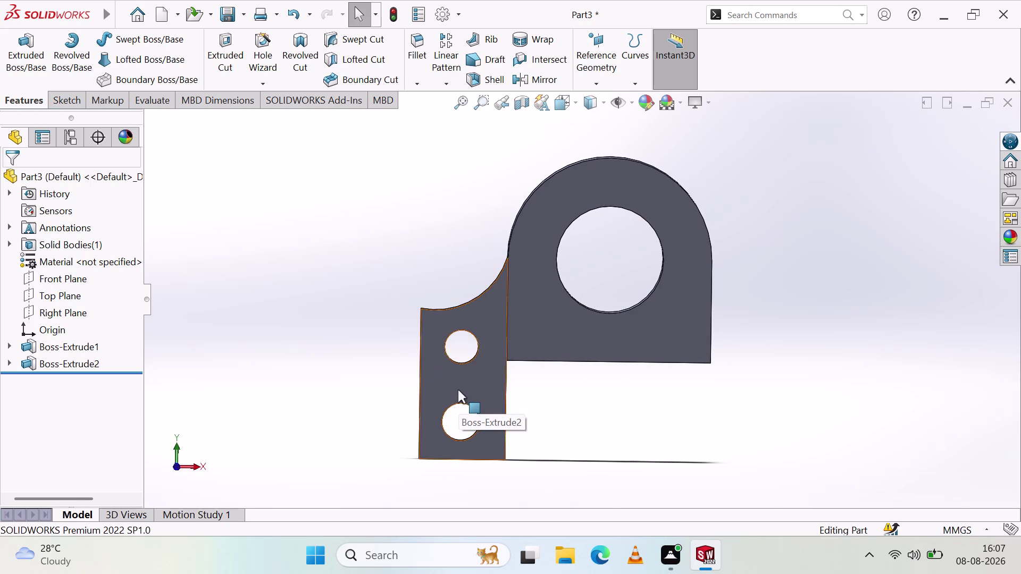
click(68, 96)
click(29, 54)
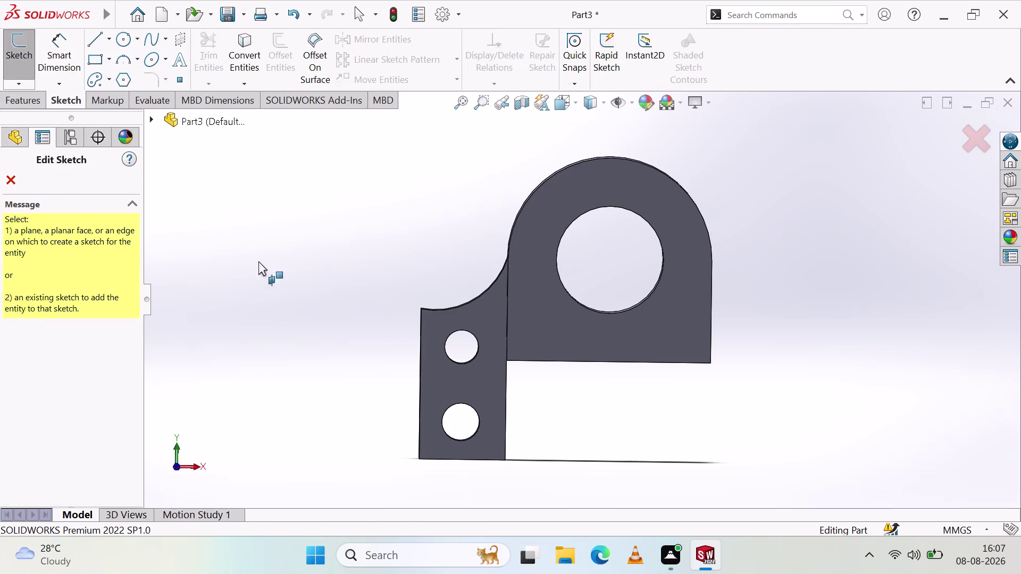
Cancel the pending sketch, select Right Plane and Boss-Extrude2, and show the Features commands.
key(Escape)
key(Escape)
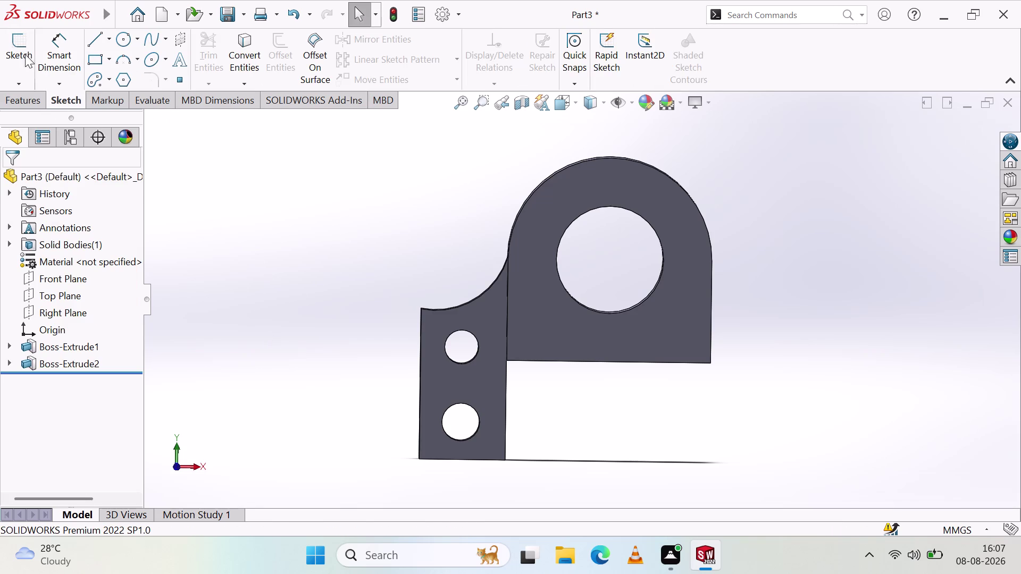
click(22, 50)
click(11, 175)
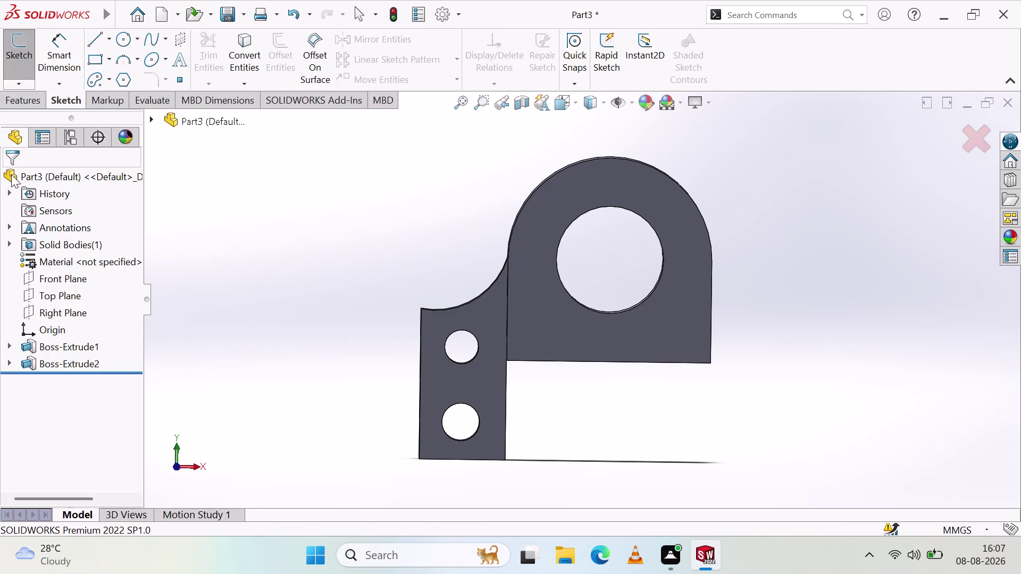
middle_click(640, 302)
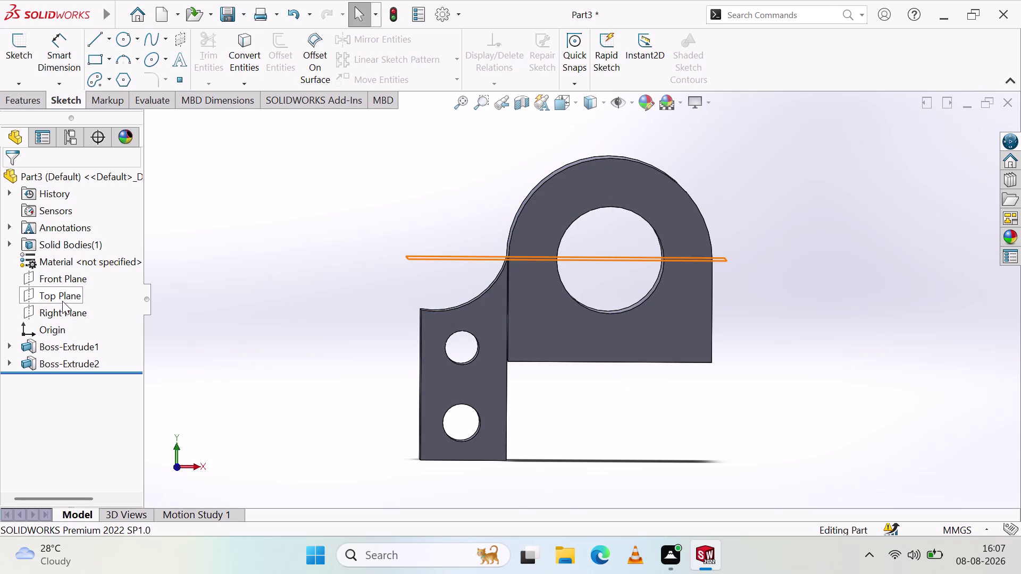
click(57, 314)
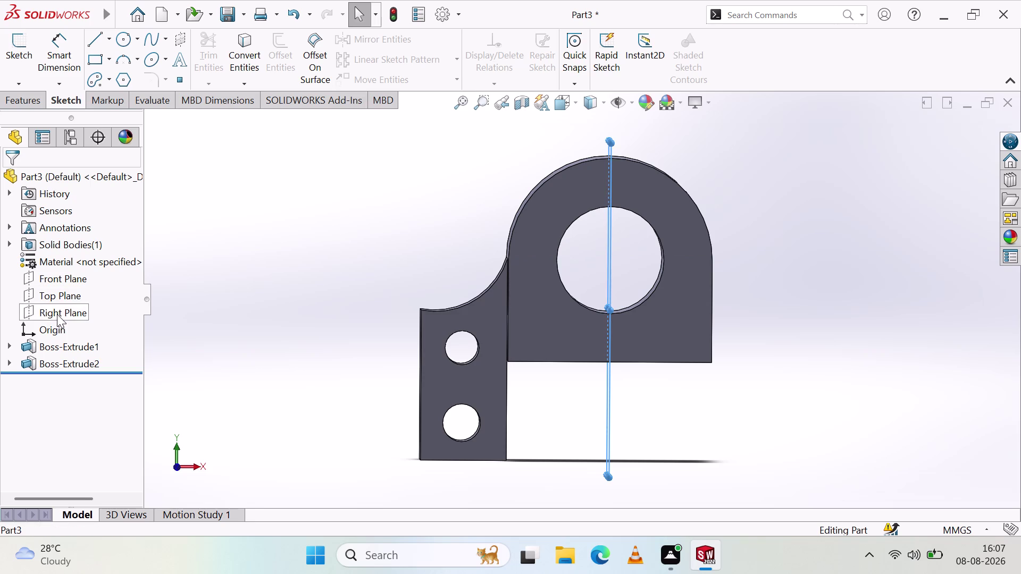
click(447, 372)
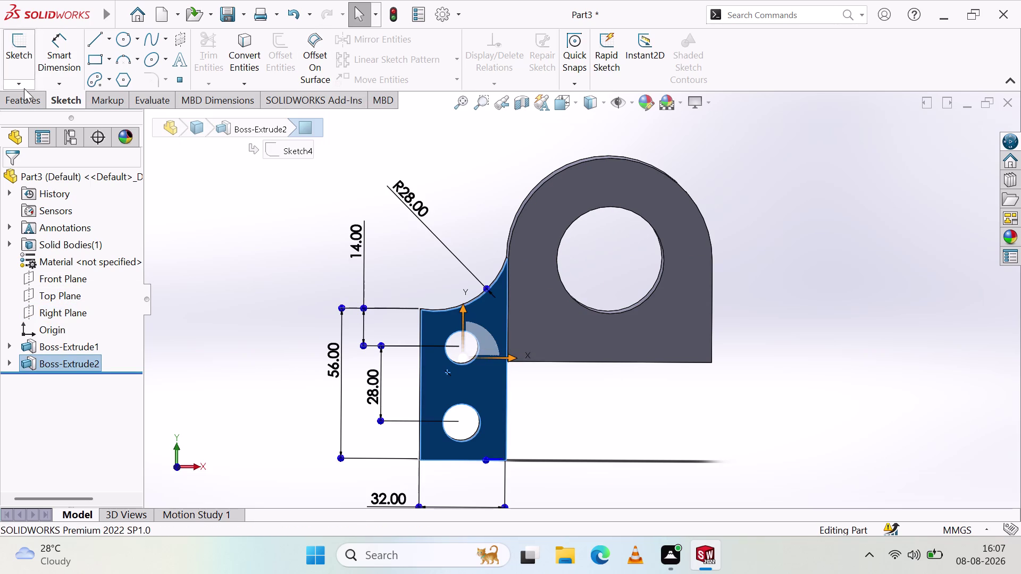
click(25, 103)
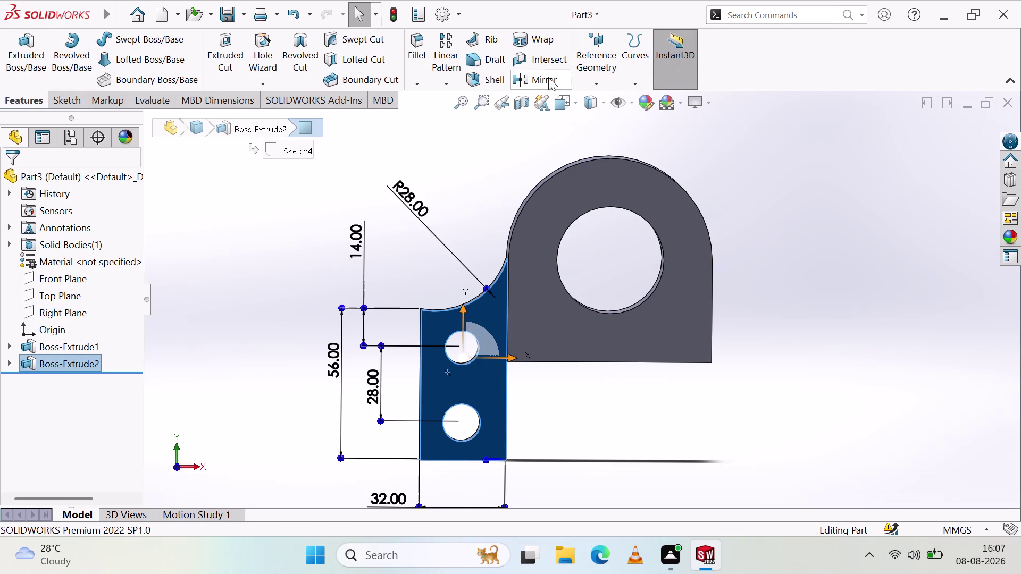
click(548, 77)
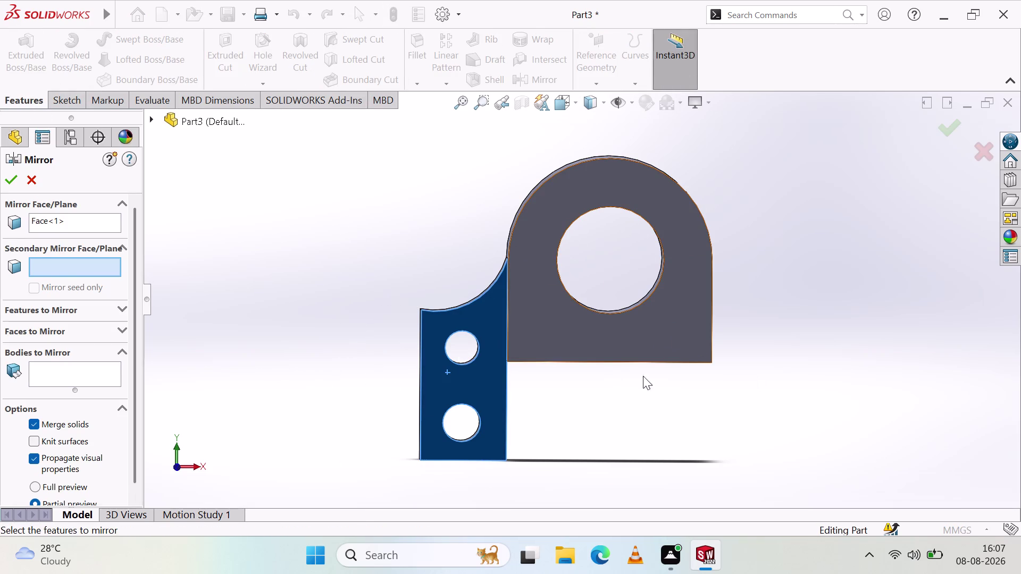
click(73, 369)
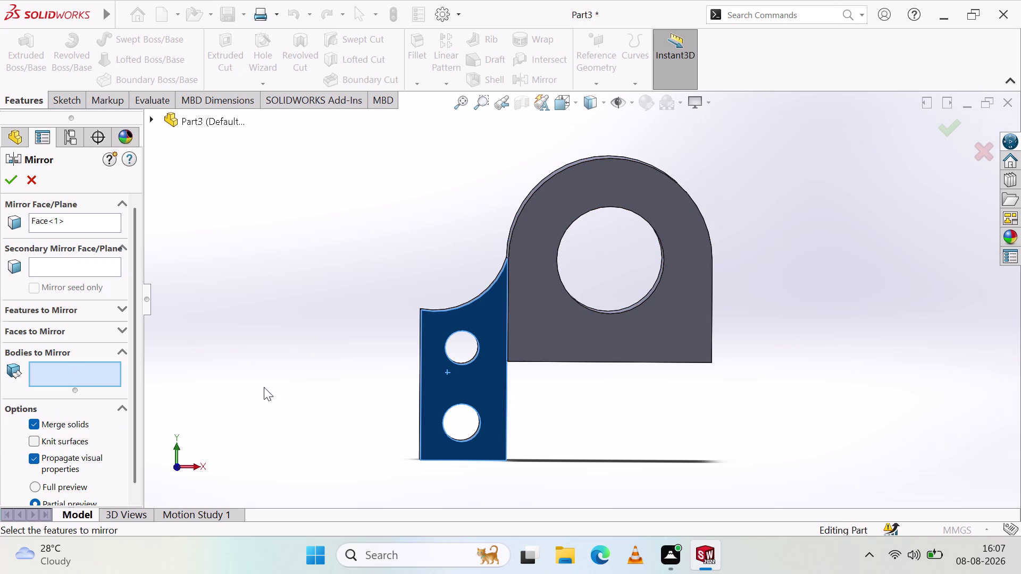
middle_drag(354, 295, 376, 305)
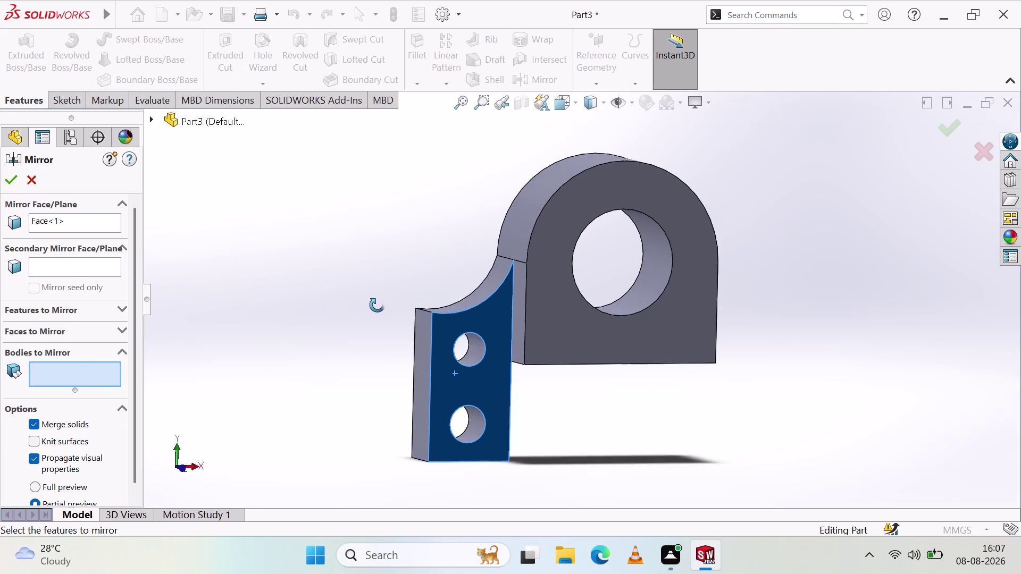
middle_drag(376, 305, 353, 317)
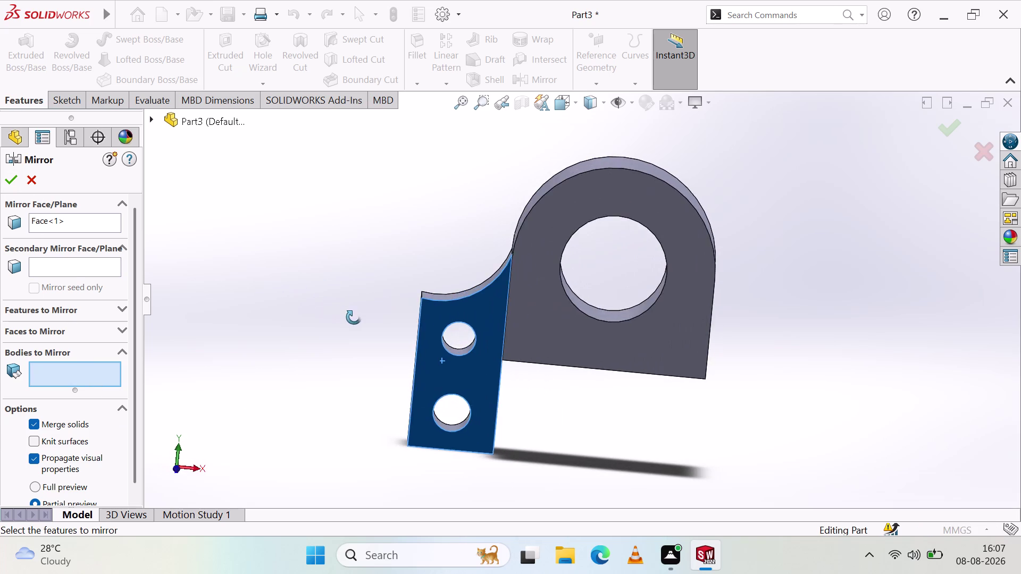
middle_drag(353, 317, 353, 317)
click(424, 364)
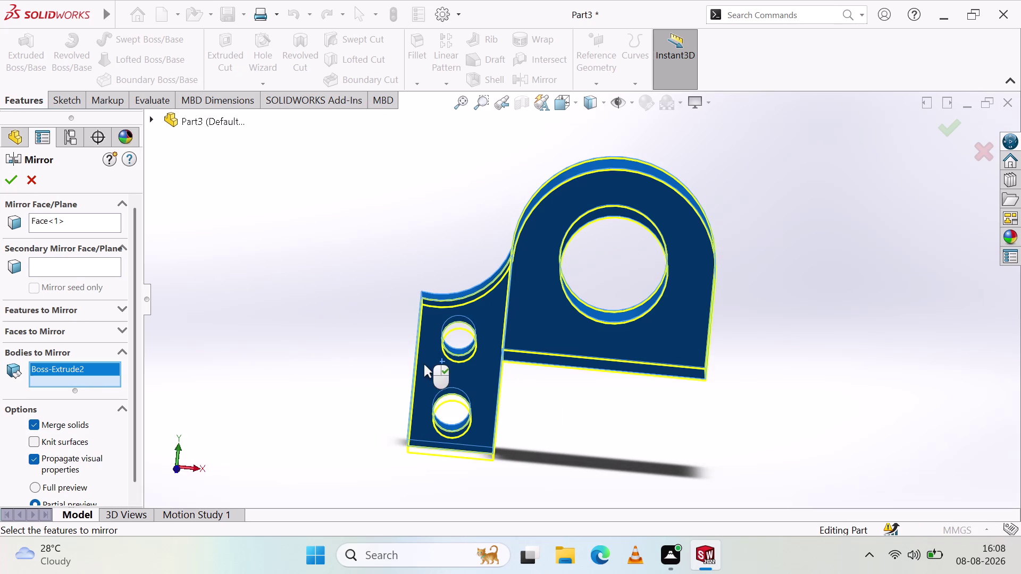
key(Escape)
key(Escape)
key(Escape)
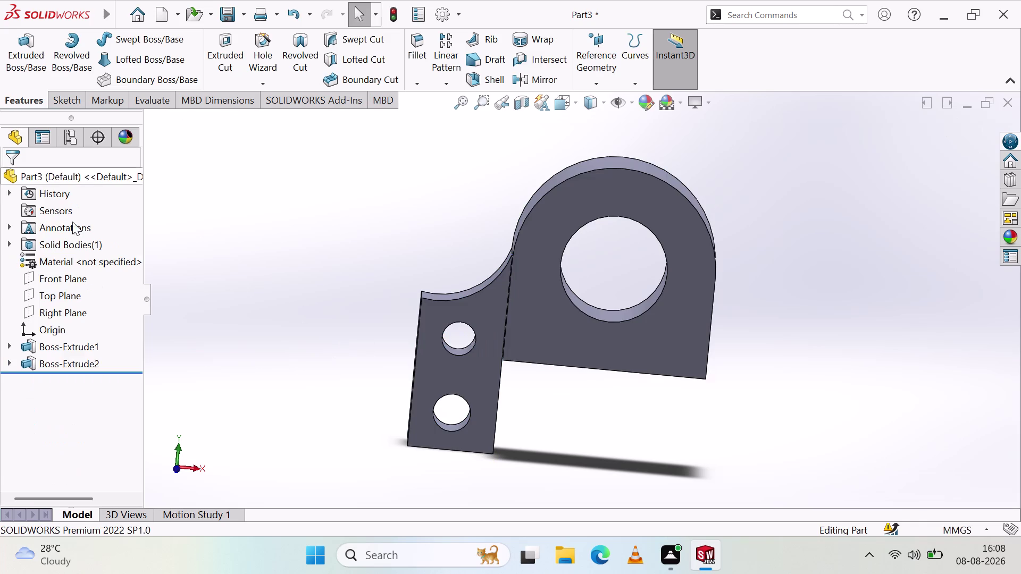
click(82, 293)
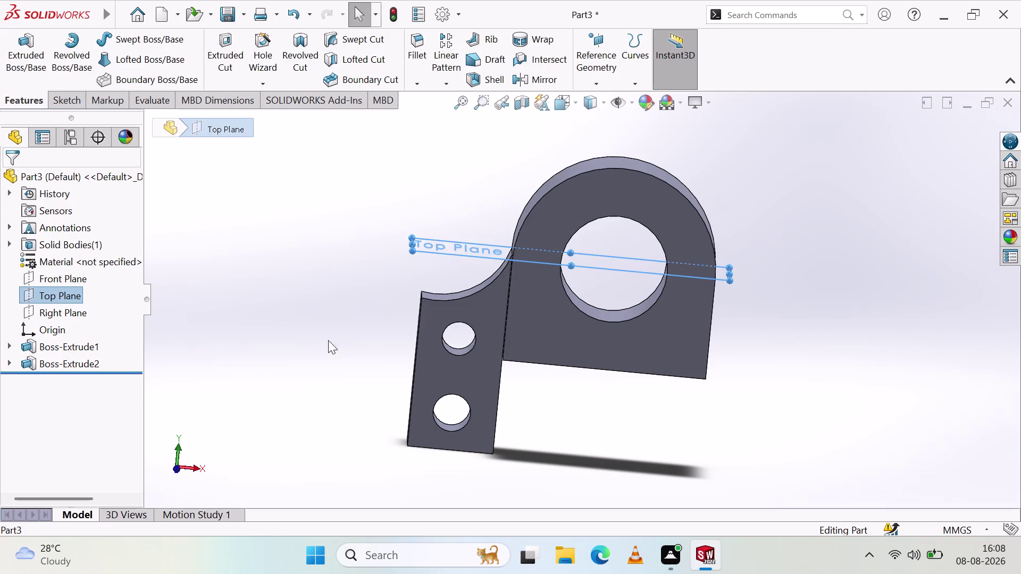
click(546, 80)
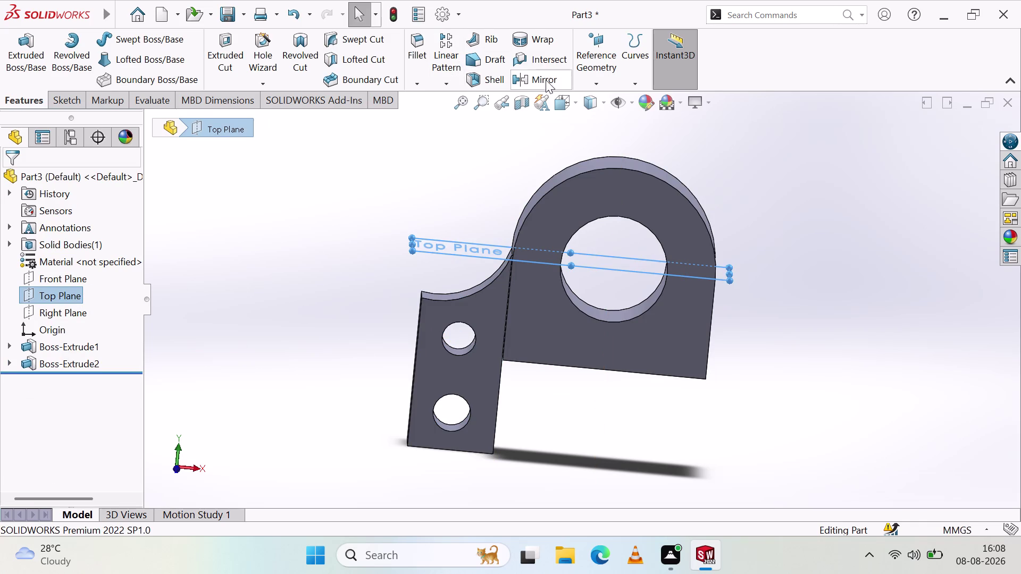
click(99, 376)
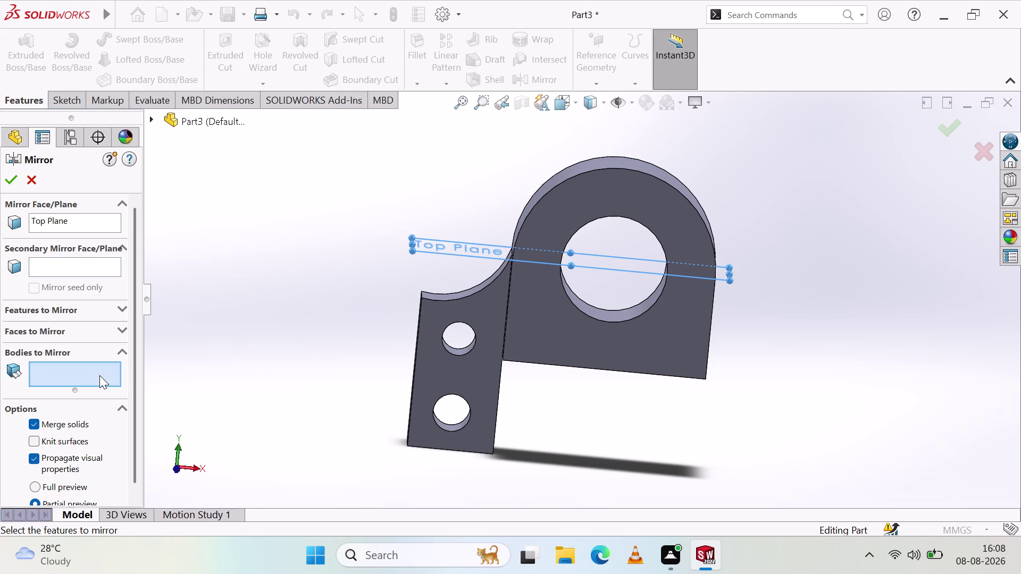
click(445, 368)
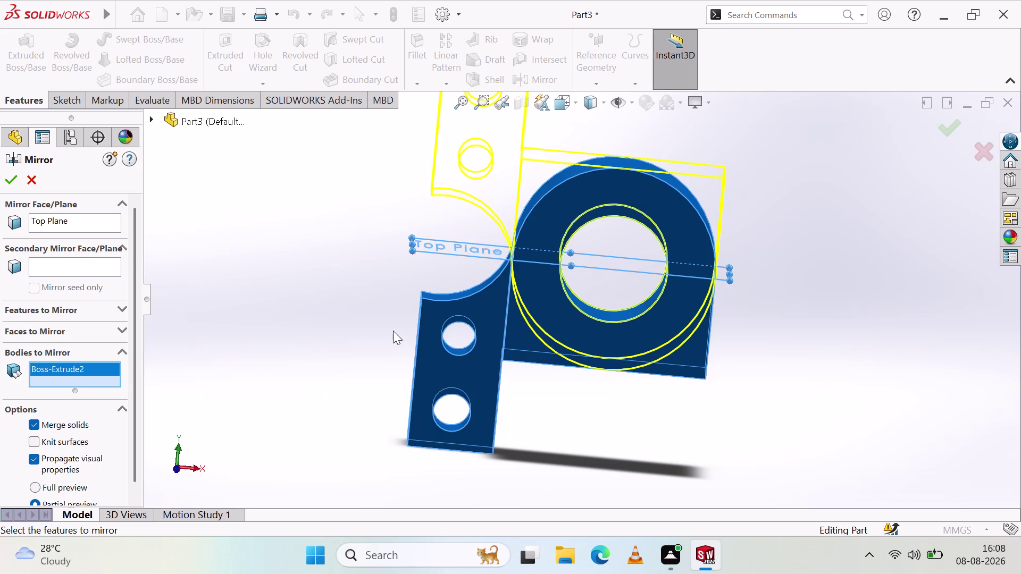
key(Escape)
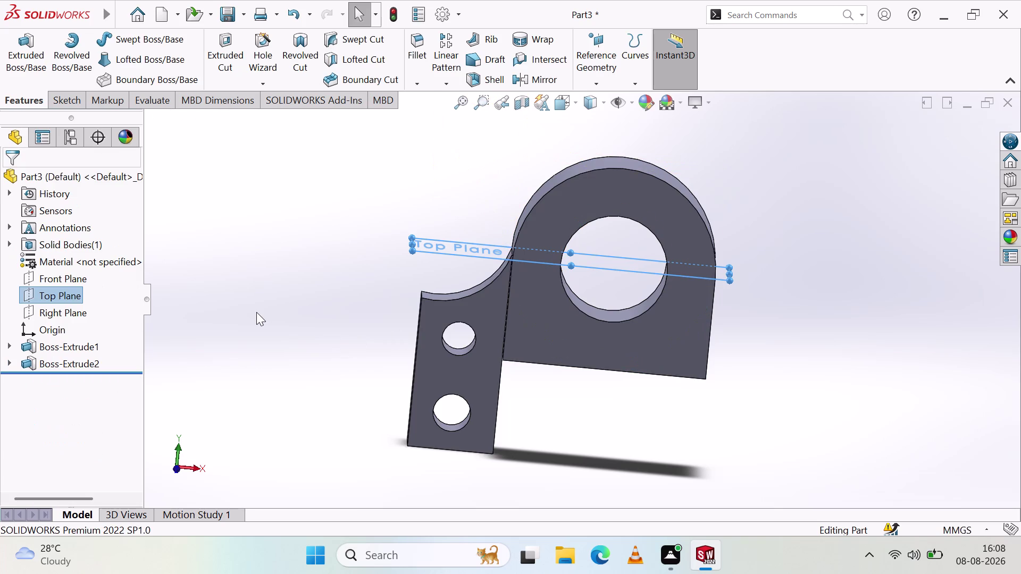
key(Escape)
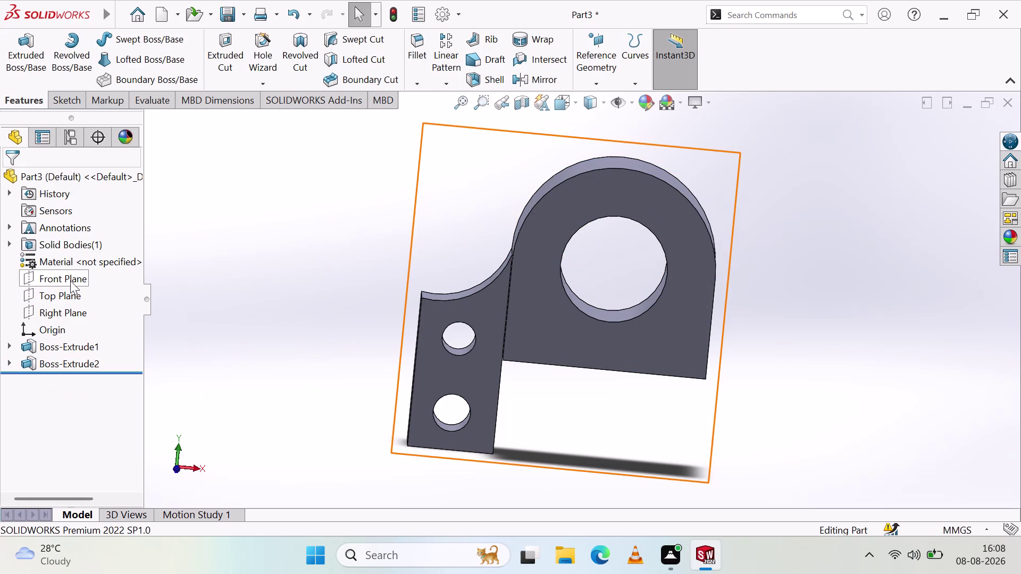
click(70, 281)
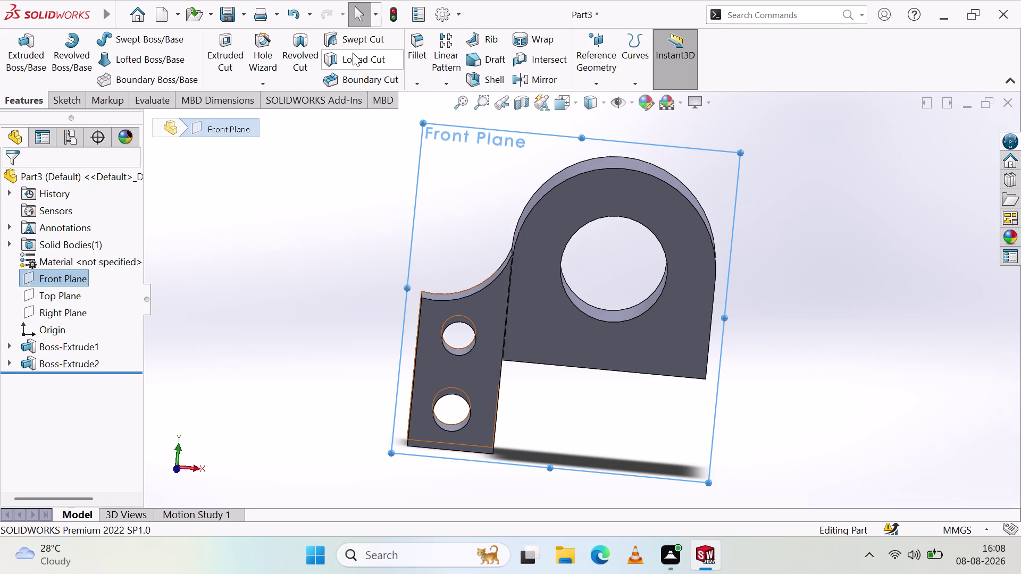
click(525, 76)
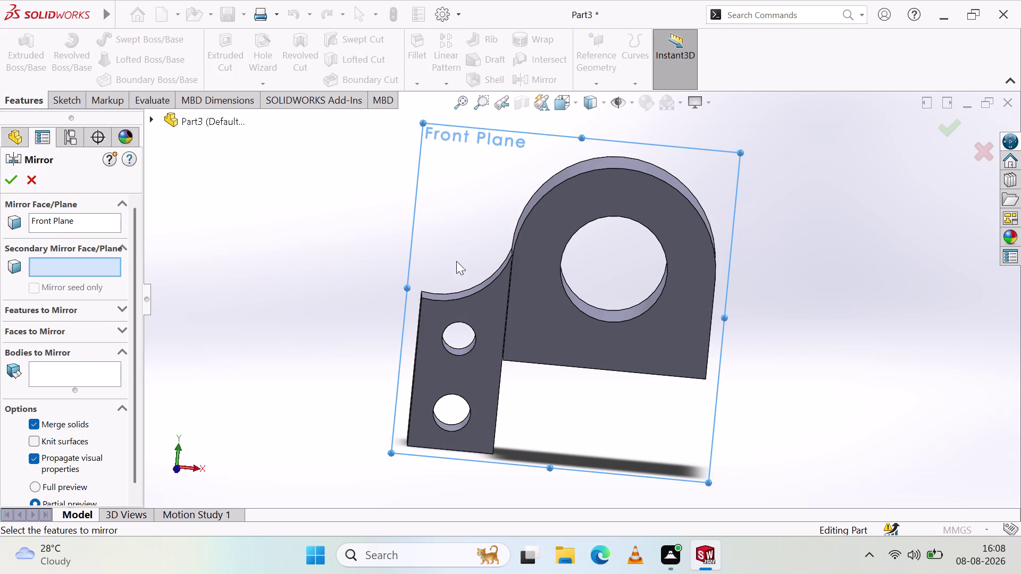
click(422, 360)
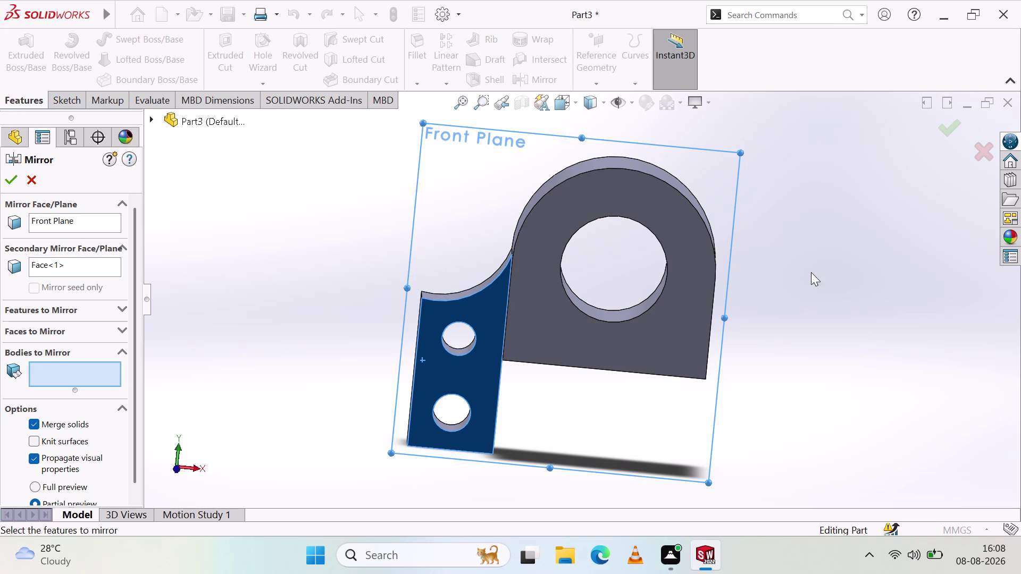
click(470, 374)
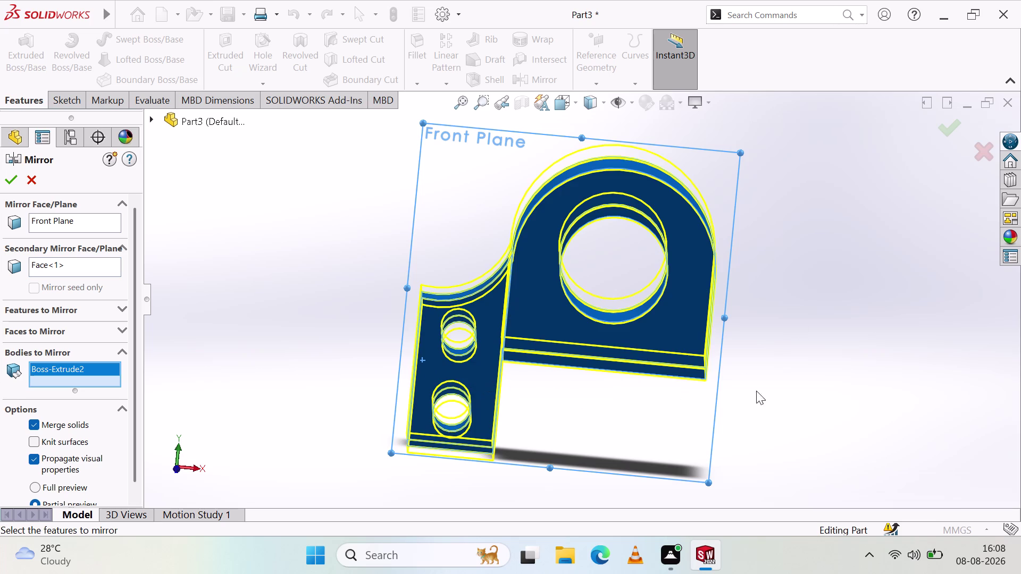
key(Escape)
key(Escape)
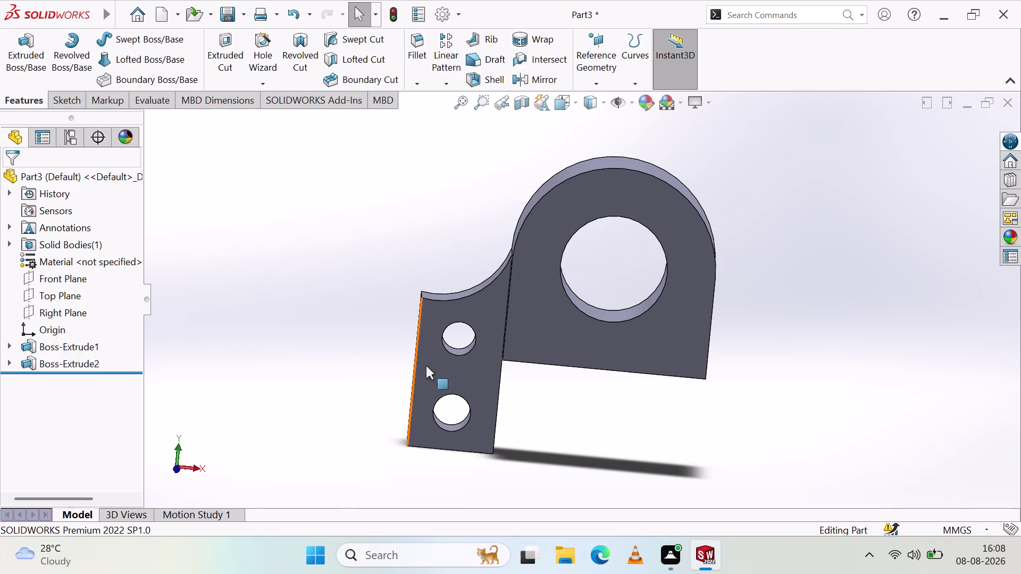
middle_drag(567, 365, 577, 326)
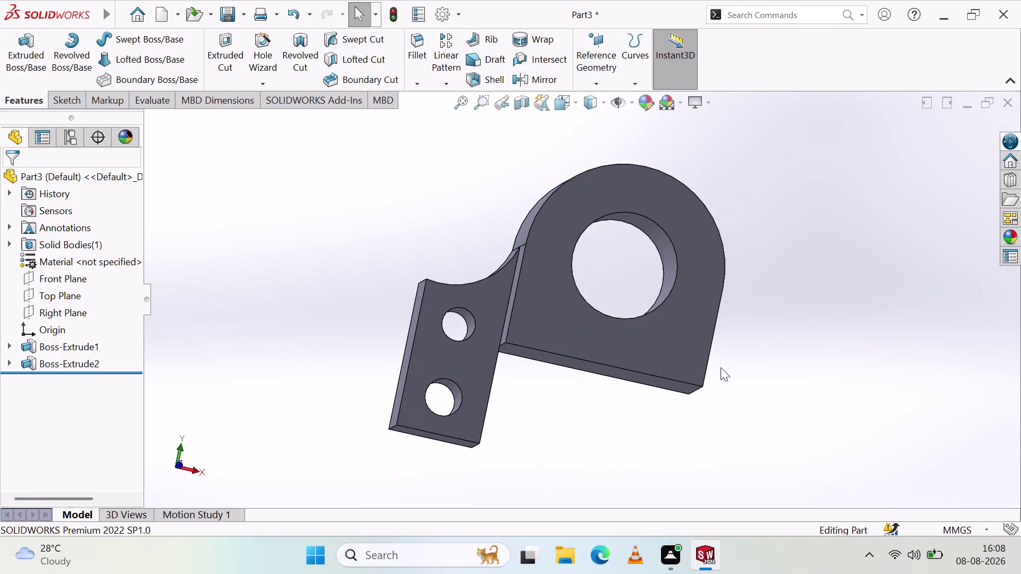
middle_drag(824, 241, 824, 222)
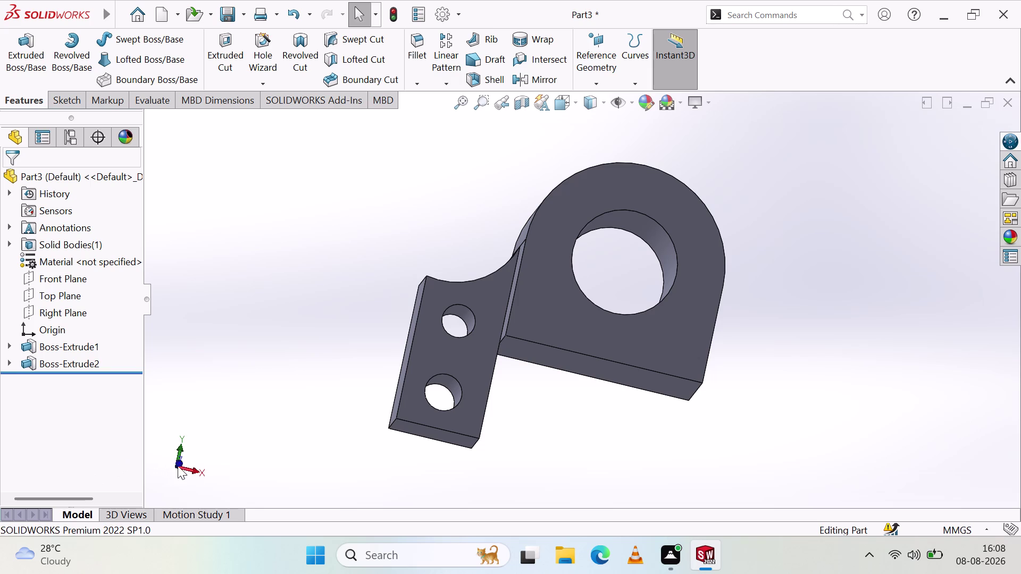
click(193, 472)
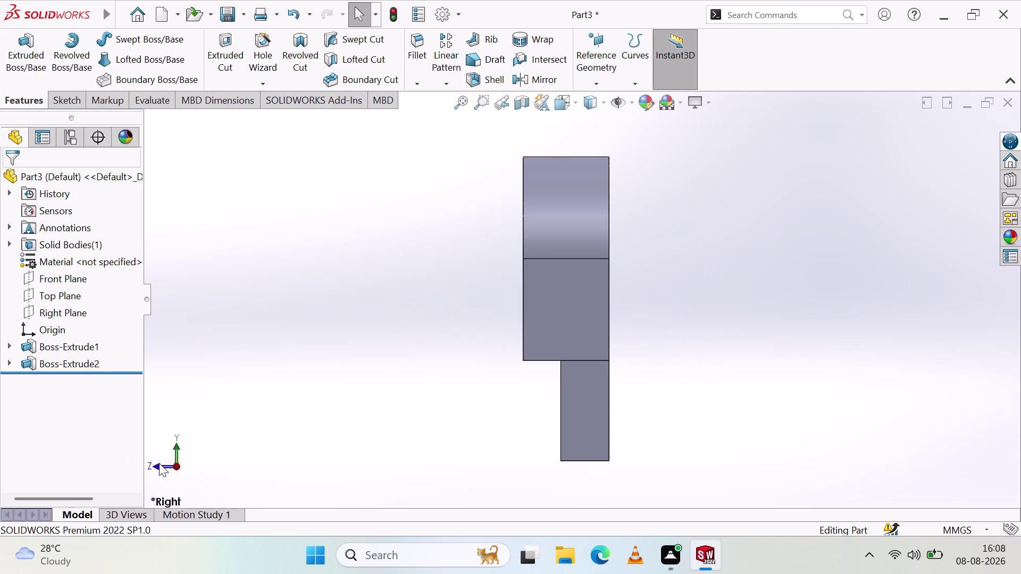
click(159, 463)
click(156, 466)
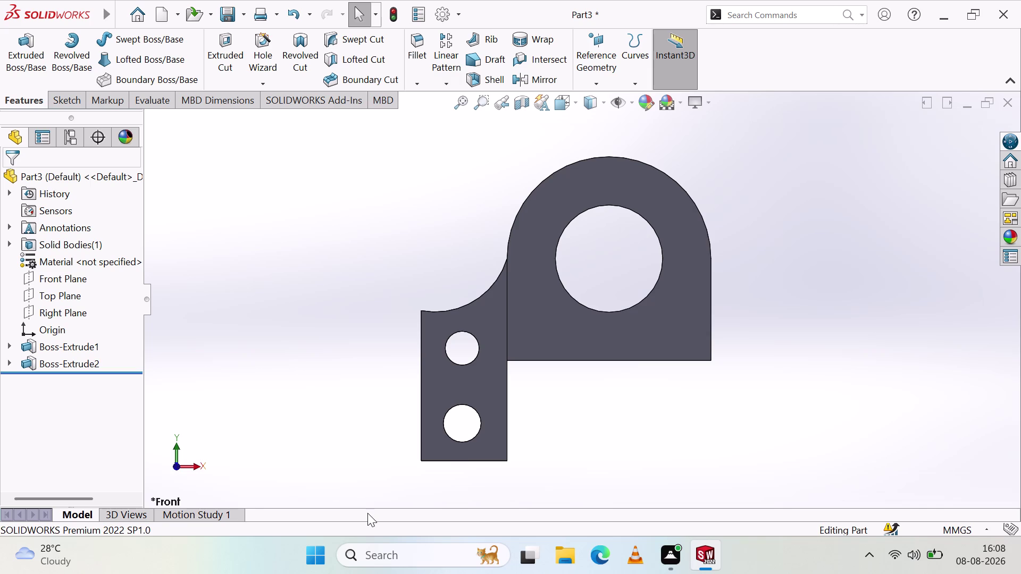
click(80, 313)
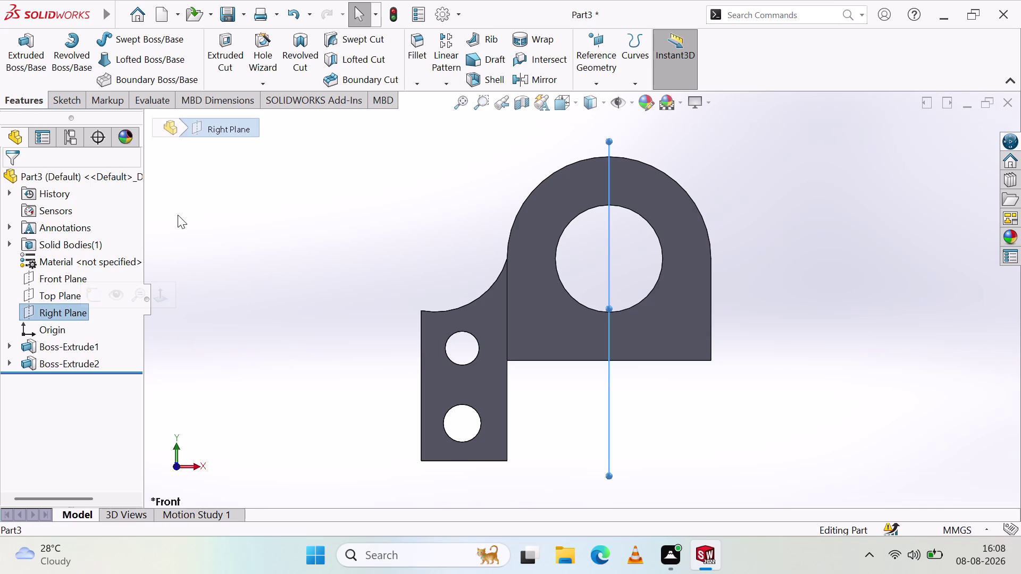
Try a mirror using the tab face and body, then cancel it and clear the selection.
click(526, 76)
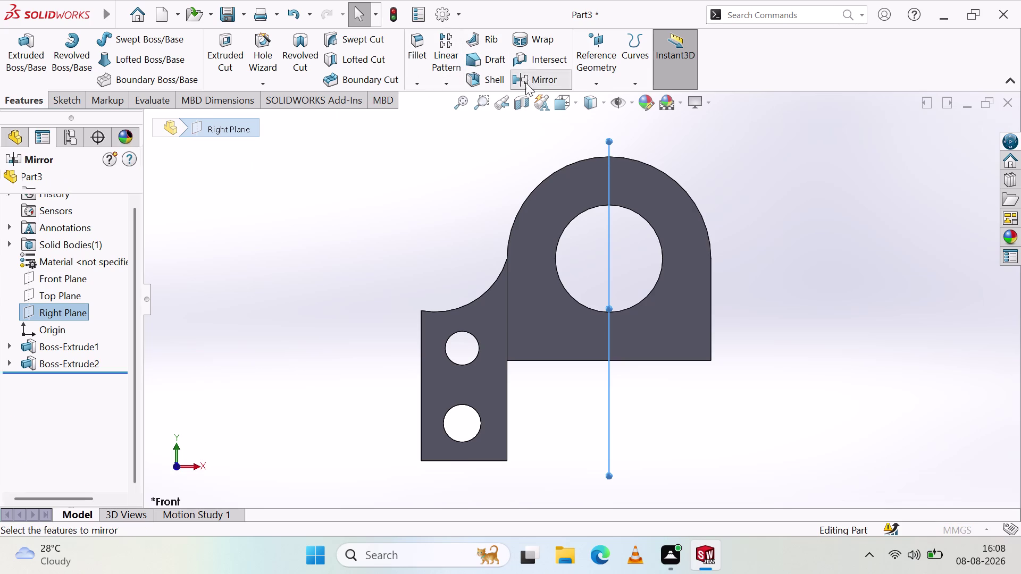
click(437, 387)
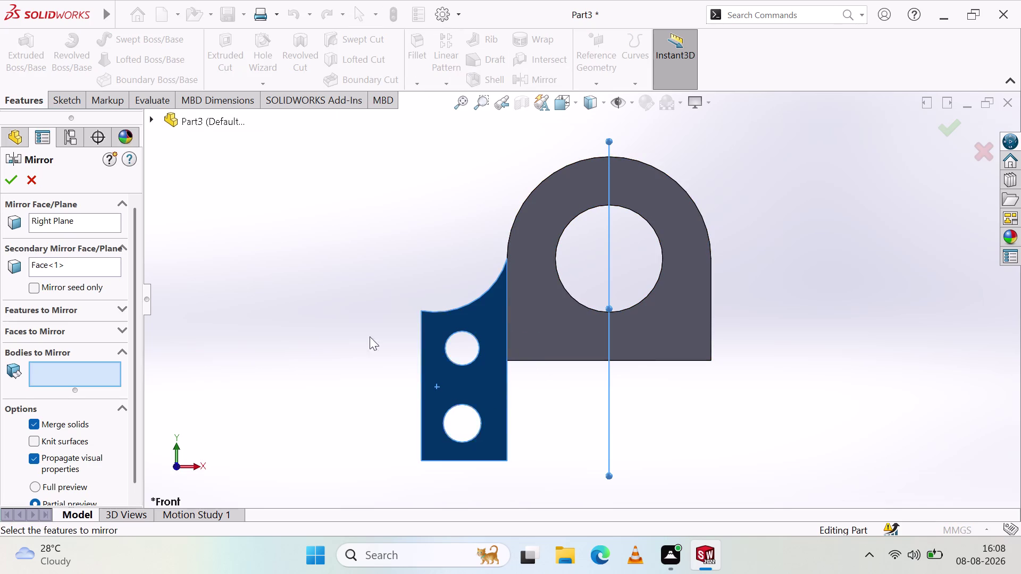
click(63, 378)
click(474, 388)
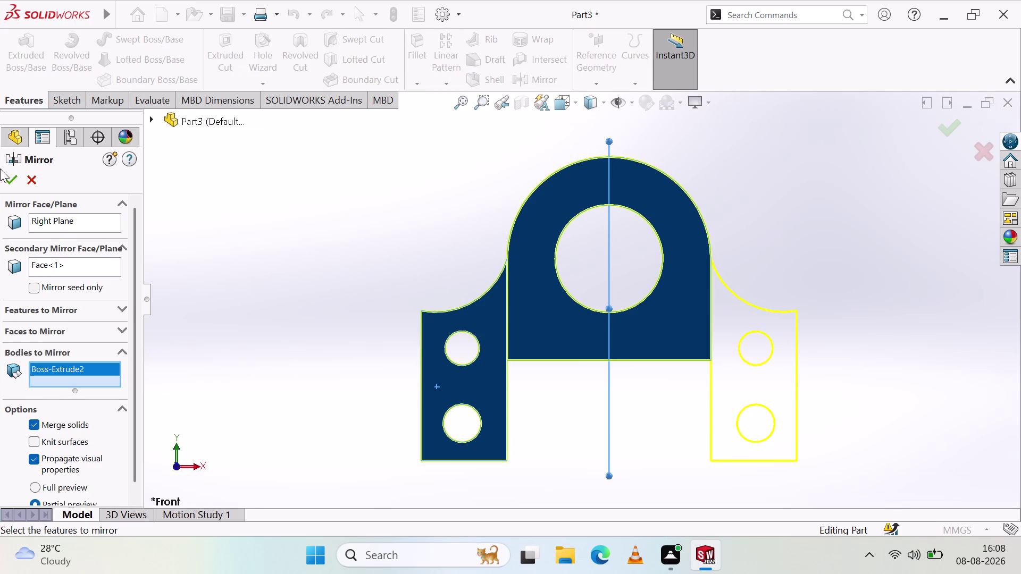
key(Escape)
key(Escape)
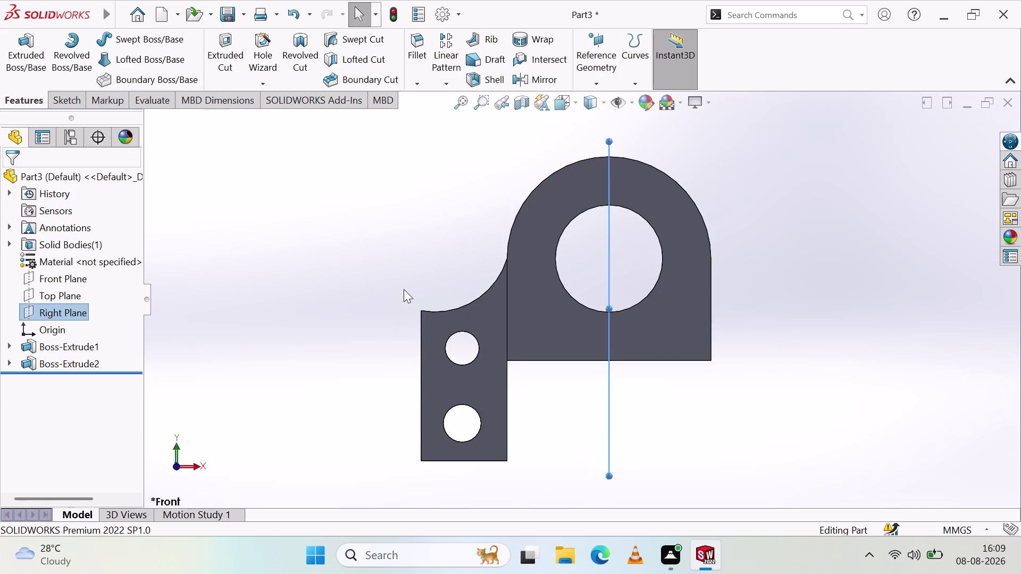
Mirror the Boss-Extrude2 leg across Right Plane with merged solids, creating Mirror1.
click(49, 311)
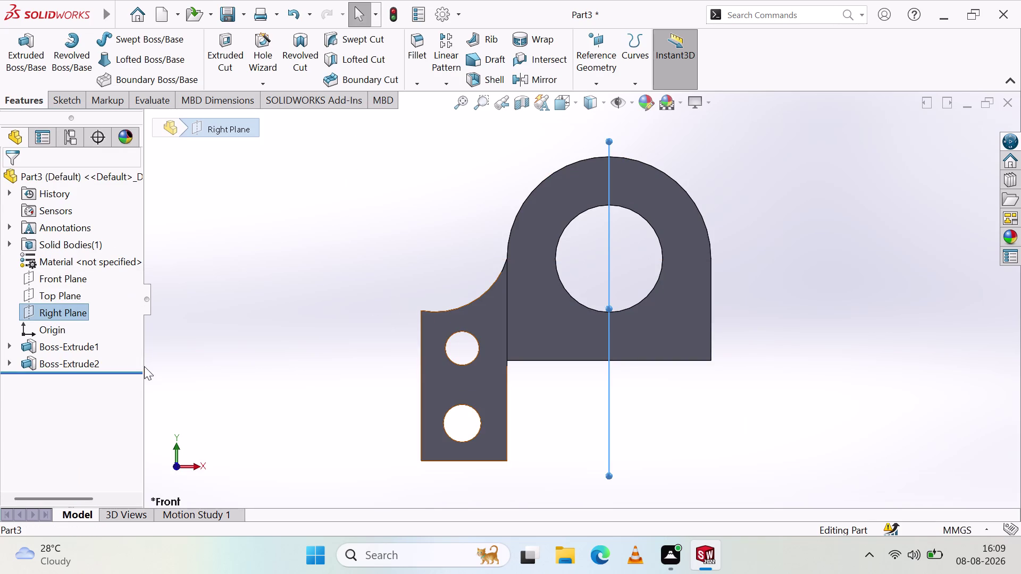
click(541, 80)
click(73, 380)
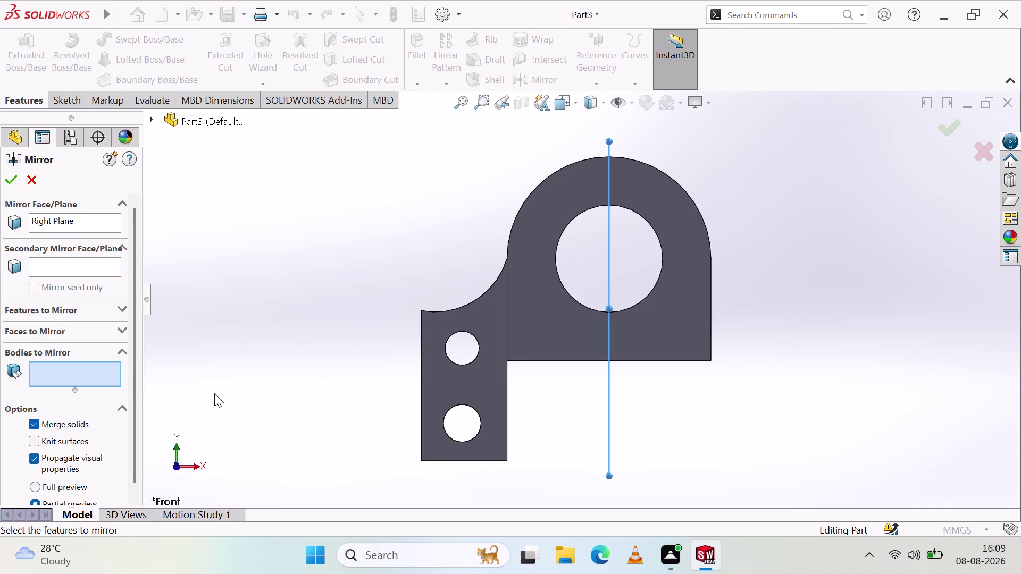
click(449, 386)
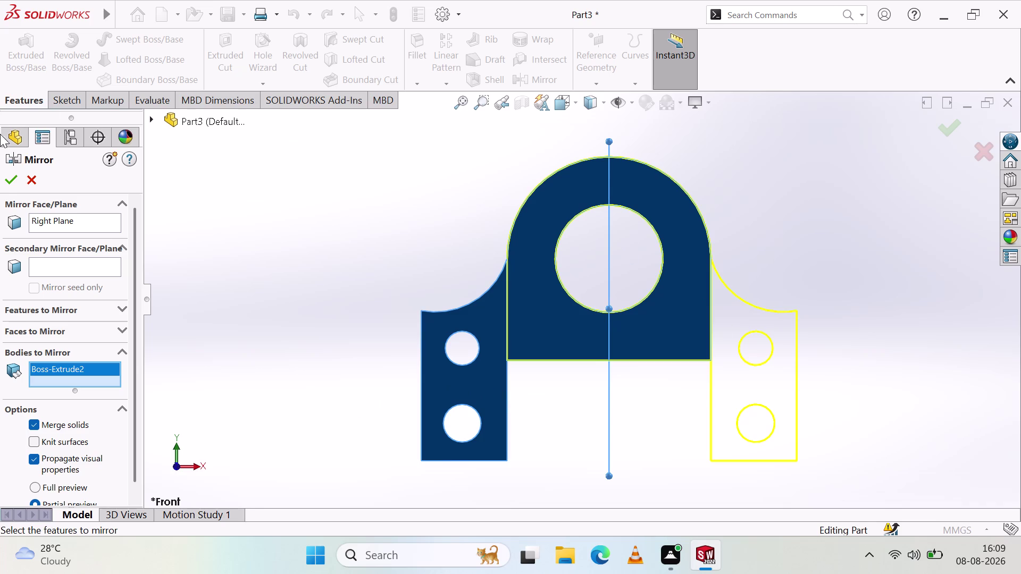
click(0, 183)
click(5, 175)
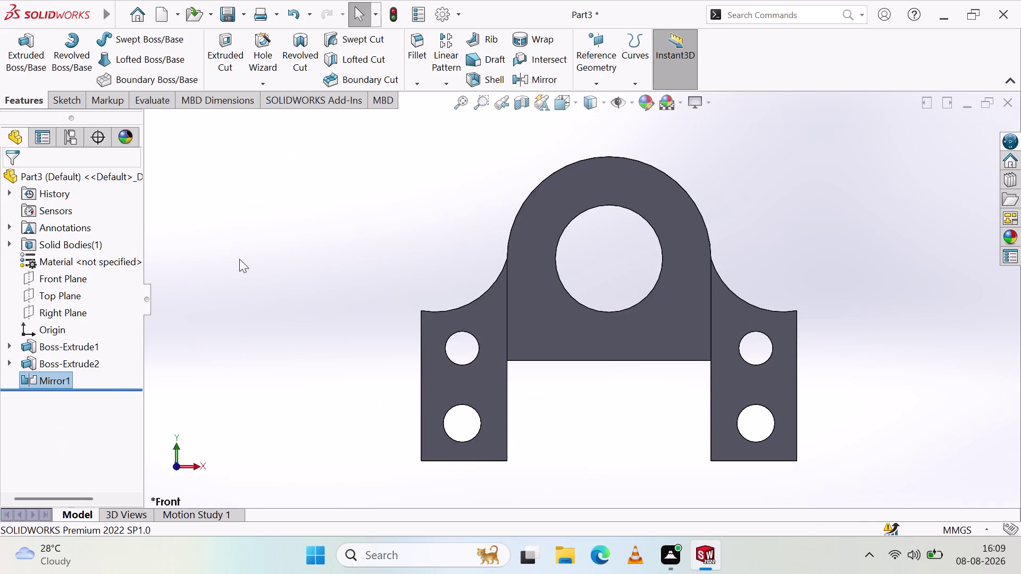
click(239, 259)
middle_click(338, 245)
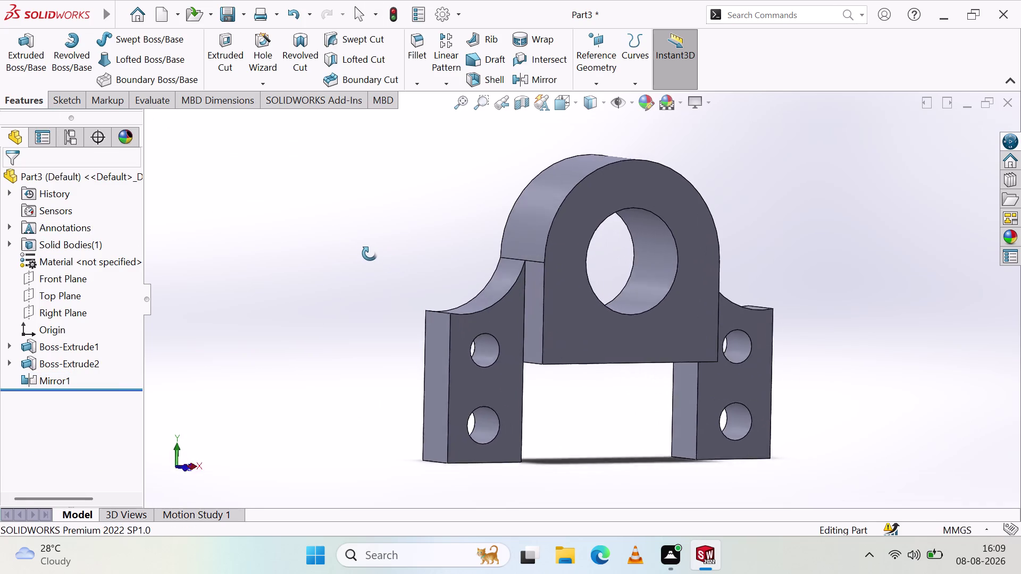
click(197, 463)
click(175, 449)
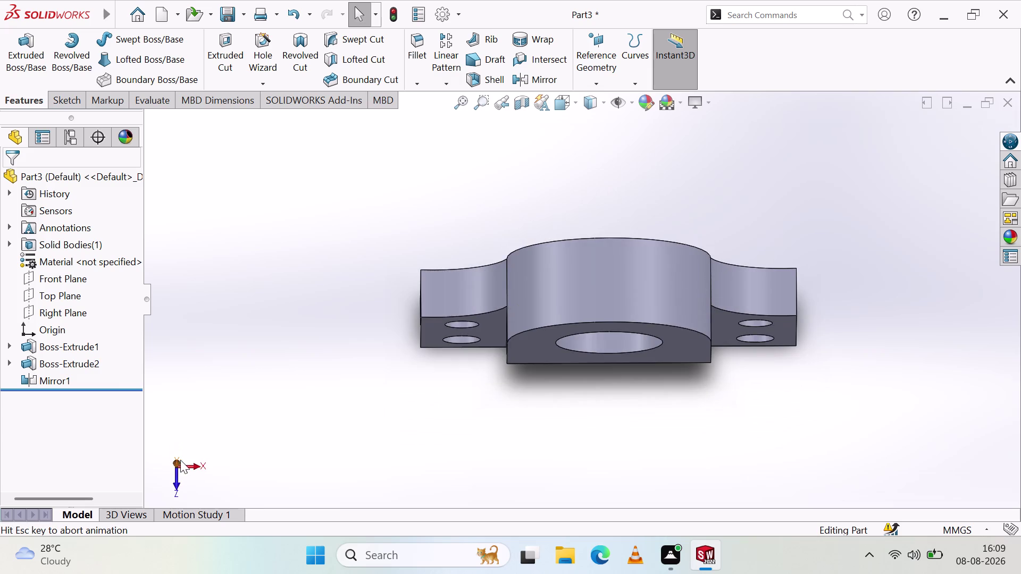
click(174, 465)
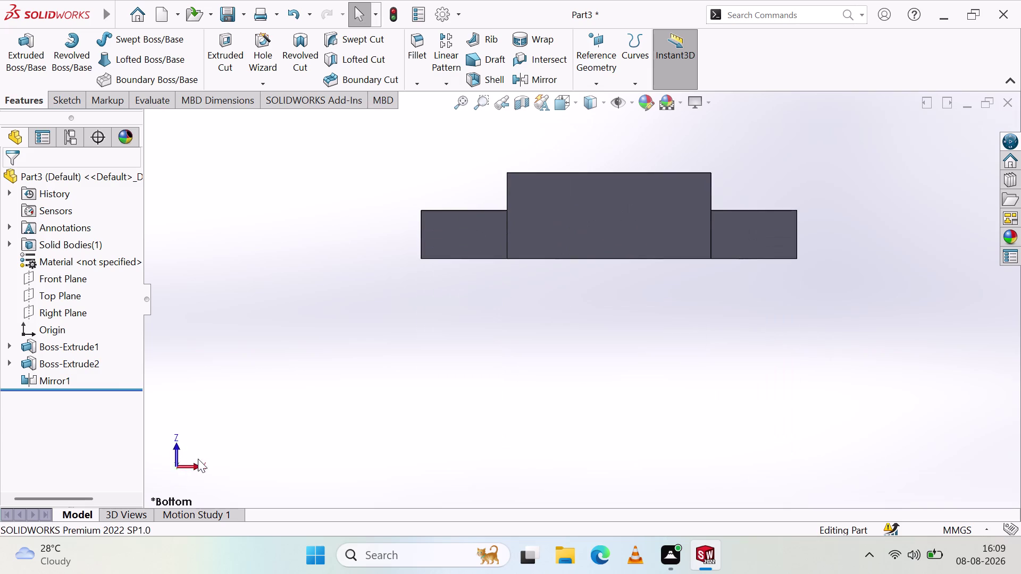
click(177, 445)
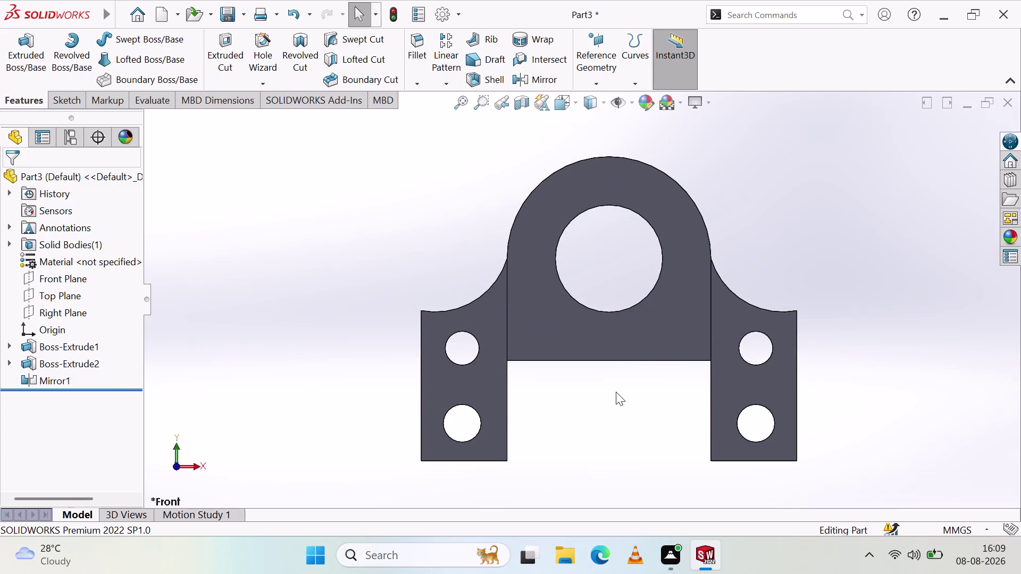
scroll(down, 3)
scroll(up, 3)
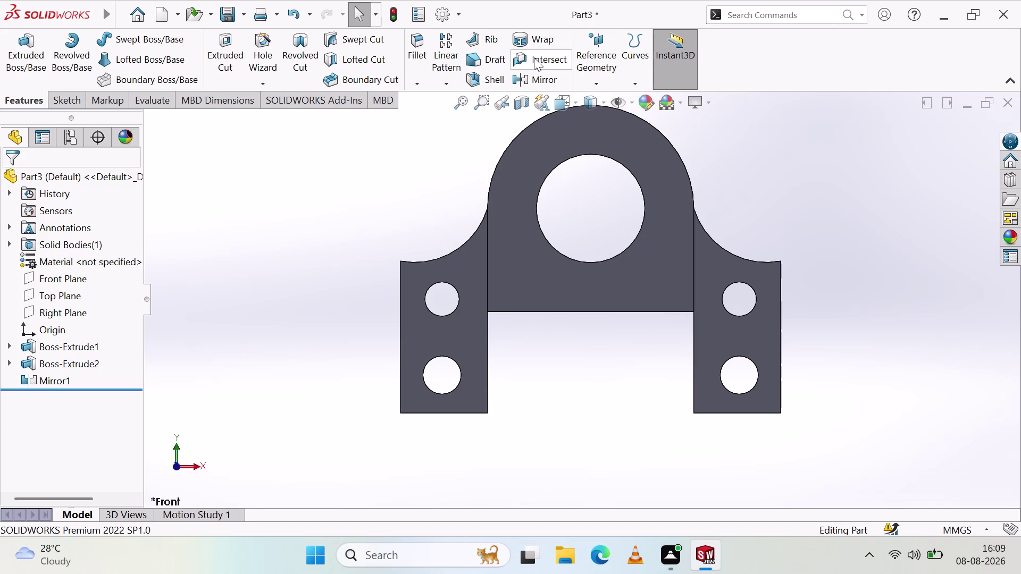
click(475, 38)
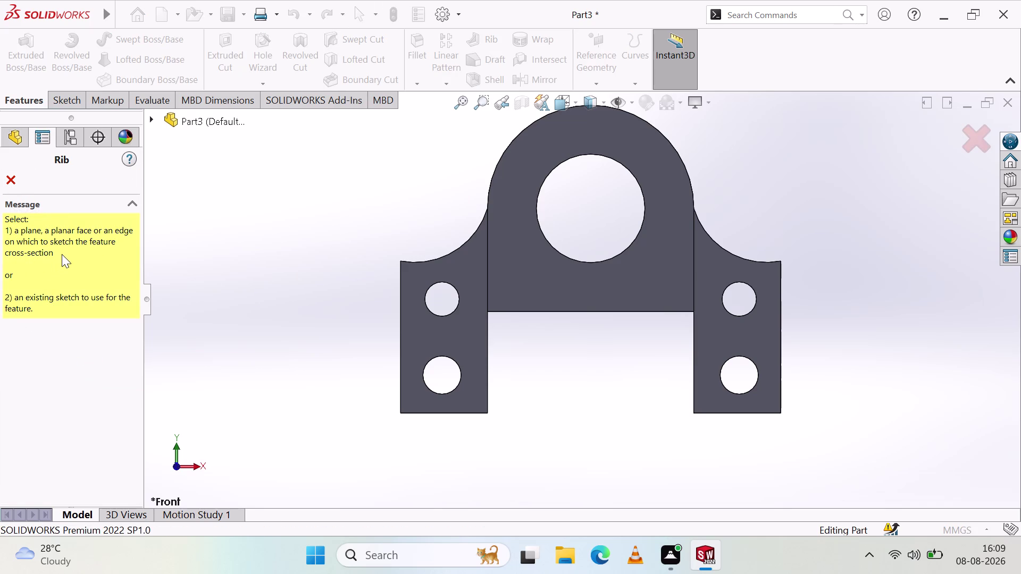
Dismiss the Rib feature and open Sketch5 on Boss-Extrude1's front face.
click(11, 183)
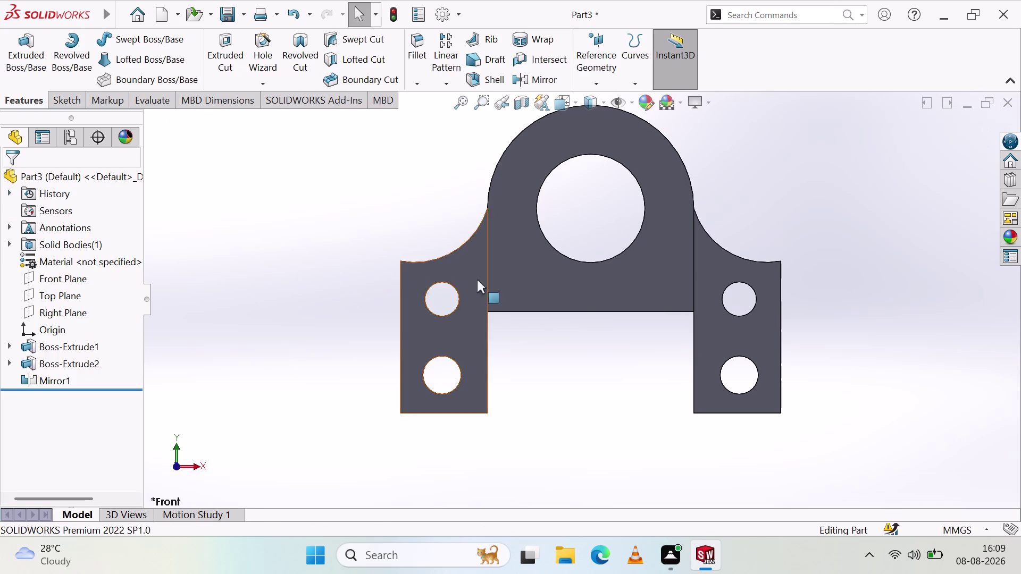
click(593, 287)
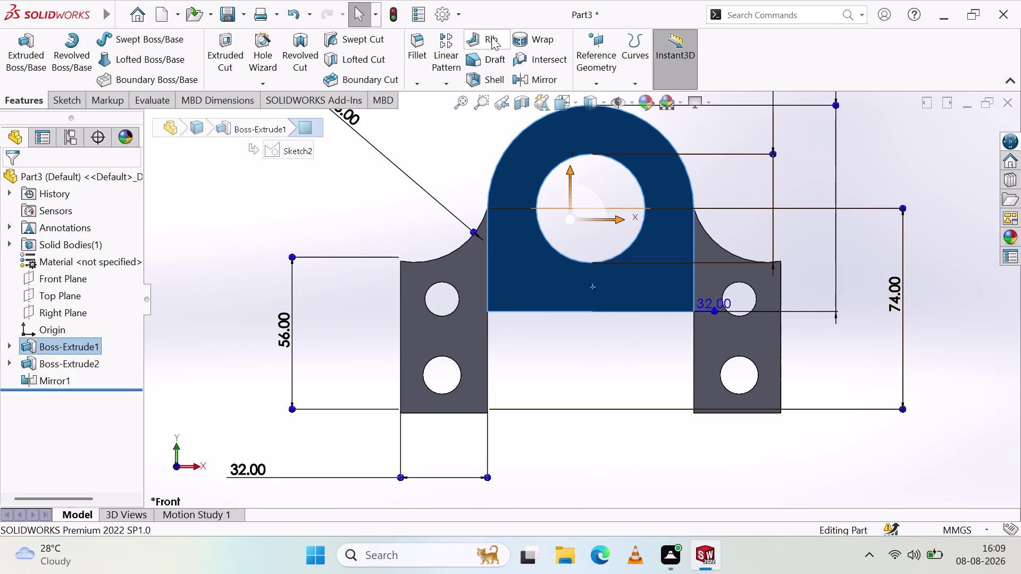
click(491, 37)
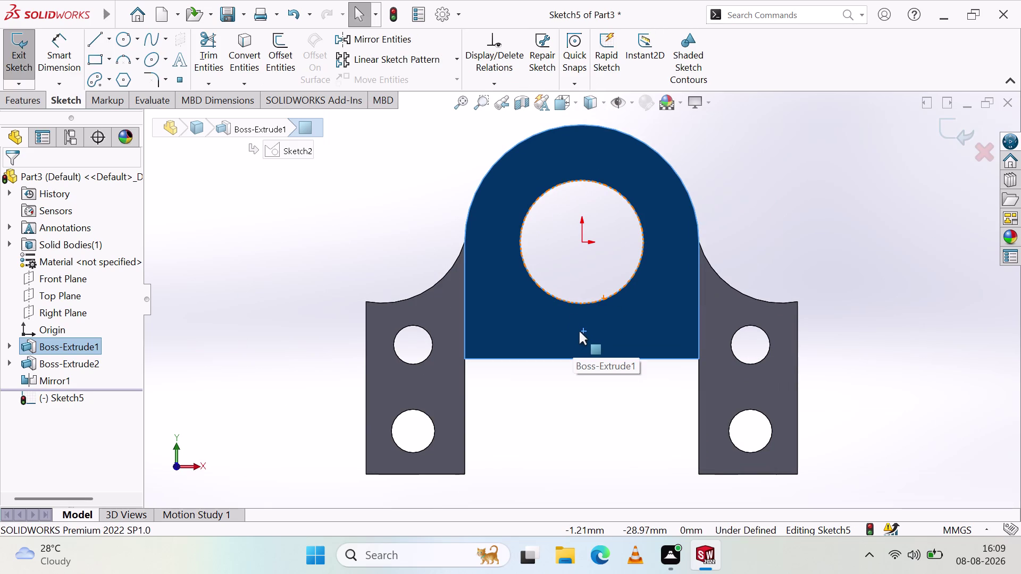
scroll(up, 3)
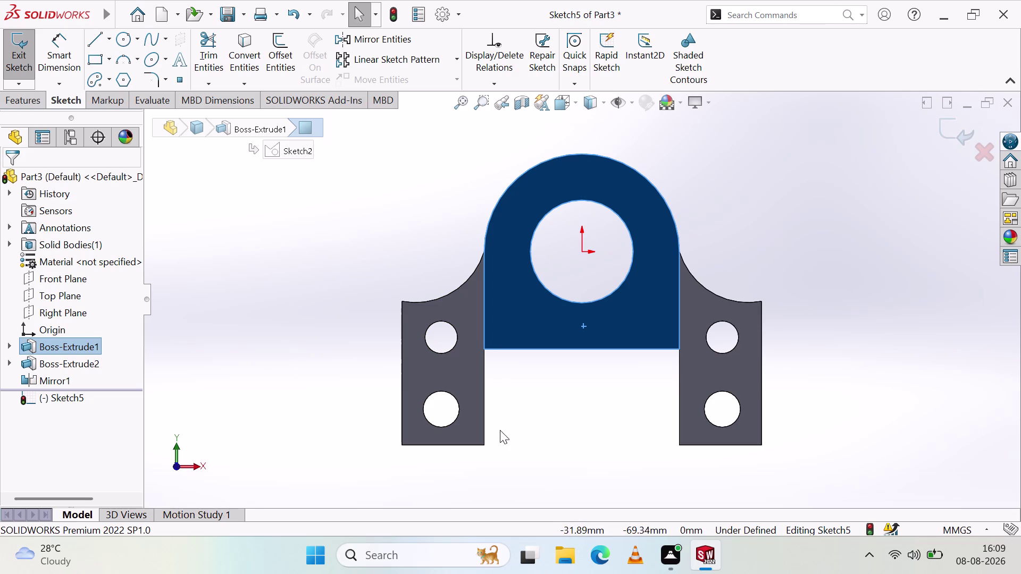
Exit the empty Sketch5 without keeping it, leaving Boss-Extrude1, Boss-Extrude2 and Mirror1.
key(Escape)
key(Escape)
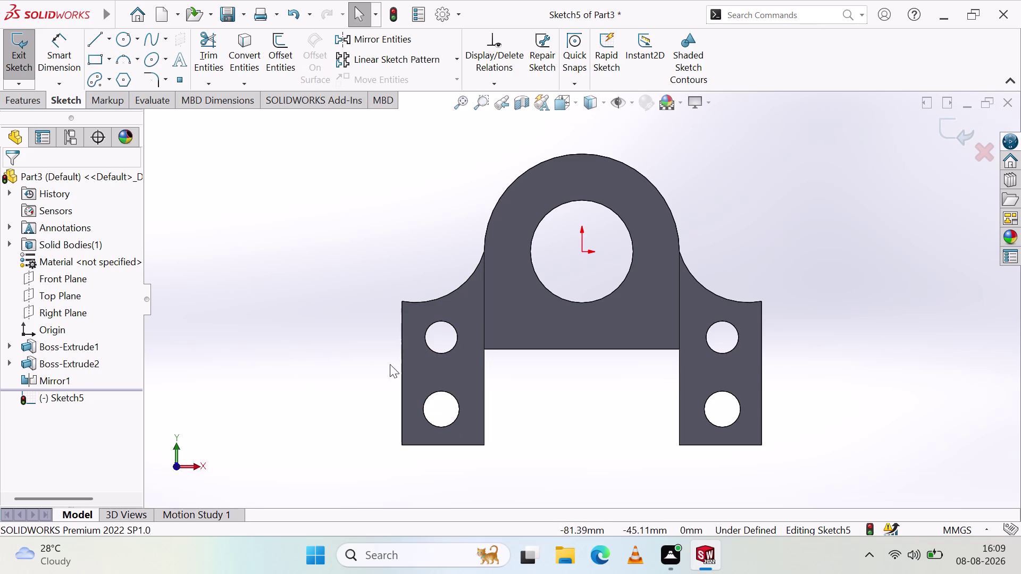
scroll(up, 3)
middle_drag(515, 354, 546, 369)
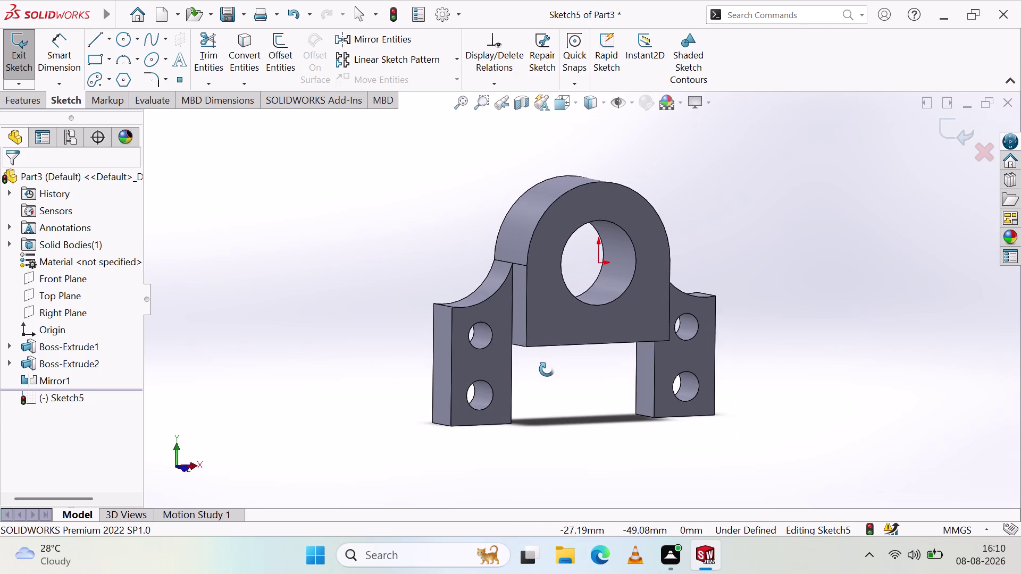
middle_drag(546, 369, 539, 364)
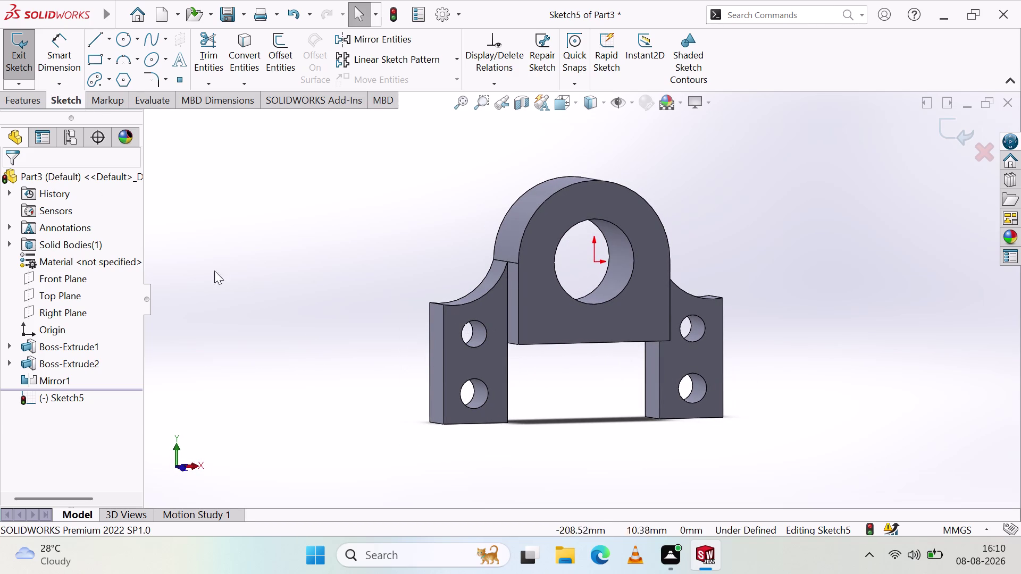
middle_drag(539, 392, 519, 384)
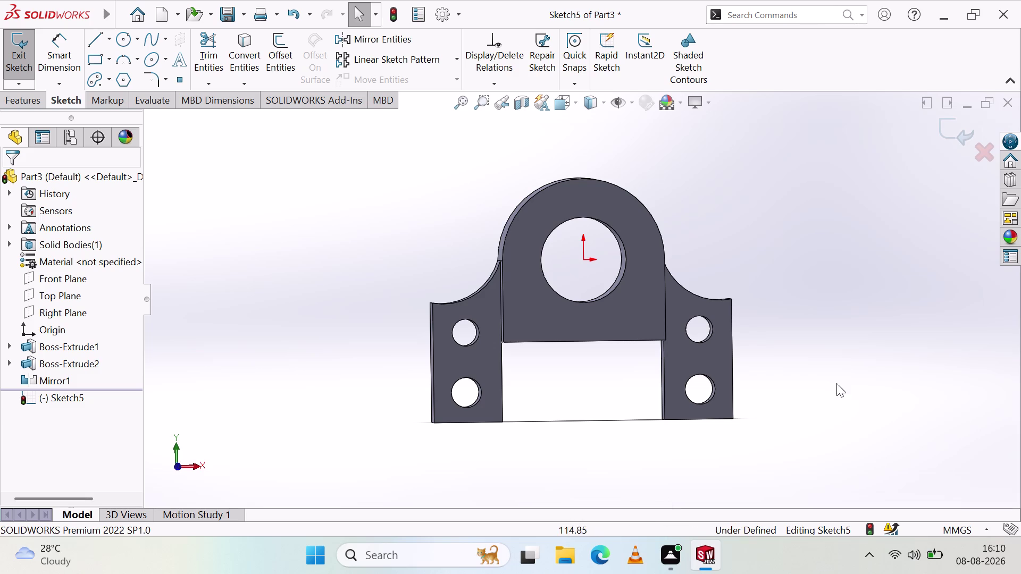
middle_drag(603, 433, 623, 442)
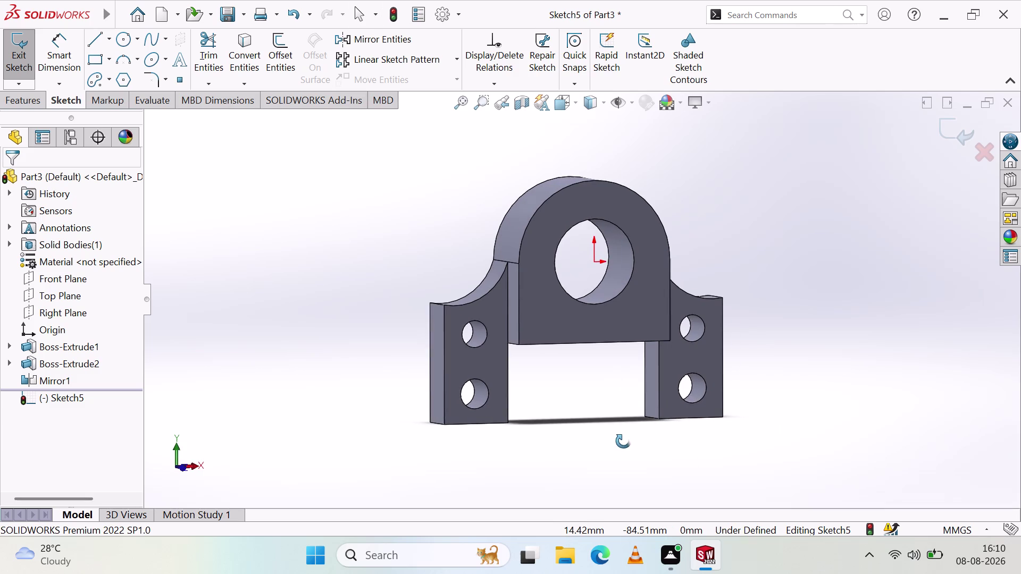
middle_drag(623, 441, 607, 438)
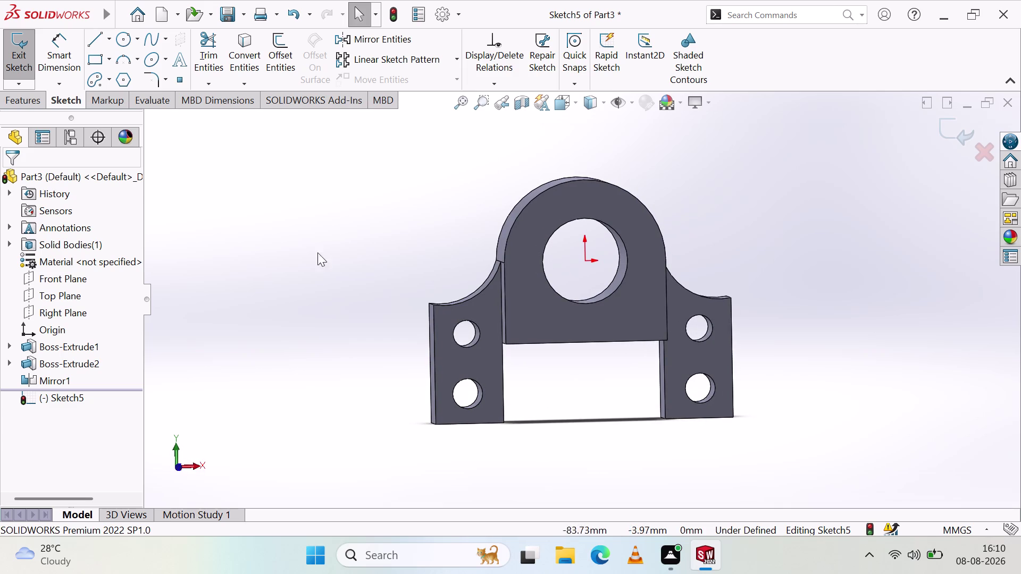
right_click(68, 282)
click(81, 272)
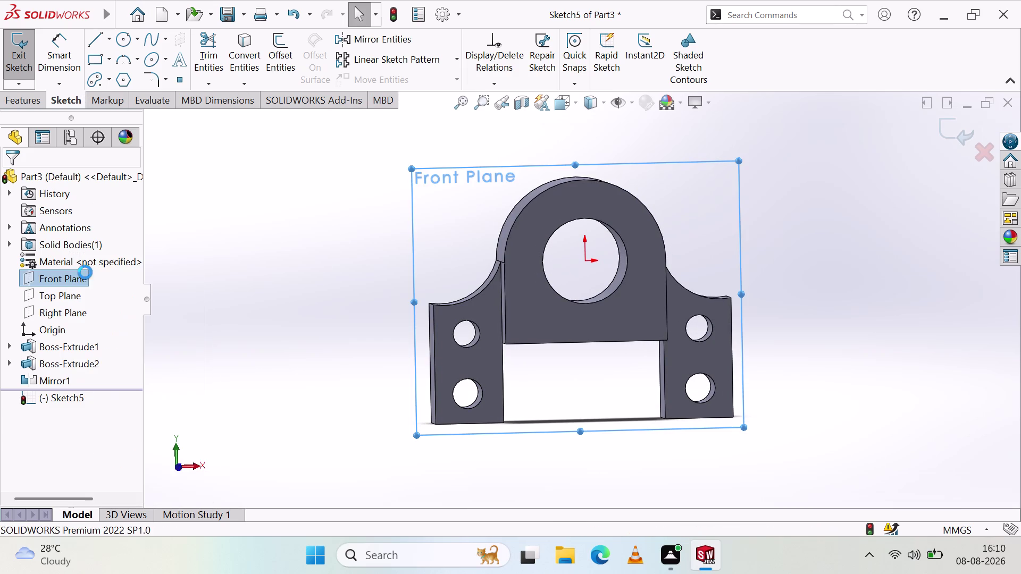
click(82, 105)
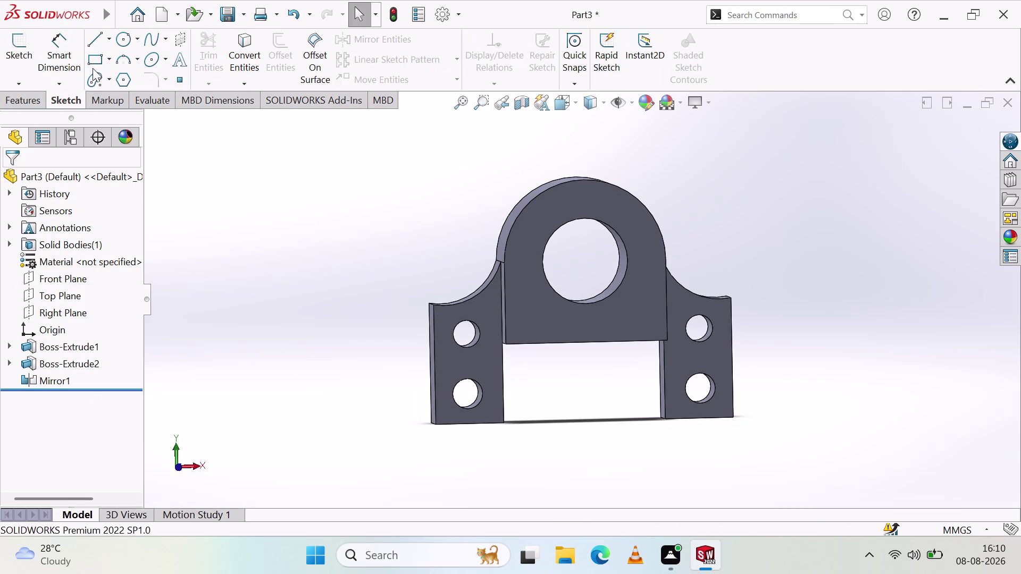
On a new front-face sketch, draw a corner rectangle under the central boss beside the left leg.
click(99, 63)
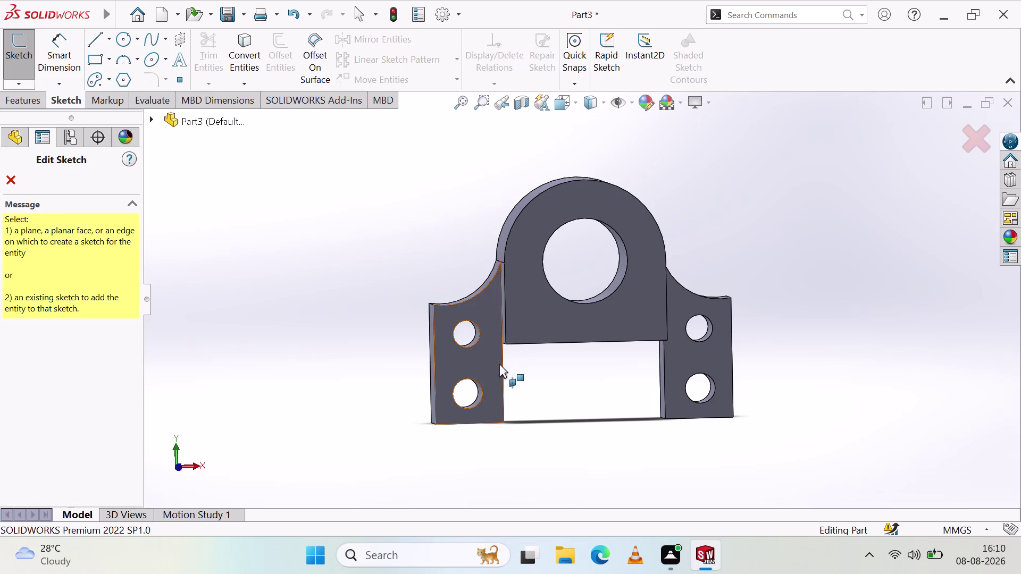
click(11, 139)
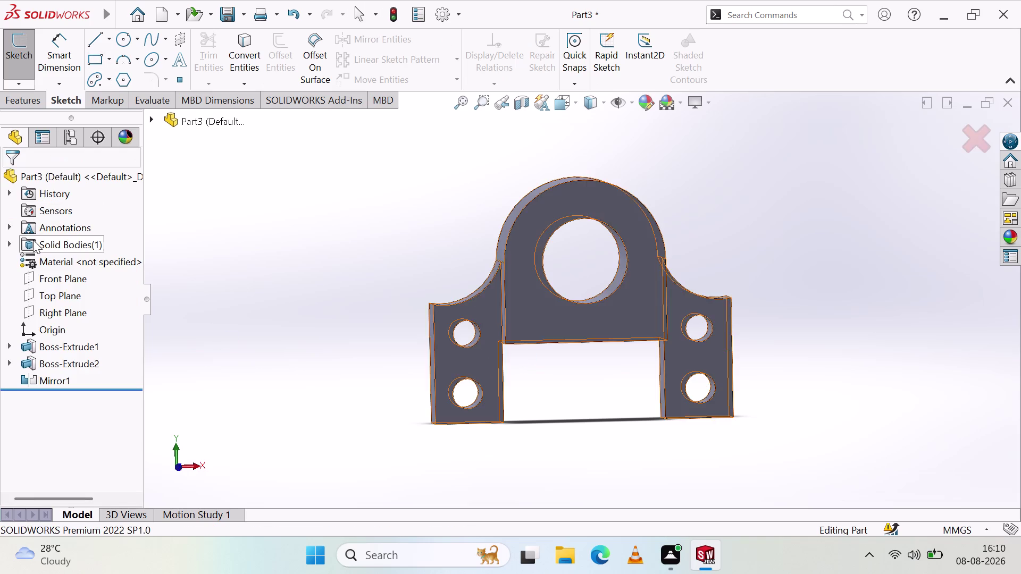
click(48, 280)
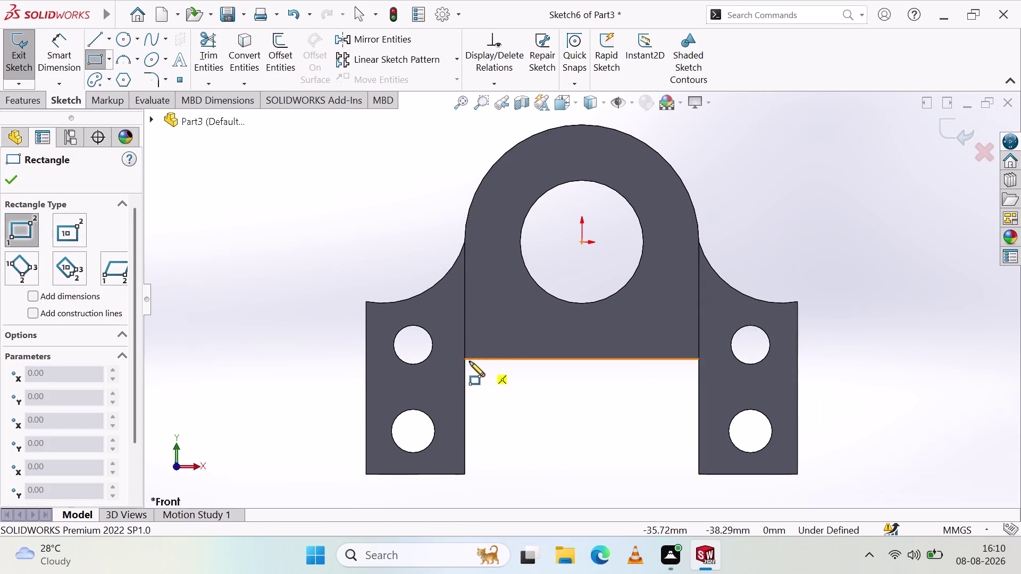
click(465, 362)
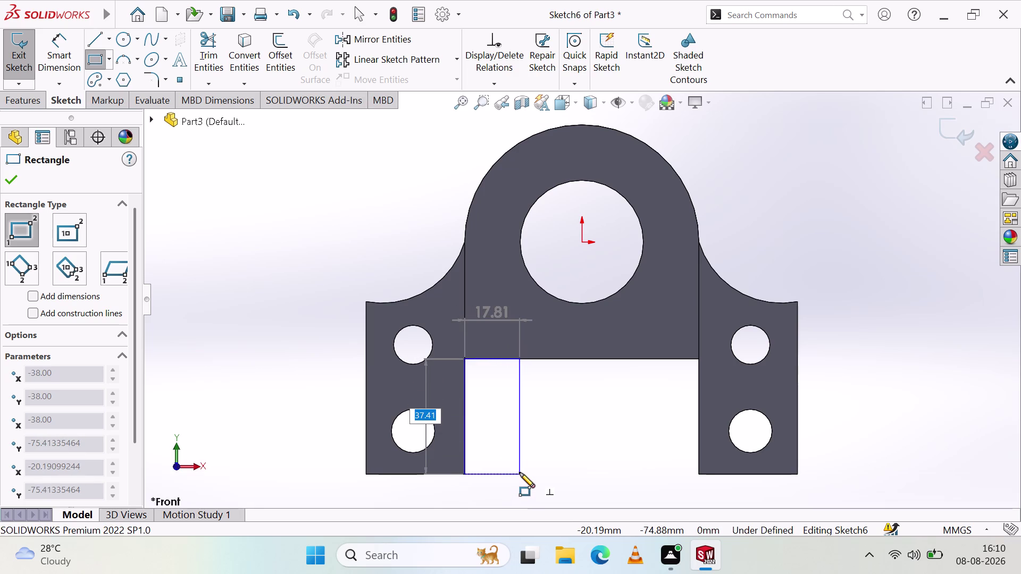
click(519, 473)
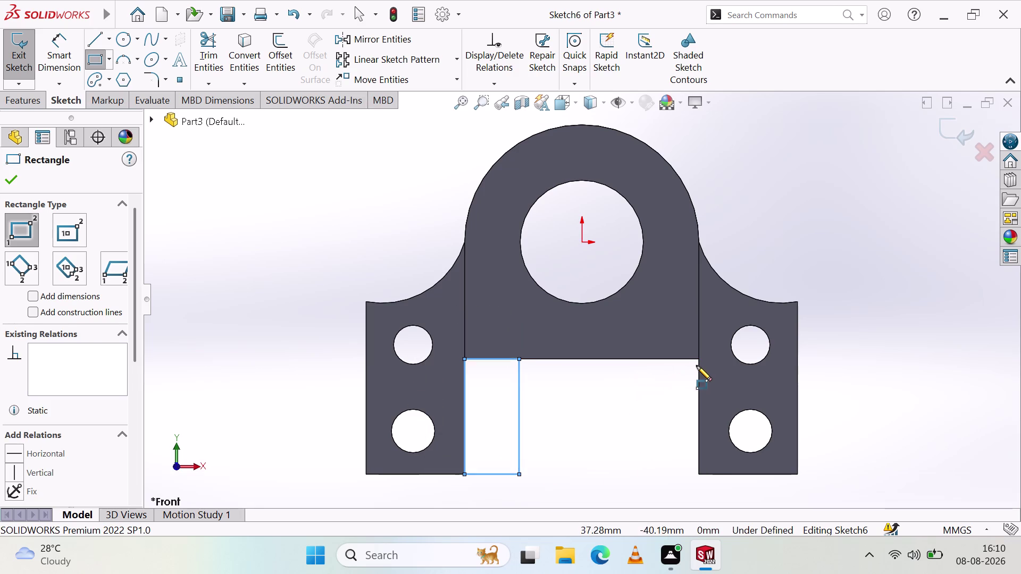
click(696, 361)
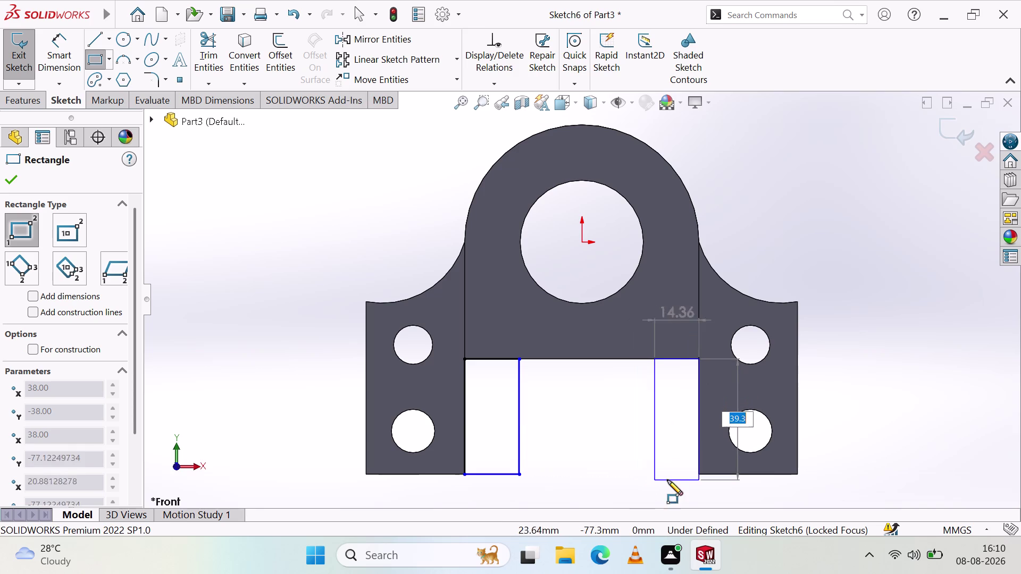
Complete the second rectangle beside the right leg and start dimensioning the first rectangle.
click(648, 474)
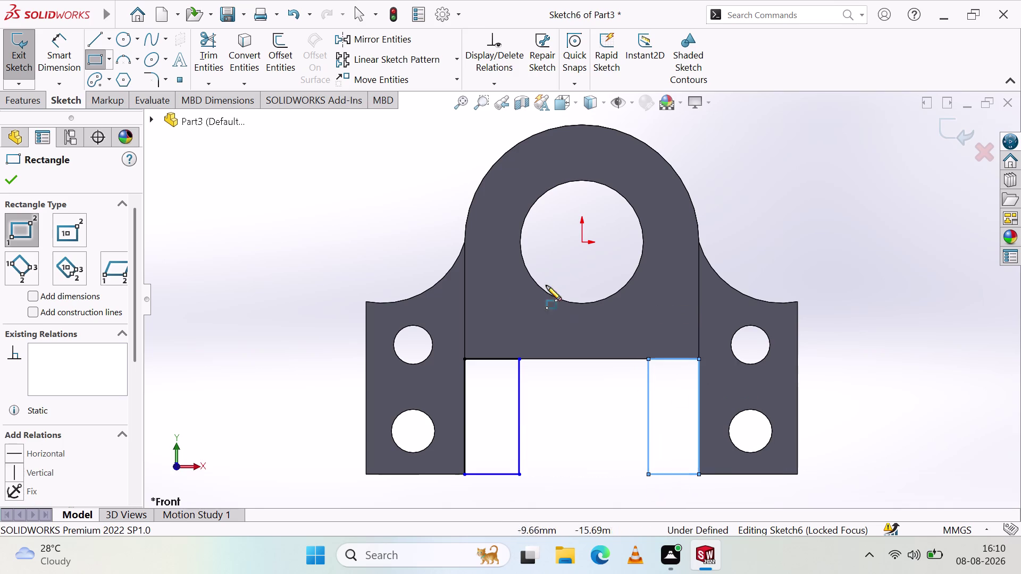
click(66, 37)
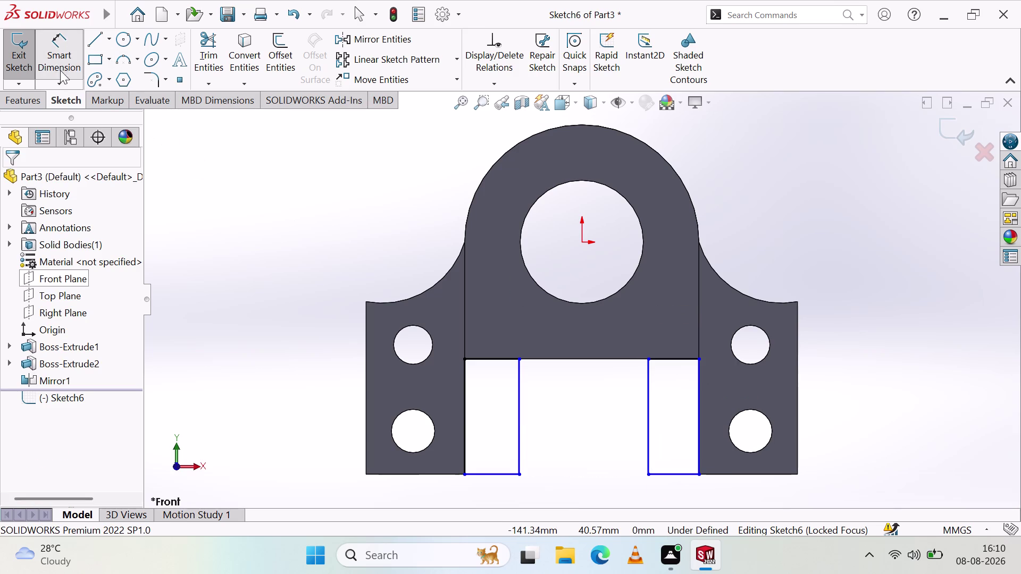
click(64, 60)
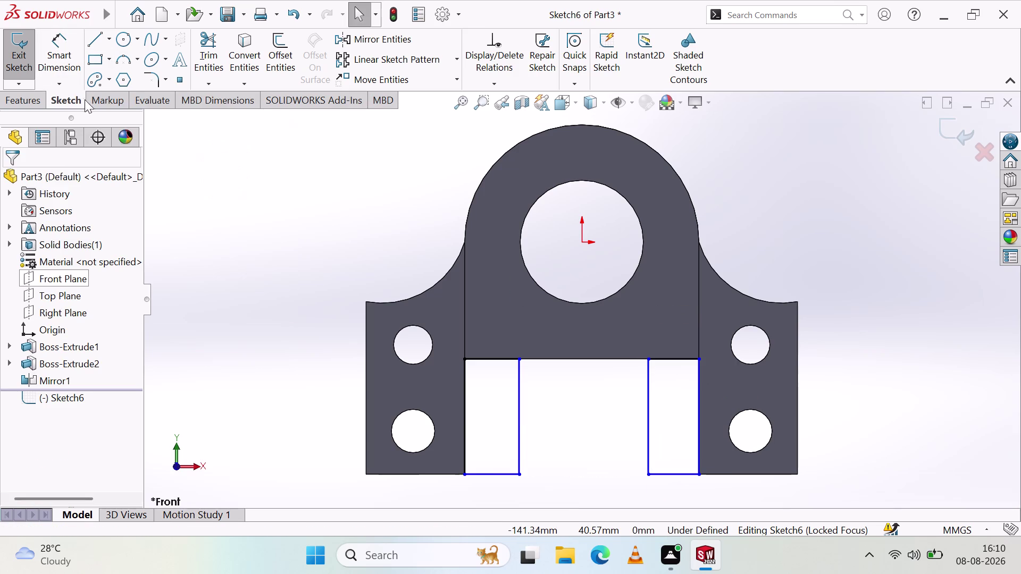
click(42, 49)
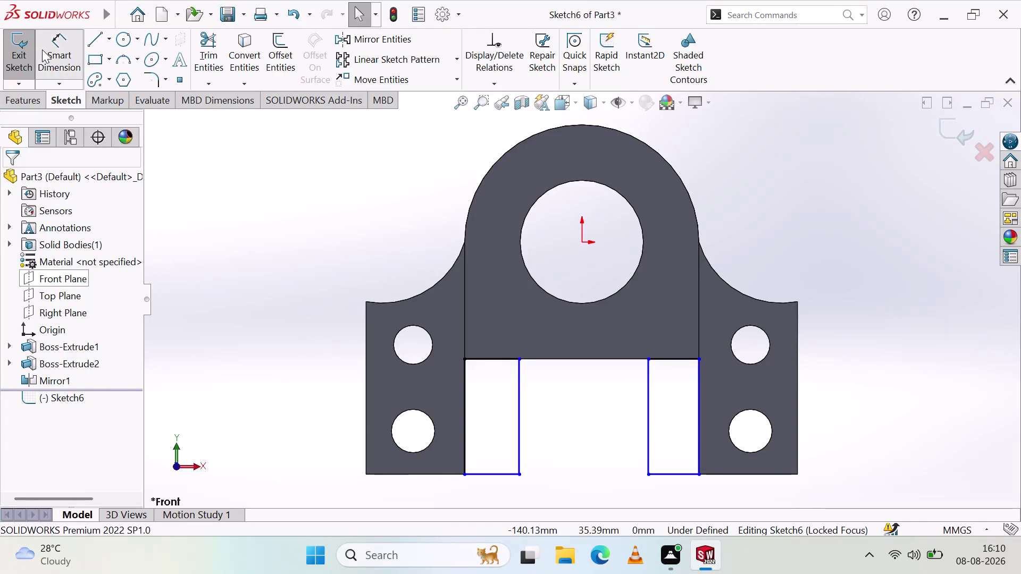
click(463, 473)
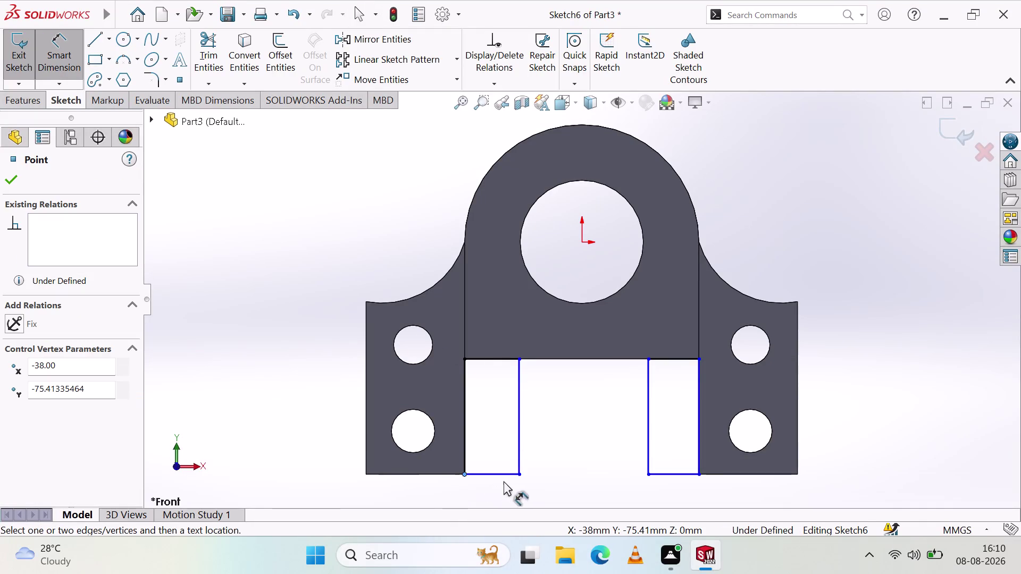
Dimension the left rectangle's bottom edge to 18 mm.
click(518, 470)
click(519, 494)
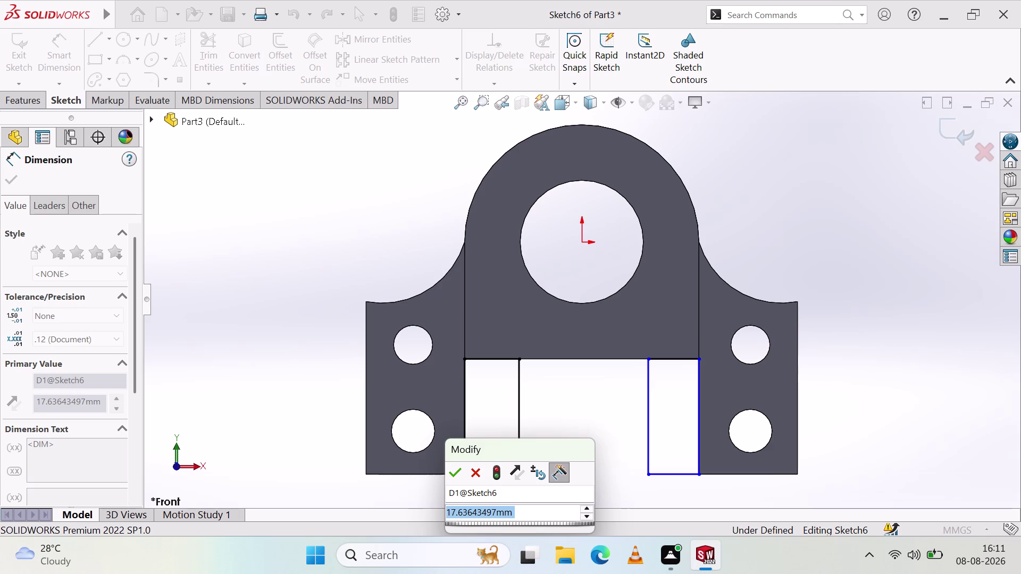
key(1)
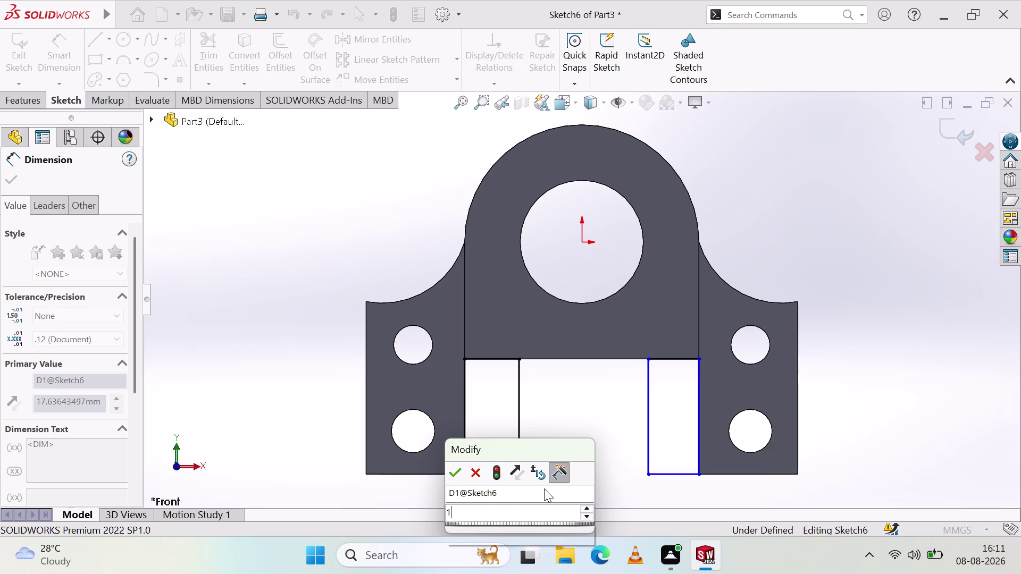
key(7)
key(BackSpace)
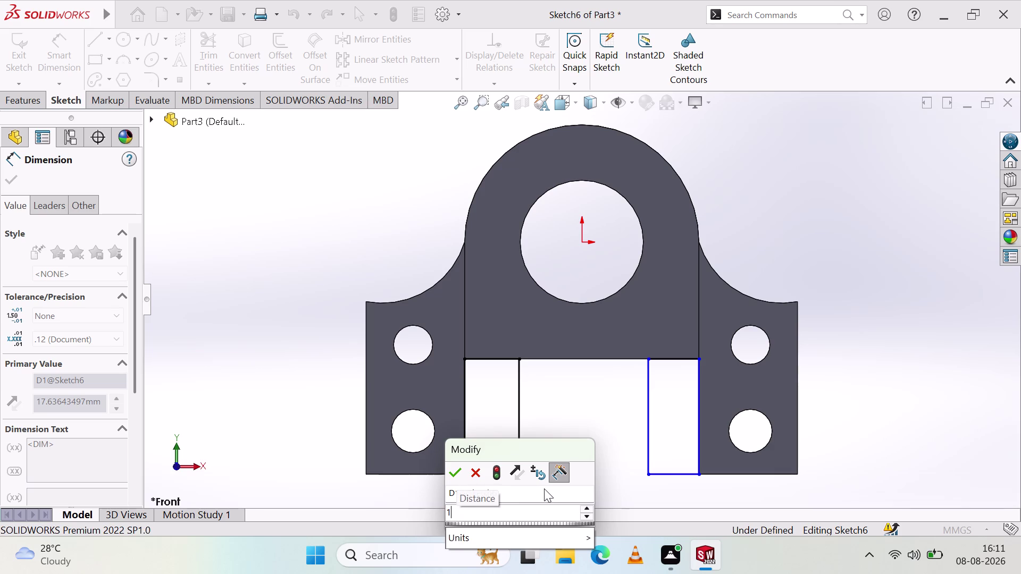
key(8)
click(463, 473)
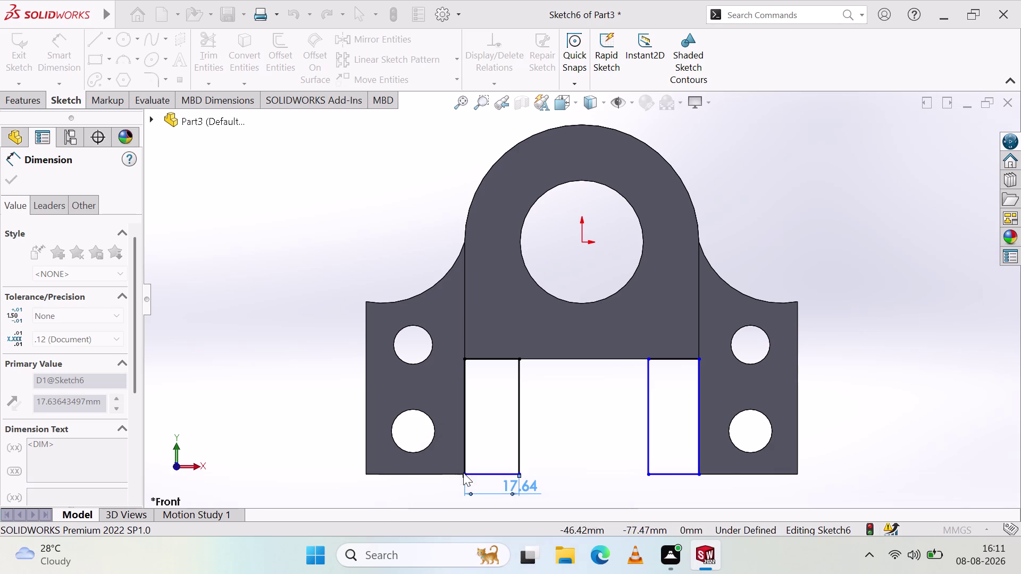
Dimension the right rectangle's bottom edge to 18 mm and exit Sketch6.
click(668, 477)
click(664, 494)
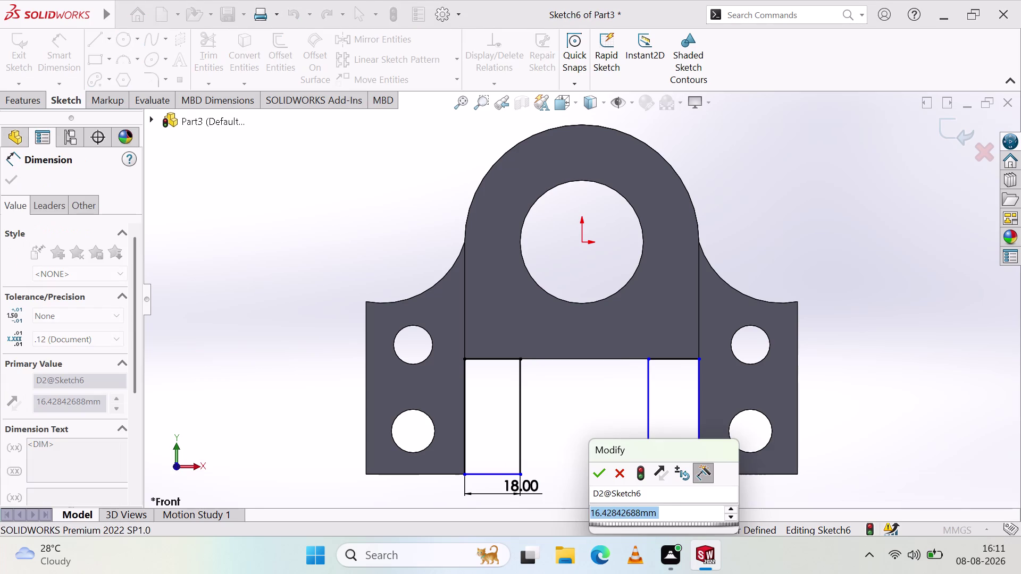
text(18)
click(600, 472)
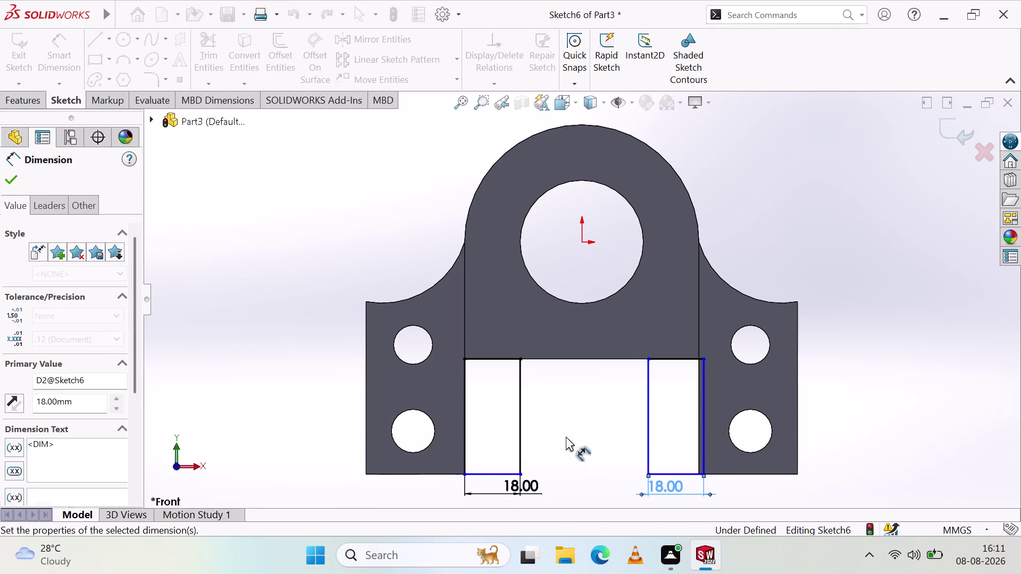
click(567, 436)
scroll(down, 3)
scroll(up, 3)
scroll(down, 3)
scroll(up, 3)
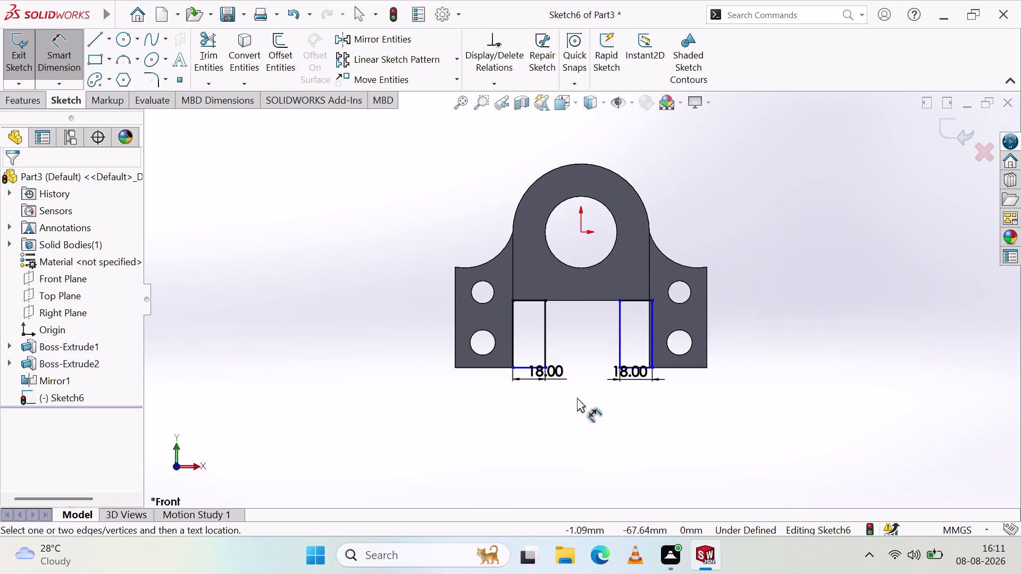
scroll(down, 3)
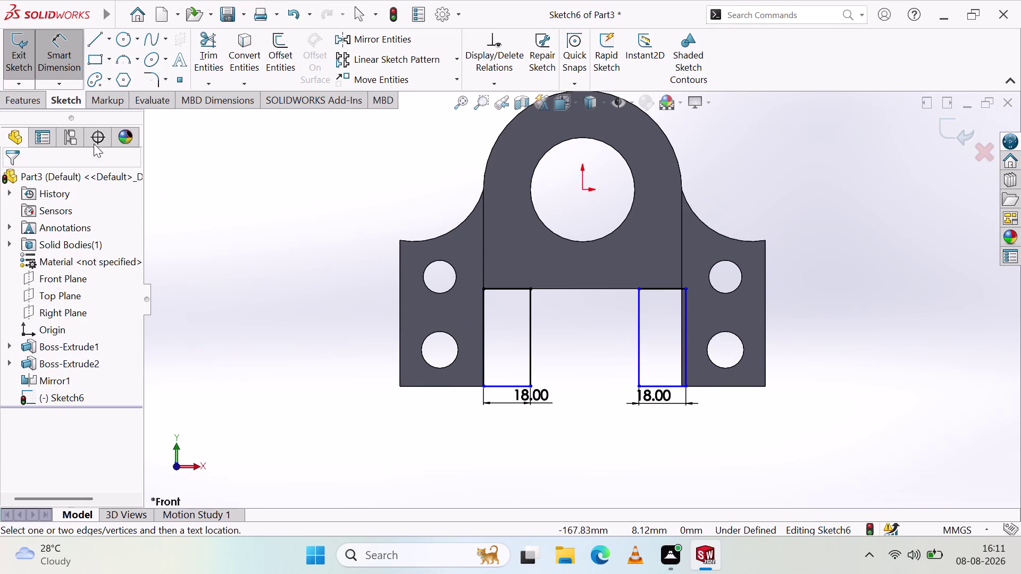
click(12, 63)
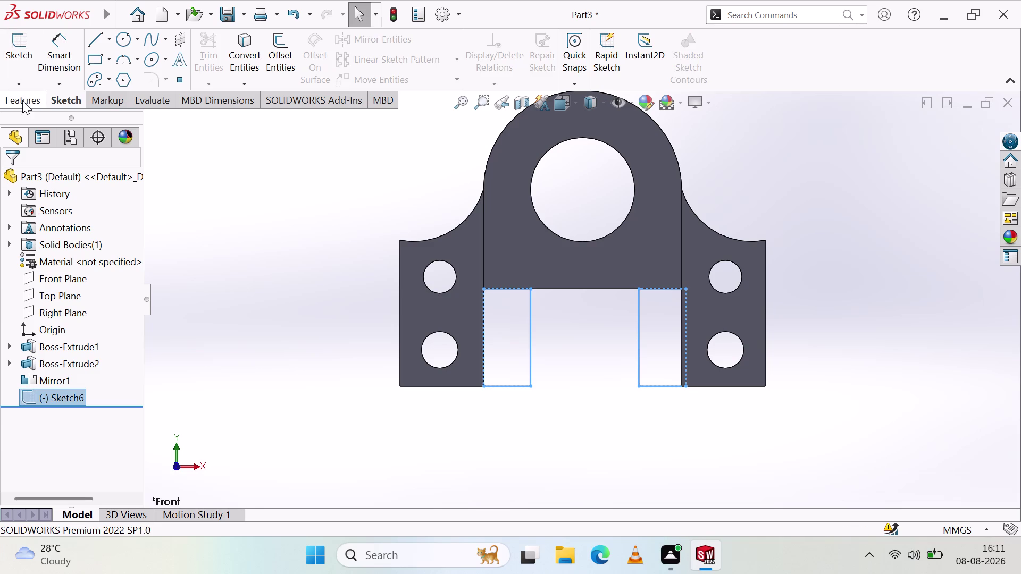
Start an Extruded Boss/Base on the two-rectangle Sketch6 and inspect the preview from several angles.
click(23, 101)
click(27, 70)
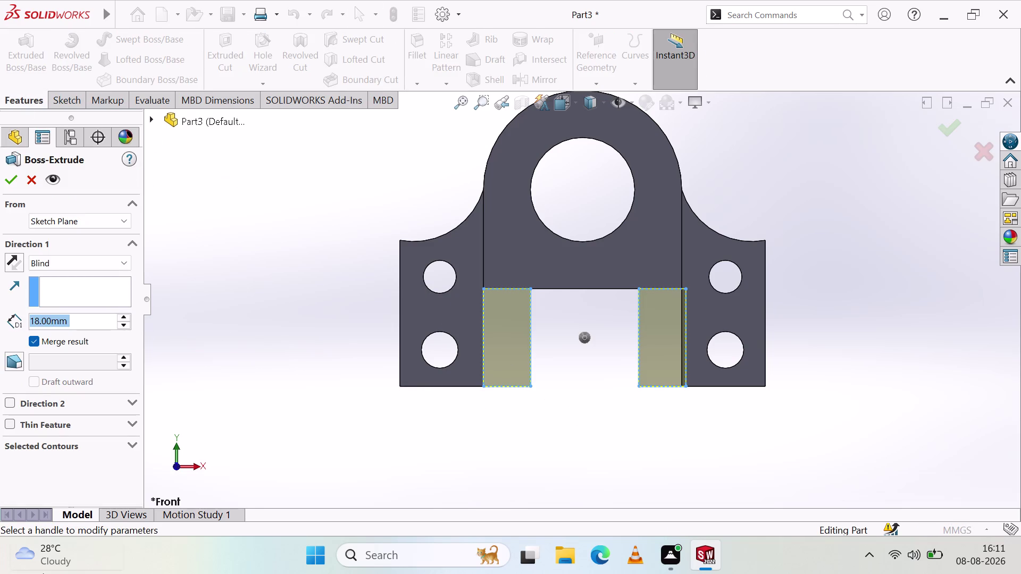
middle_drag(250, 240, 291, 248)
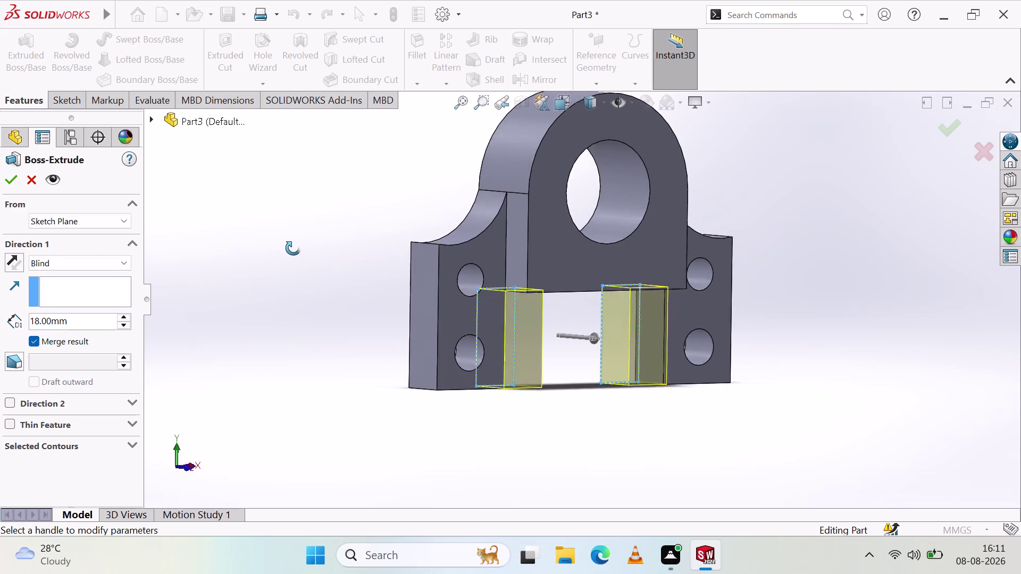
middle_drag(290, 248, 264, 253)
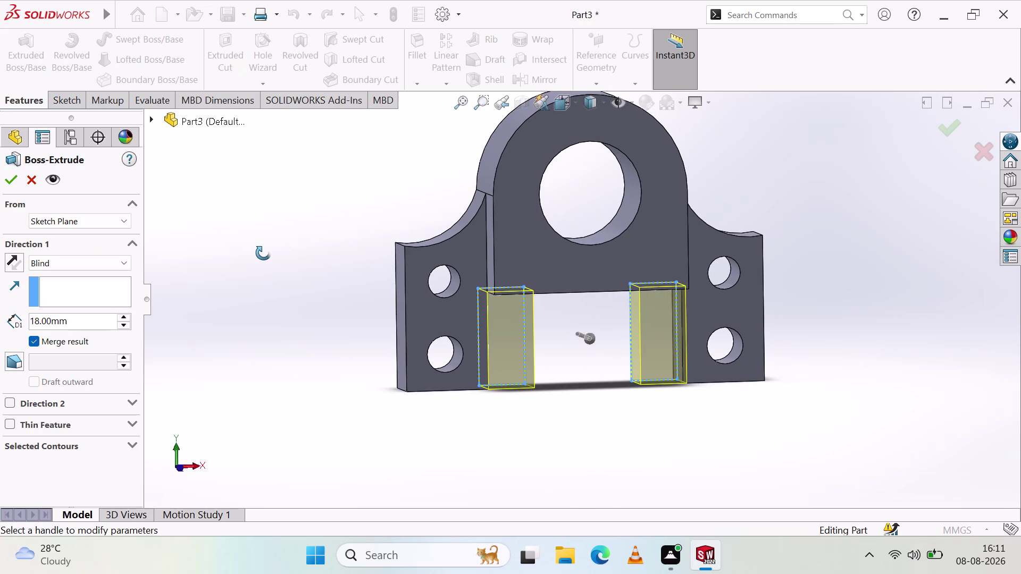
middle_drag(264, 253, 264, 253)
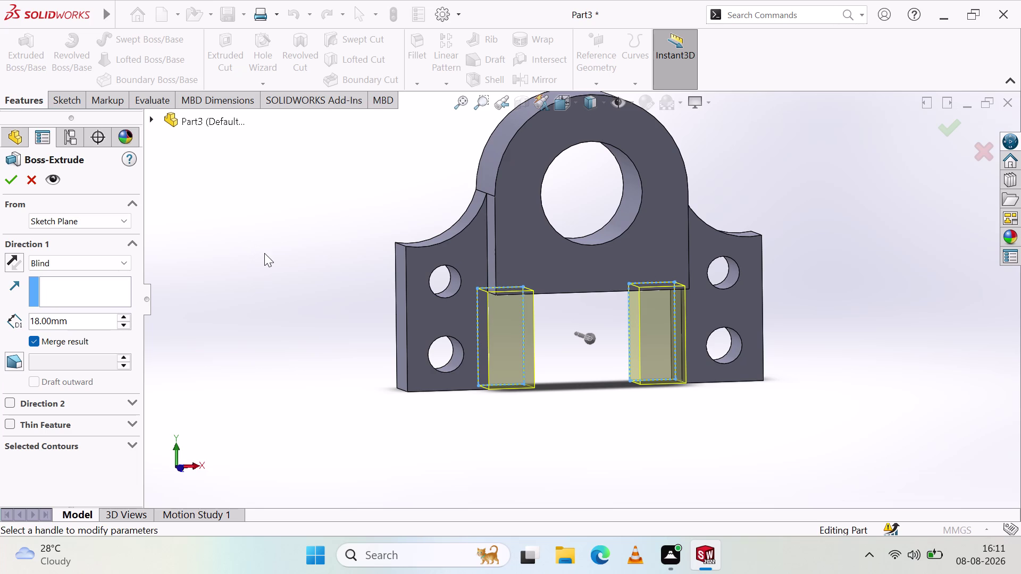
middle_drag(272, 257, 342, 266)
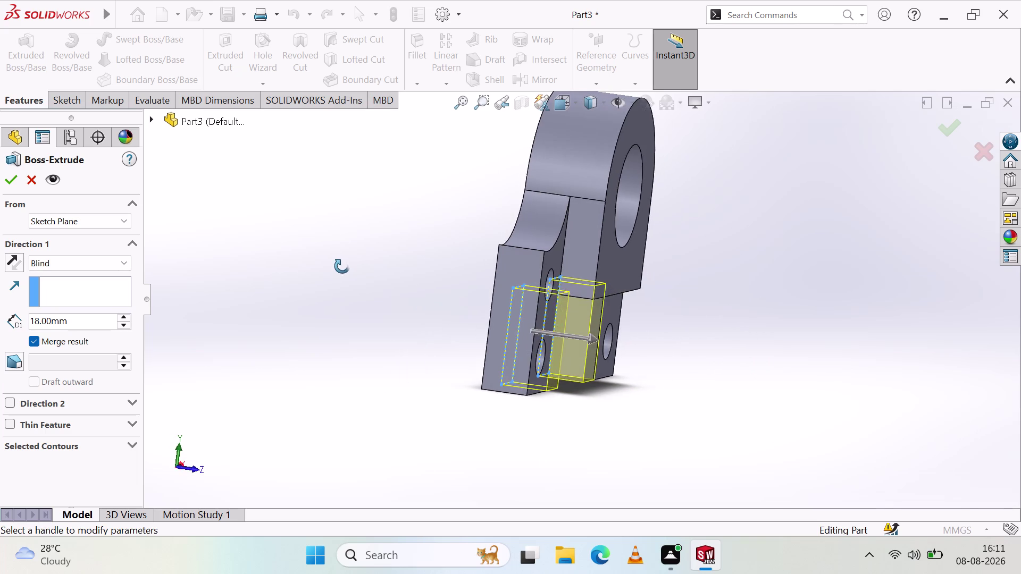
middle_drag(342, 266, 334, 262)
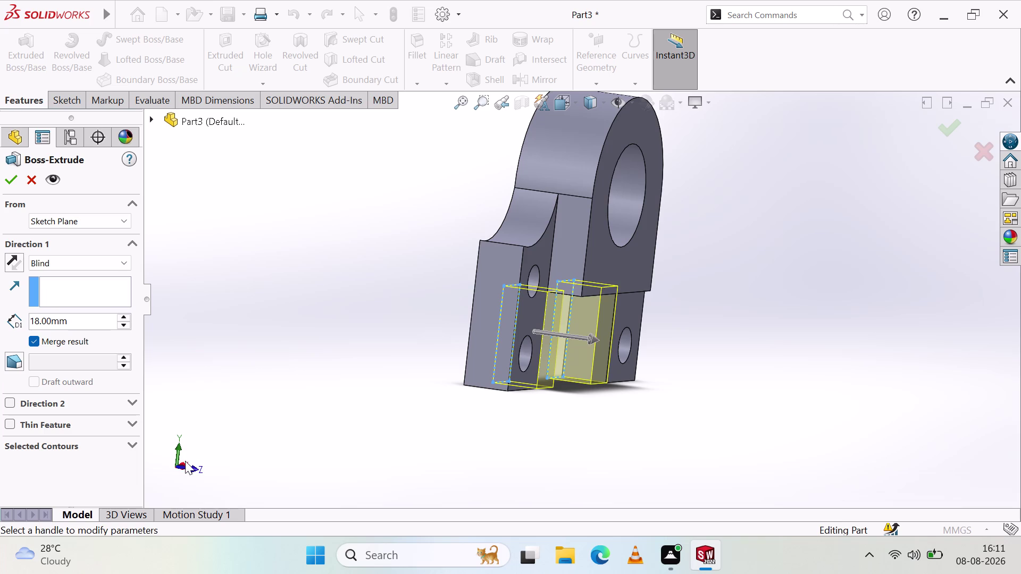
click(191, 467)
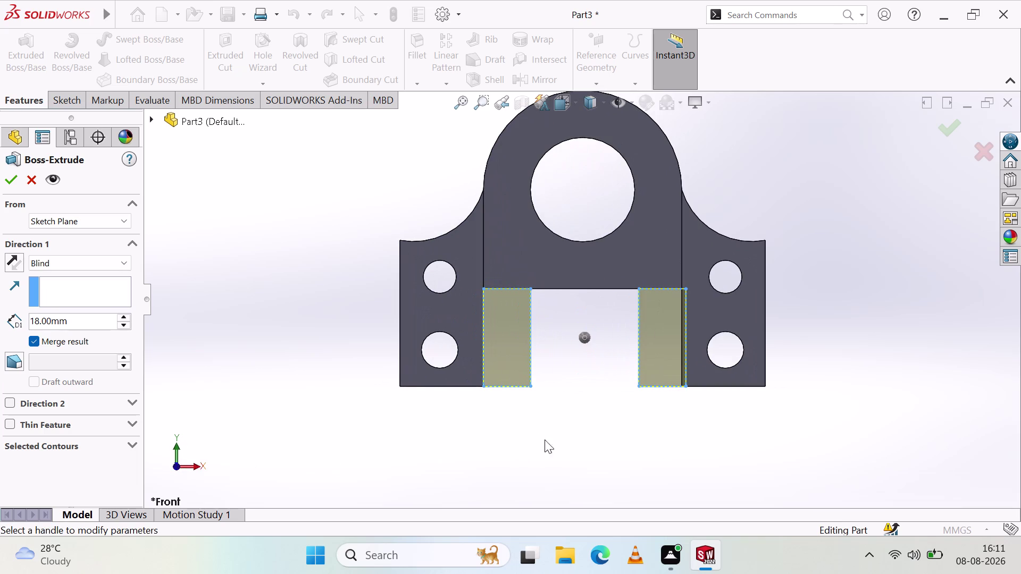
middle_drag(566, 432, 669, 438)
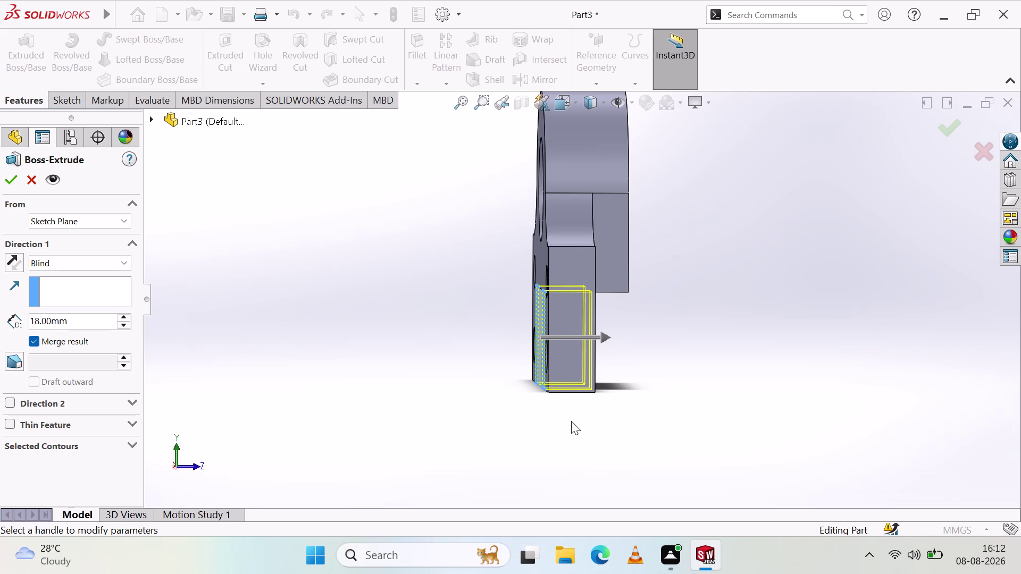
Set the blind depth to 96 mm and accept, creating the two legs as Boss-Extrude3.
click(76, 317)
key(BackSpace)
key(BackSpace)
key(BackSpace)
text(96)
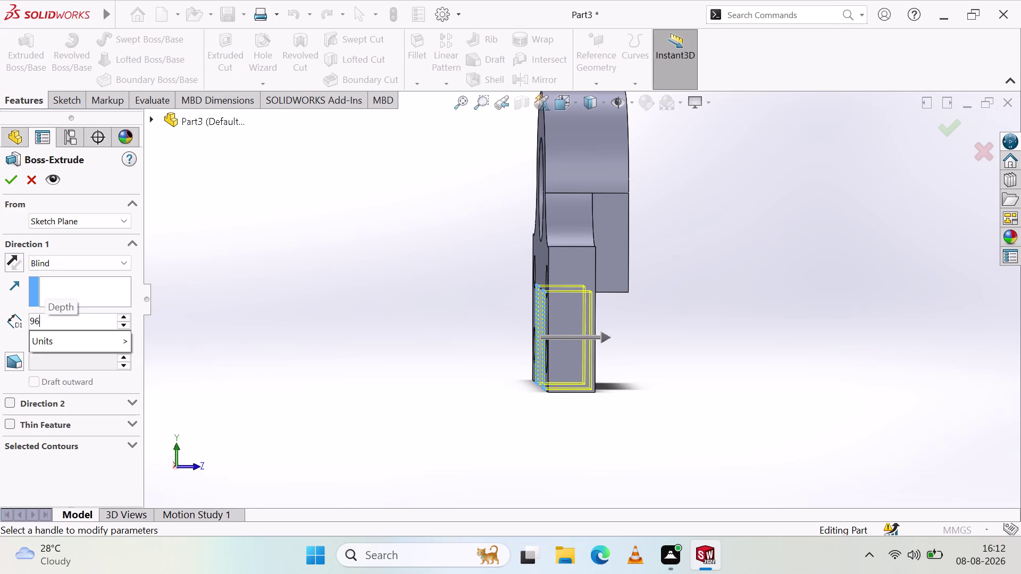
click(247, 372)
click(14, 183)
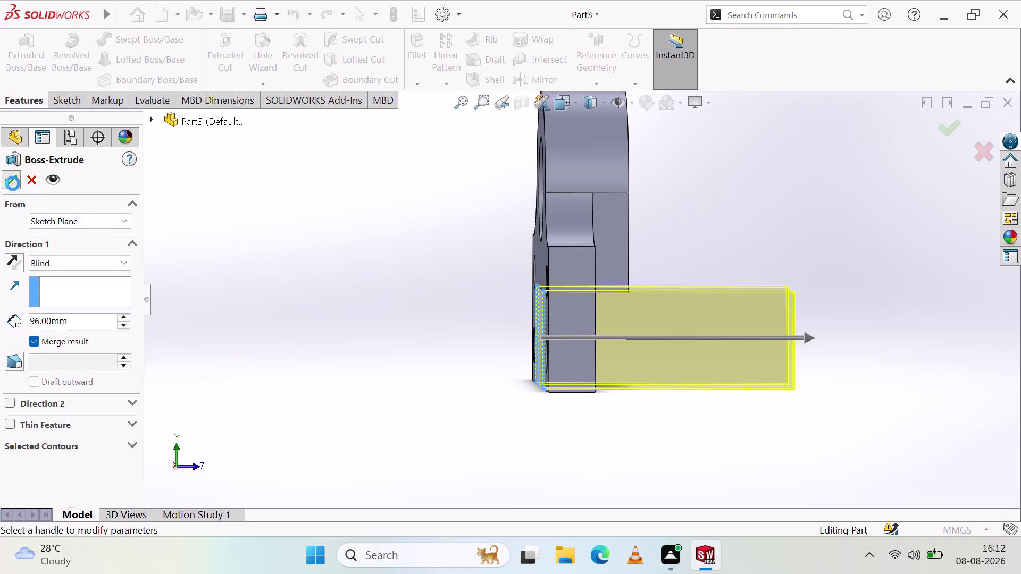
click(355, 262)
middle_drag(727, 225, 634, 262)
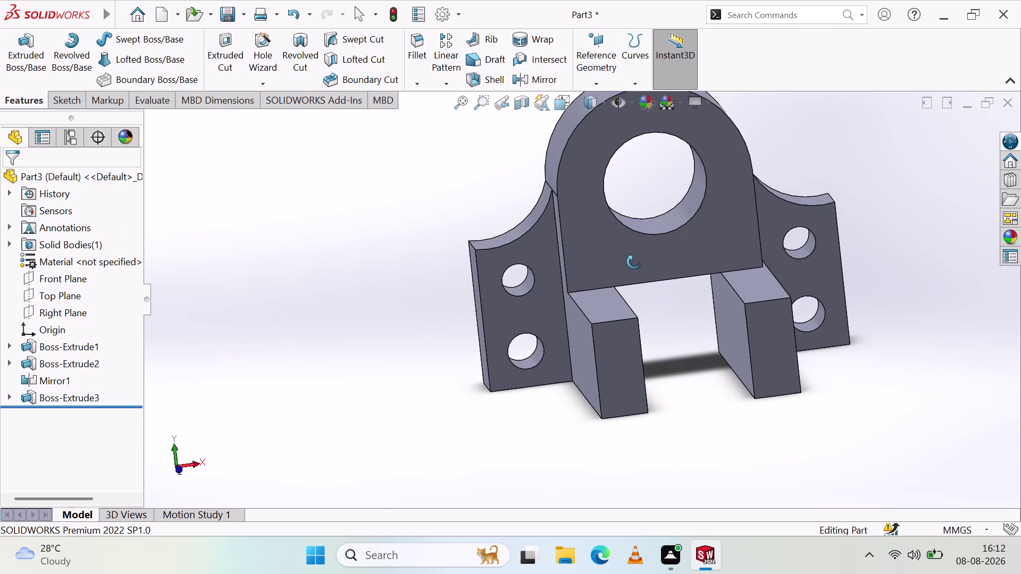
Switch to a standard view and orbit to inspect the bracket with its new legs.
middle_drag(634, 262, 620, 272)
middle_click(620, 272)
middle_click(620, 272)
middle_click(620, 272)
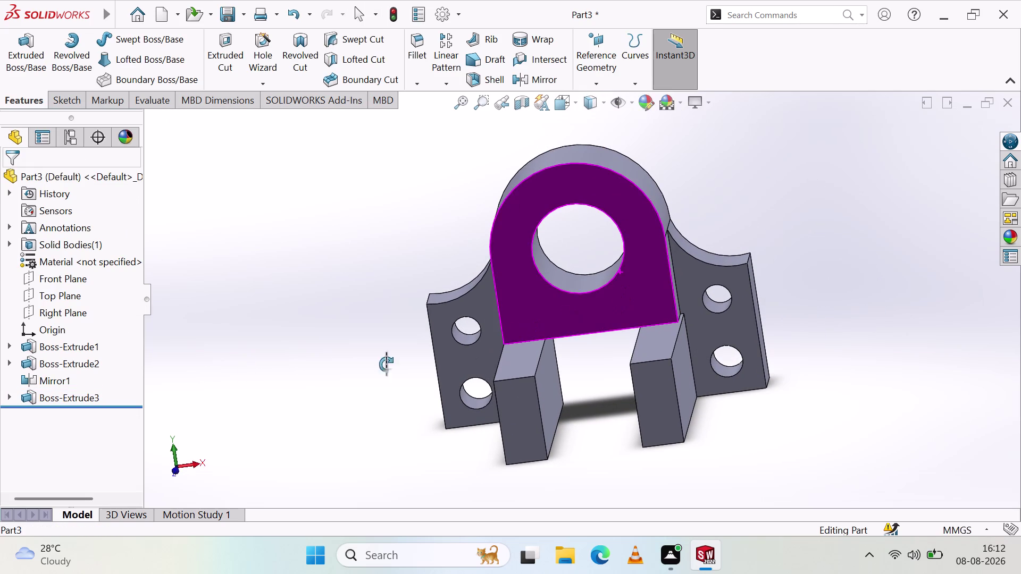
click(213, 318)
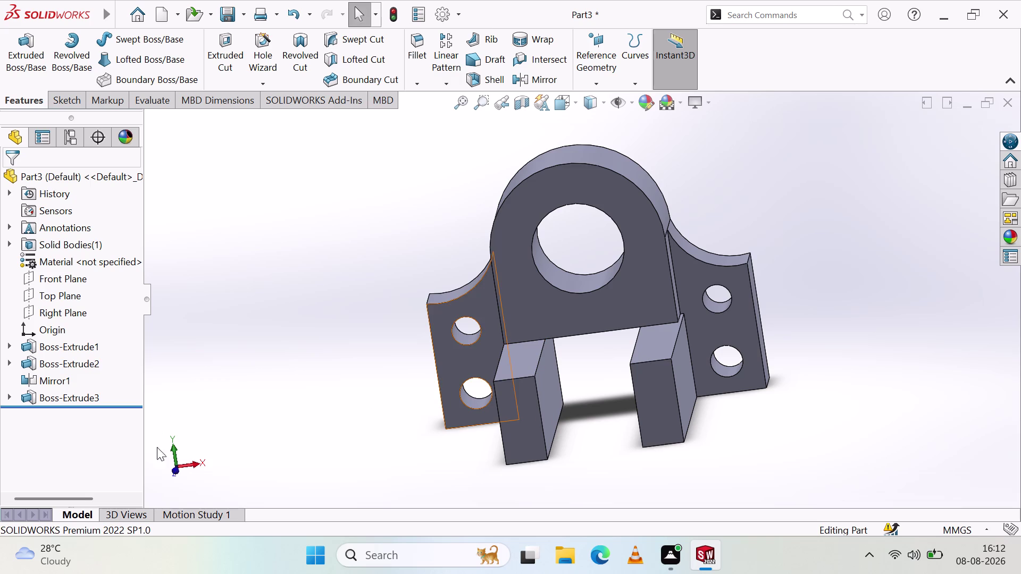
click(192, 462)
click(192, 462)
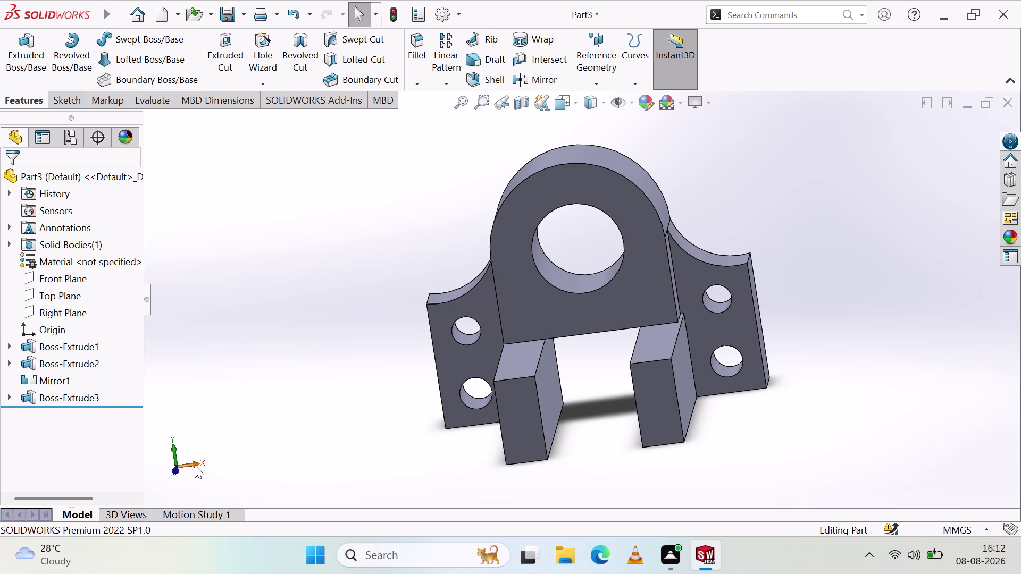
click(195, 465)
click(154, 468)
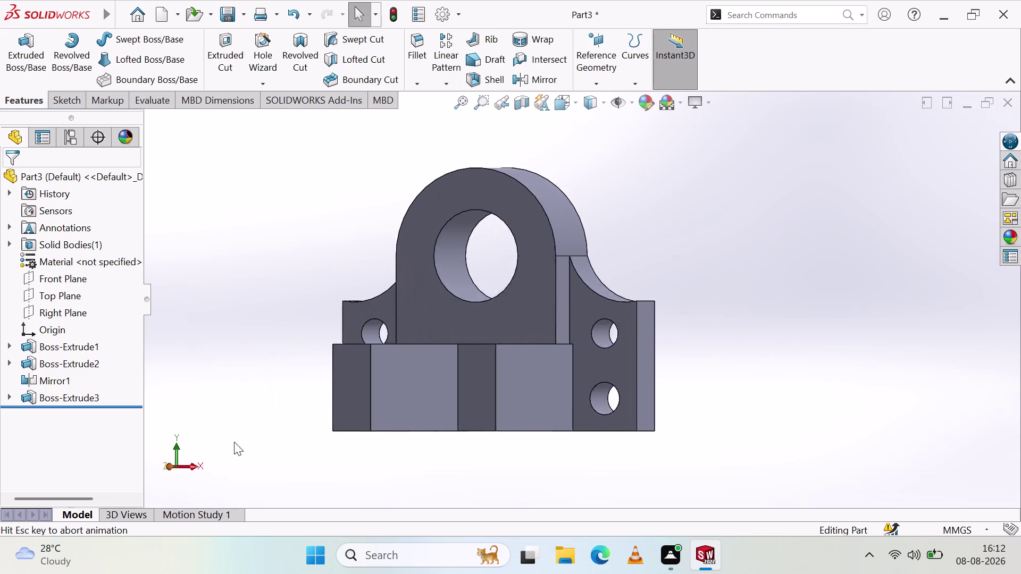
scroll(down, 3)
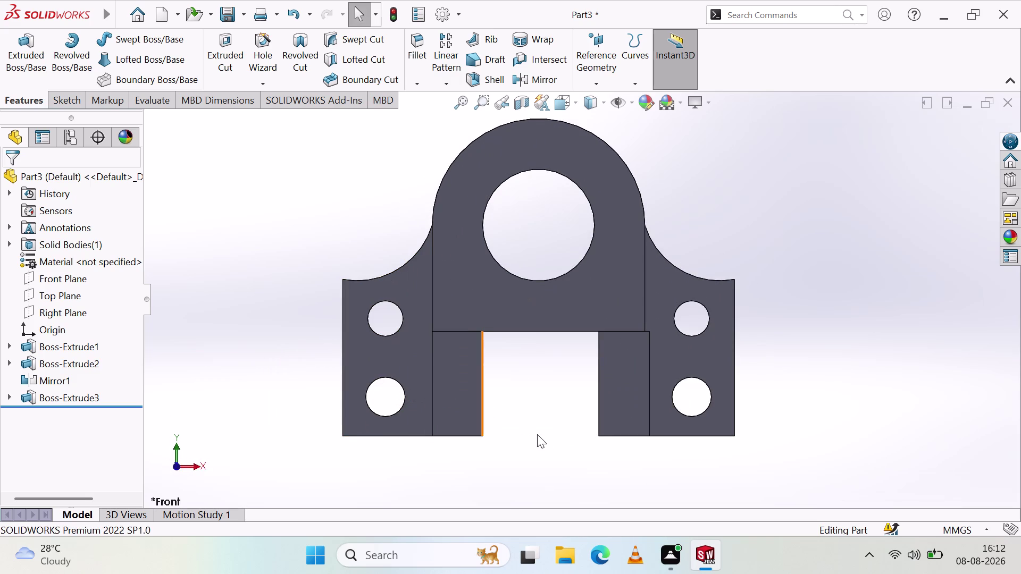
middle_drag(537, 434, 558, 463)
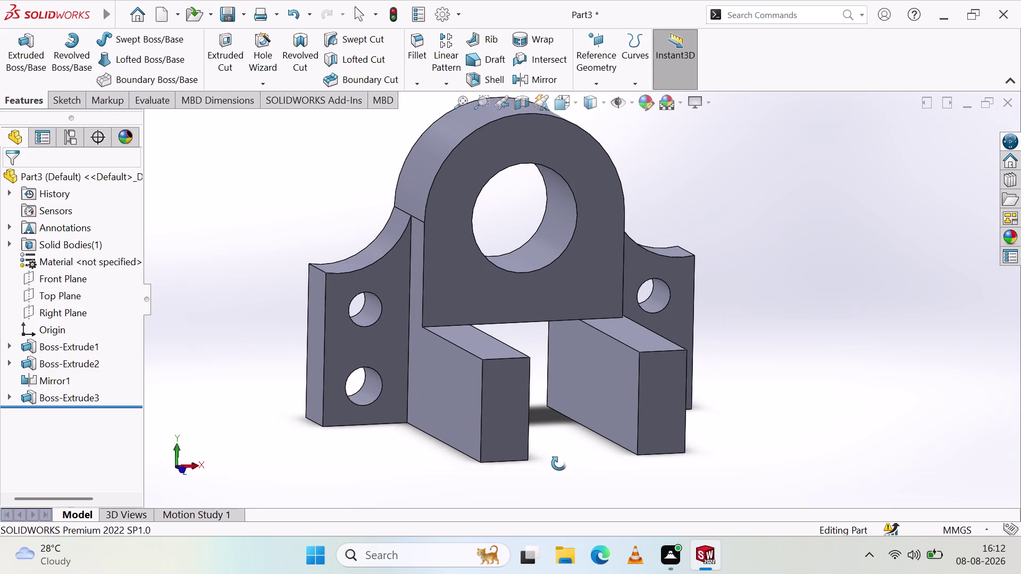
middle_drag(559, 463, 559, 463)
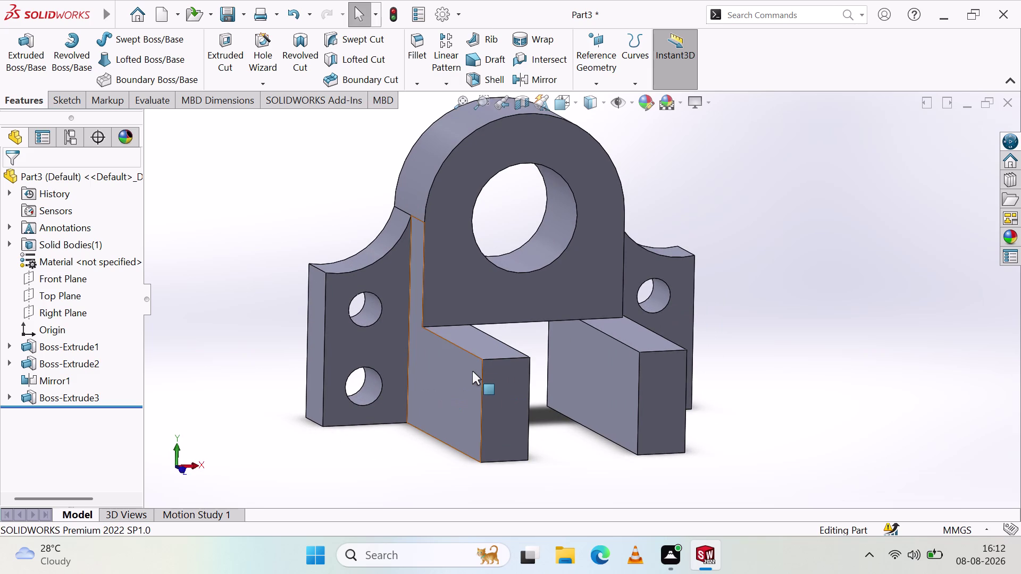
Select the L-shaped side face, view it Normal To, and open Sketch7 on it.
click(466, 374)
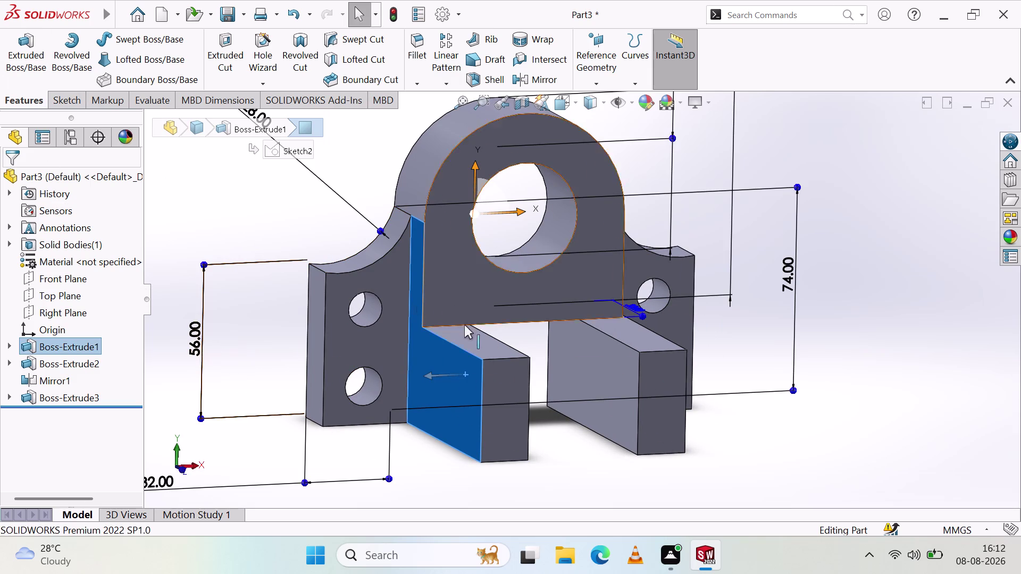
click(464, 375)
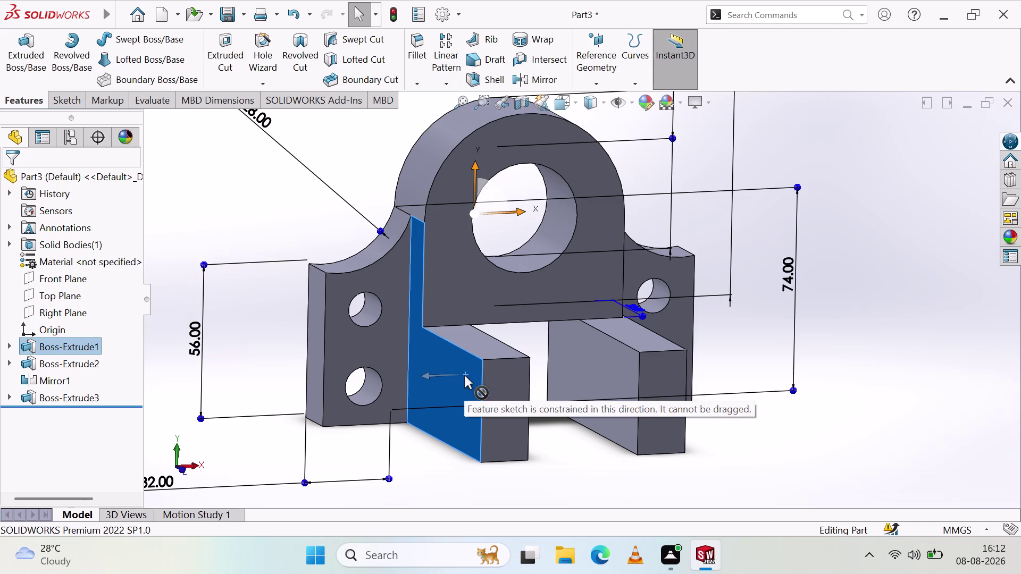
right_click(465, 376)
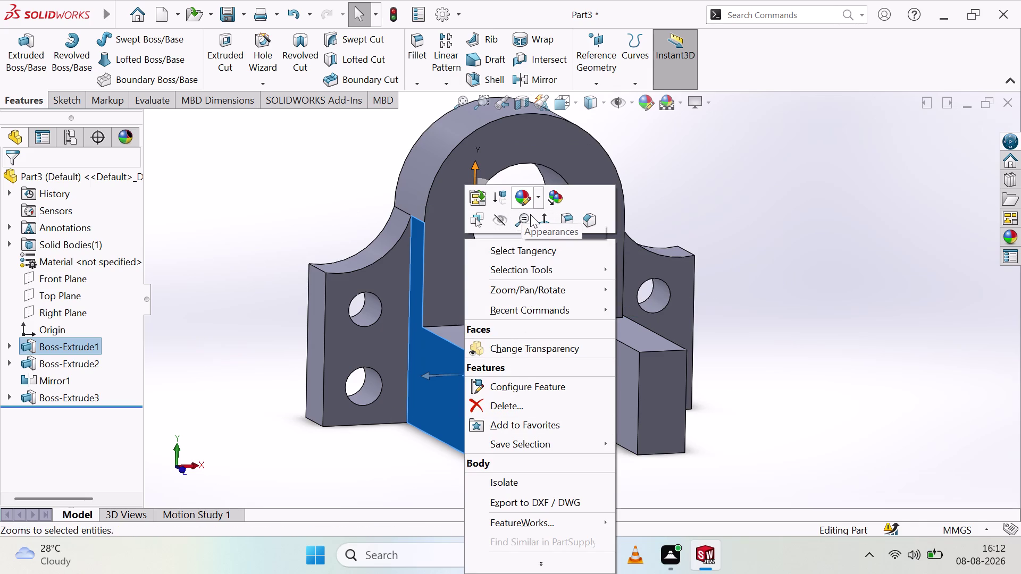
click(758, 247)
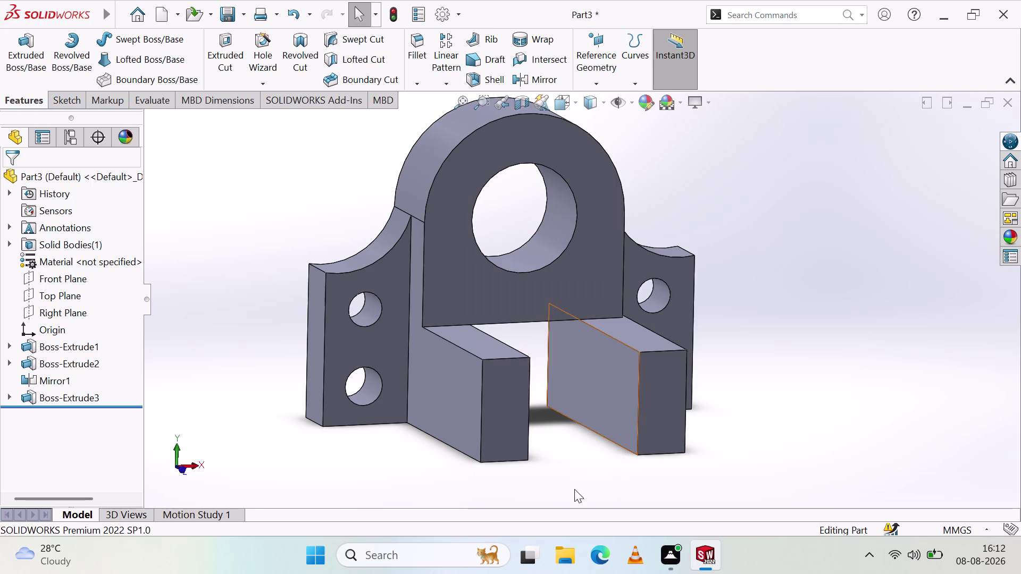
middle_drag(572, 421, 606, 415)
click(519, 421)
right_click(520, 420)
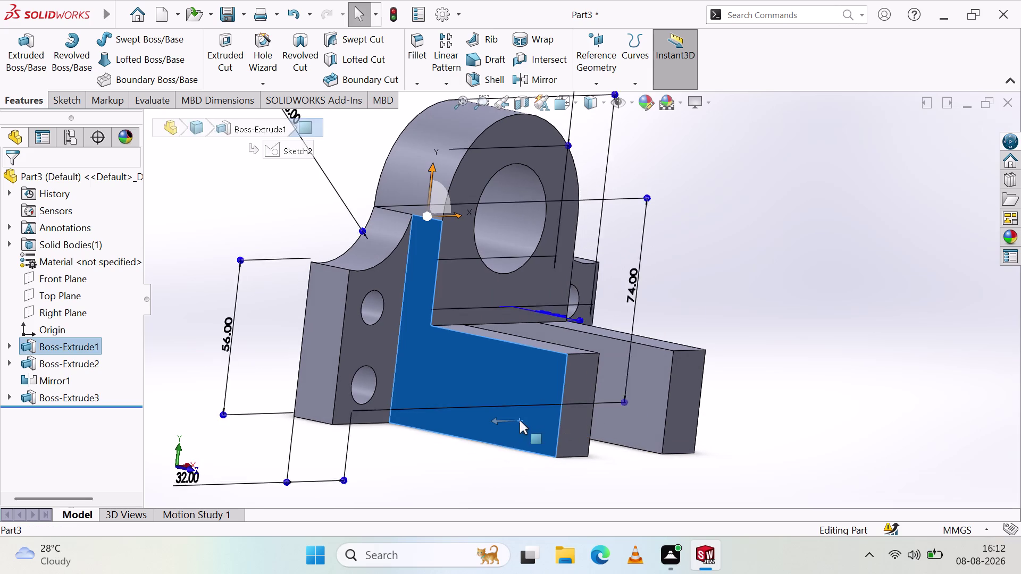
click(555, 166)
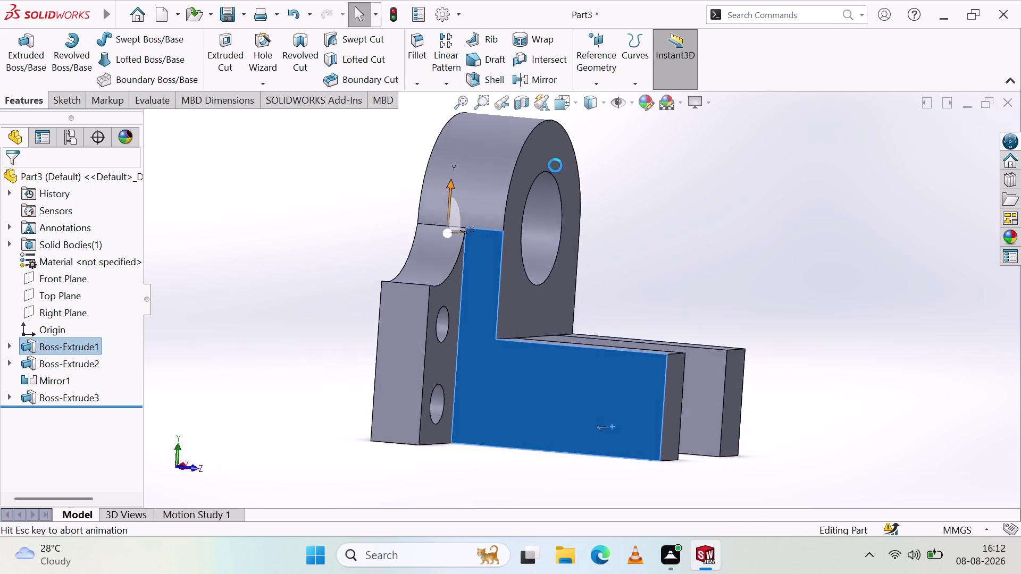
click(96, 39)
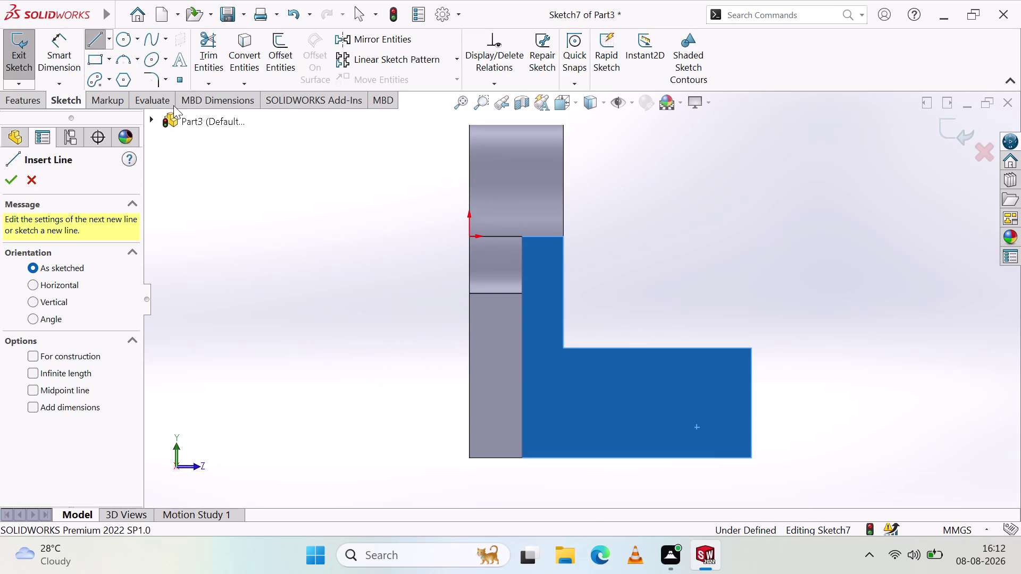
Draw a small circle and a larger concentric circle near the lower arm's end.
click(128, 48)
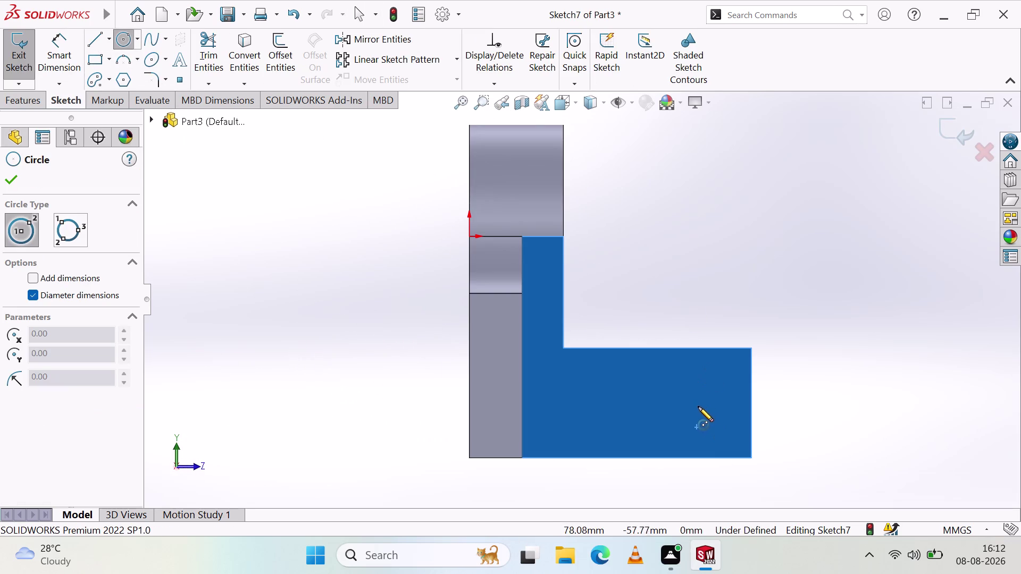
click(688, 410)
click(709, 423)
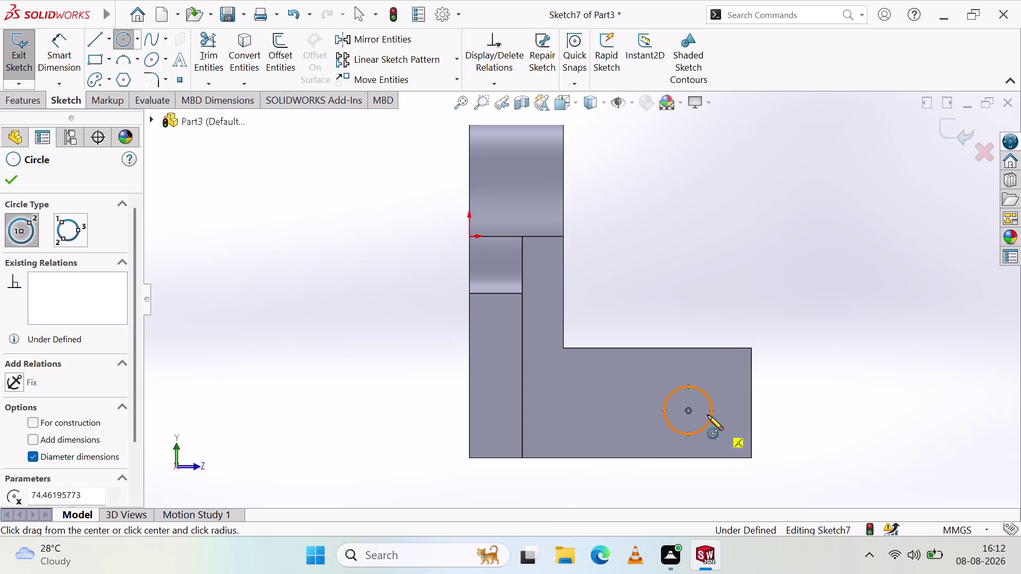
click(688, 408)
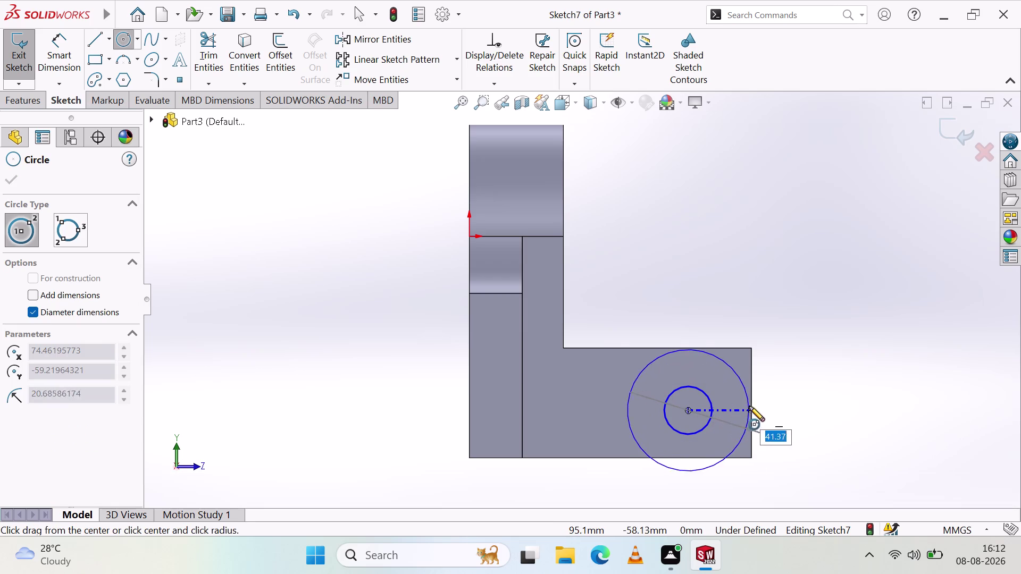
click(750, 405)
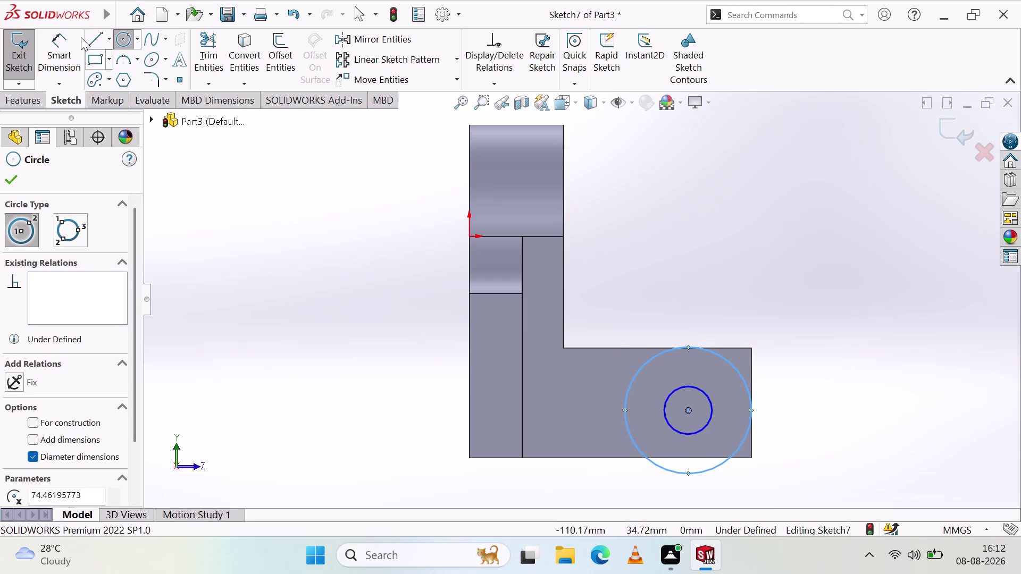
Undo the larger circle and redraw the outer circle on the small circle's centre.
click(88, 44)
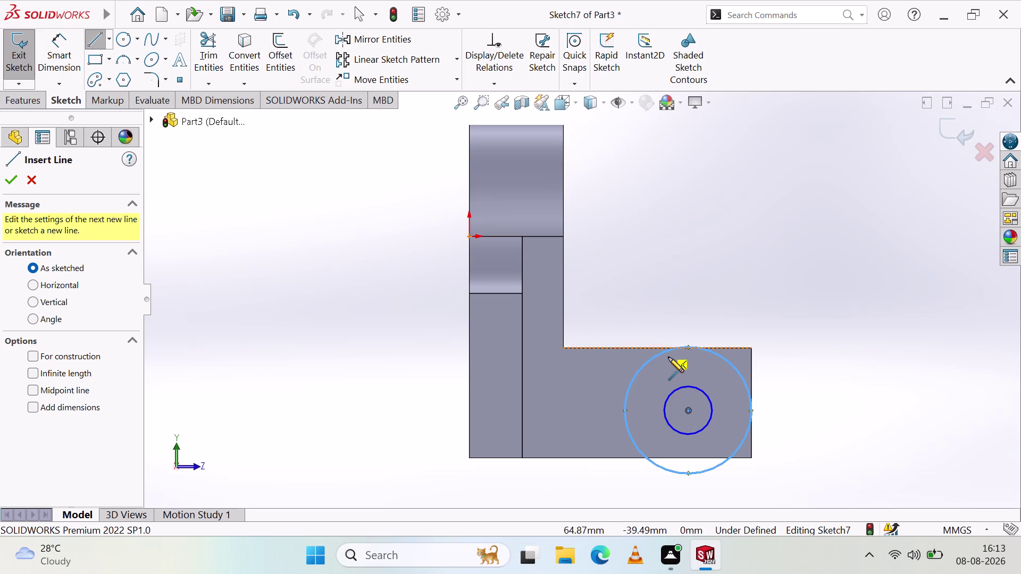
key(ctrl+z)
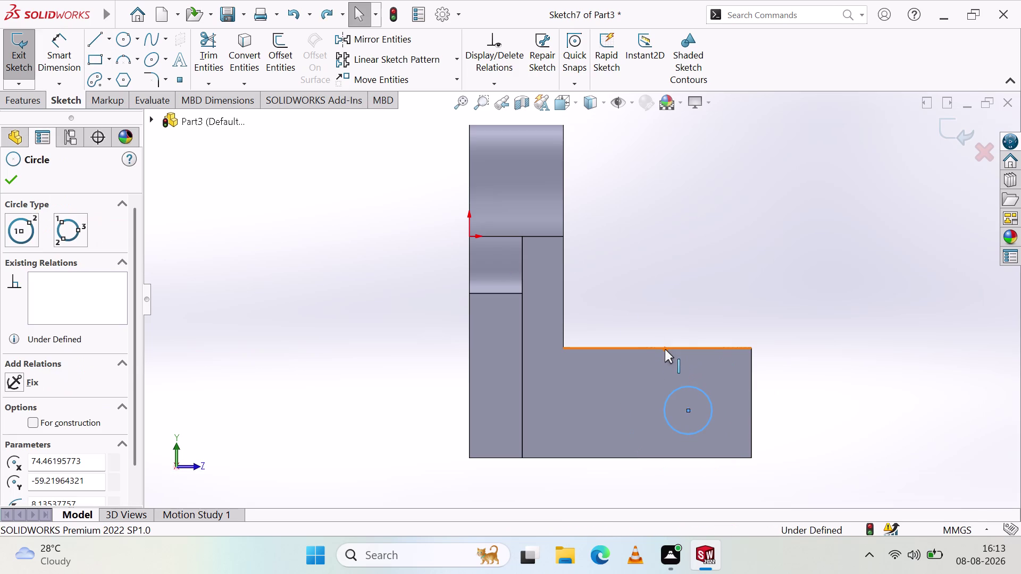
scroll(up, 3)
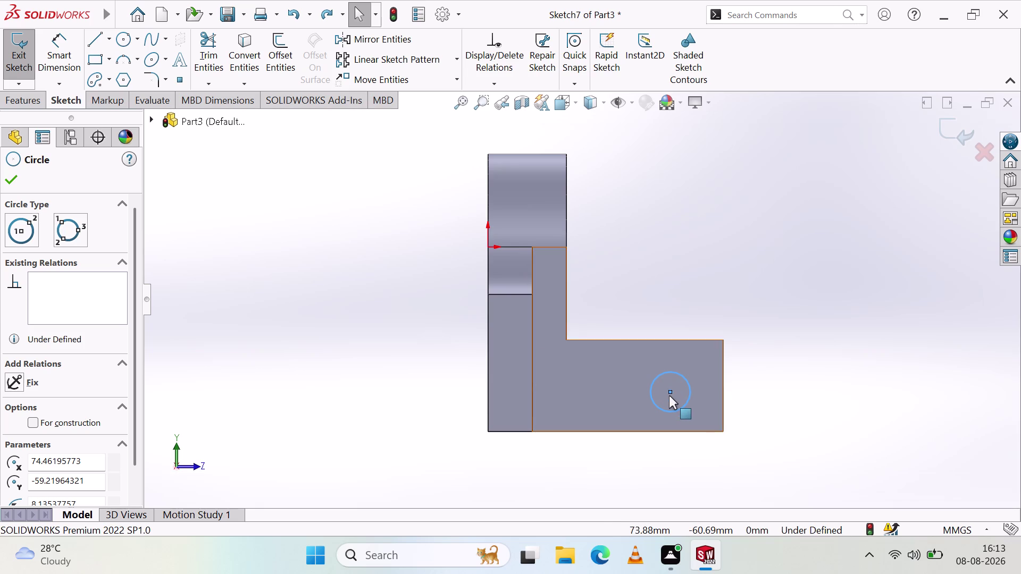
click(671, 390)
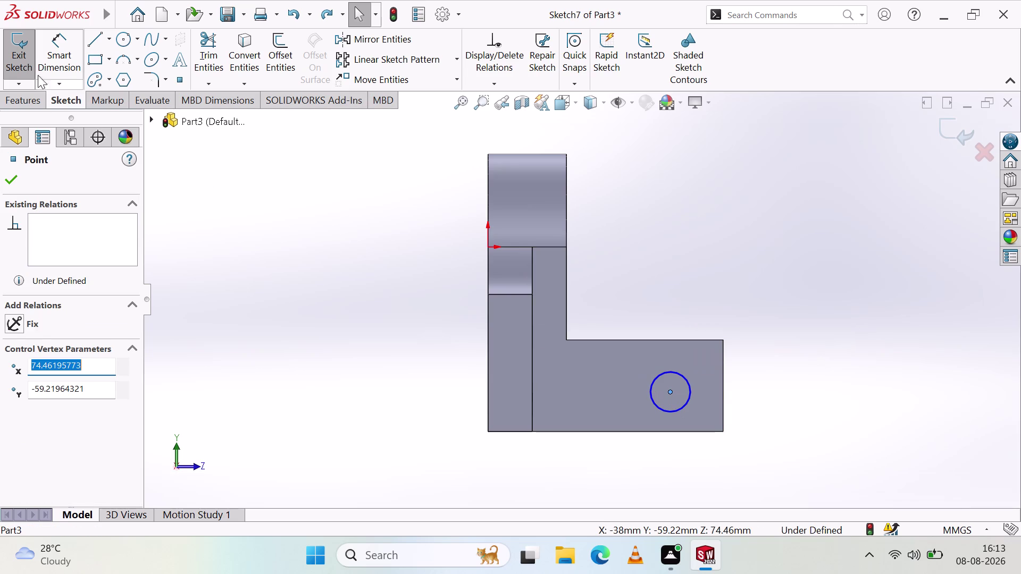
click(124, 38)
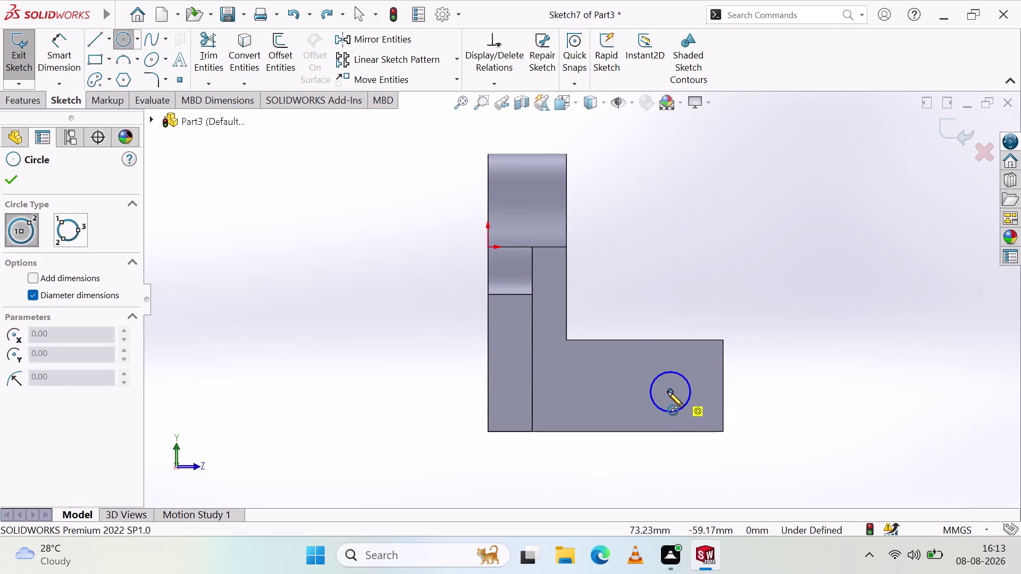
click(669, 391)
click(693, 415)
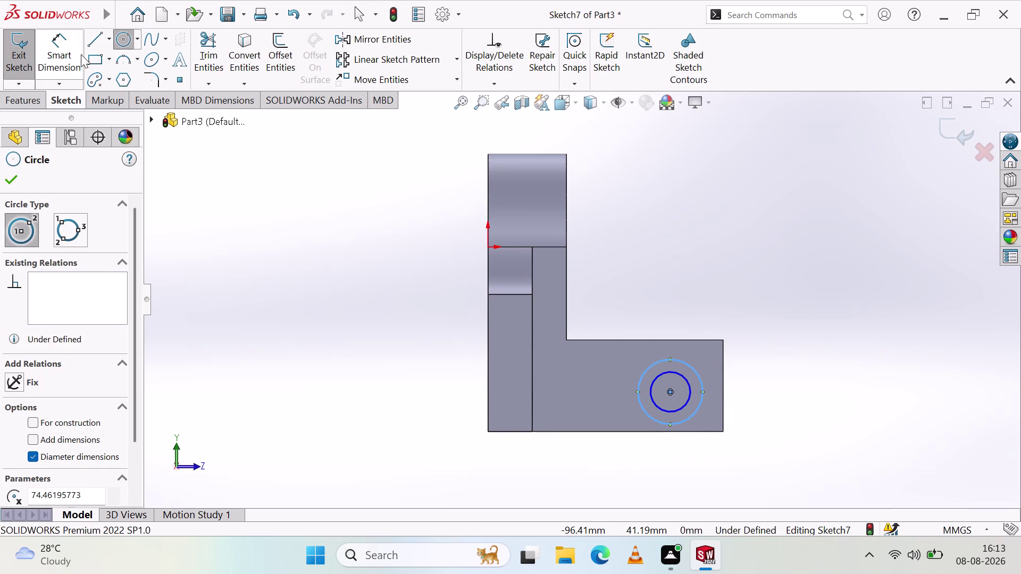
Draw a sloping line from the arm's inner corner to the outer circle.
click(90, 38)
click(666, 357)
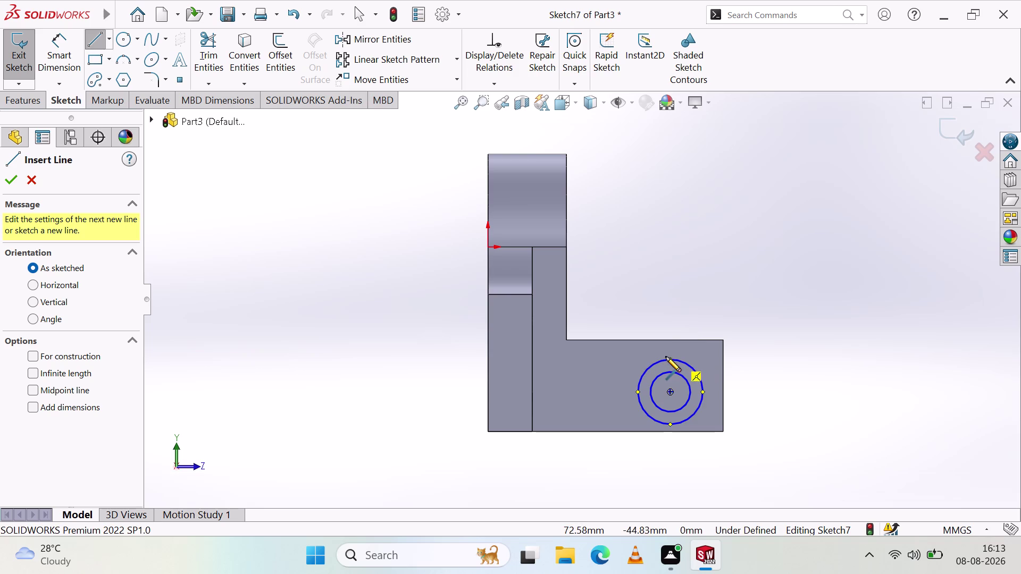
click(566, 342)
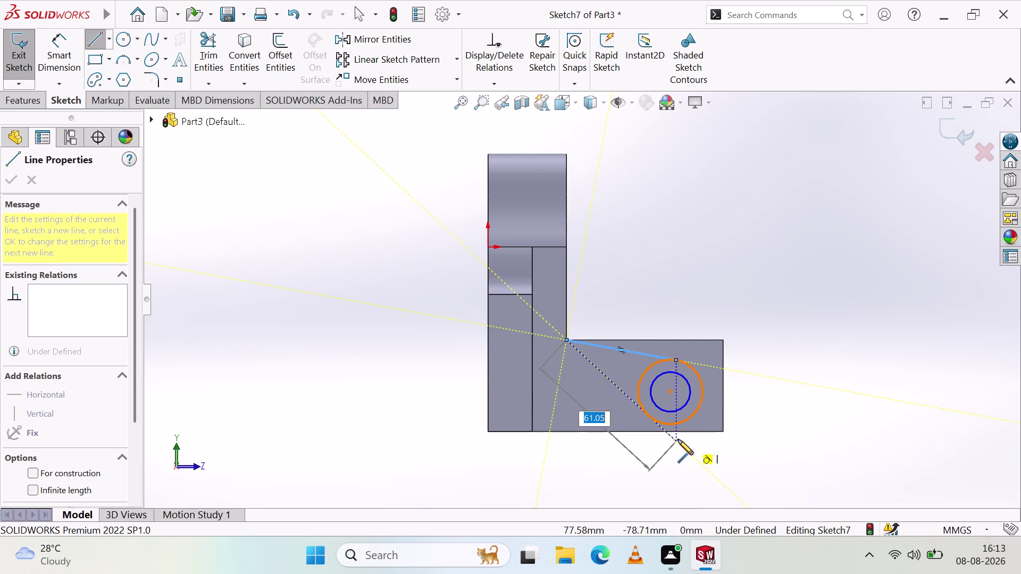
right_click(668, 305)
click(696, 312)
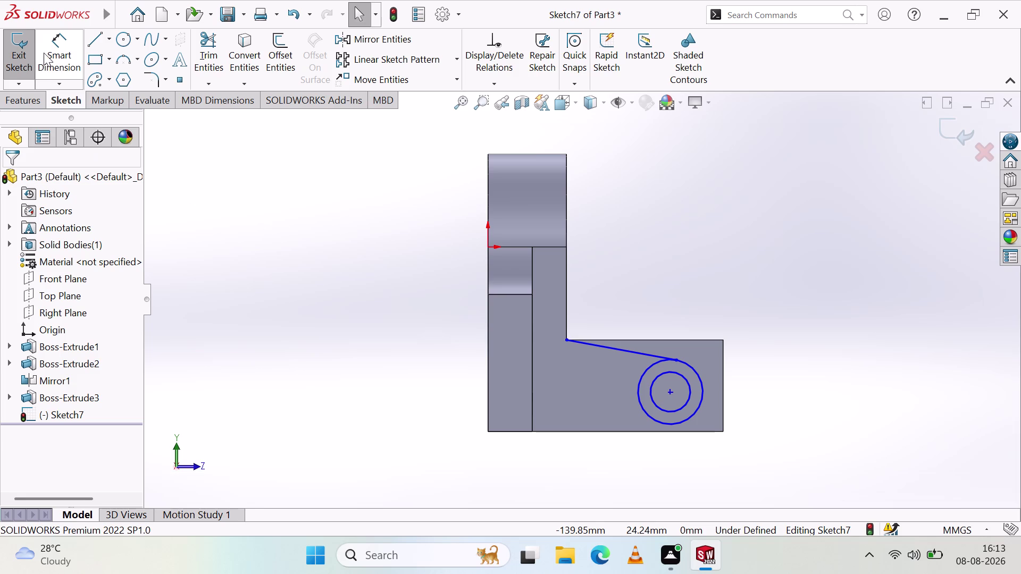
Draw a vertical line down from the circle centre to the bottom edge, then continue along it.
click(54, 58)
click(93, 51)
click(94, 38)
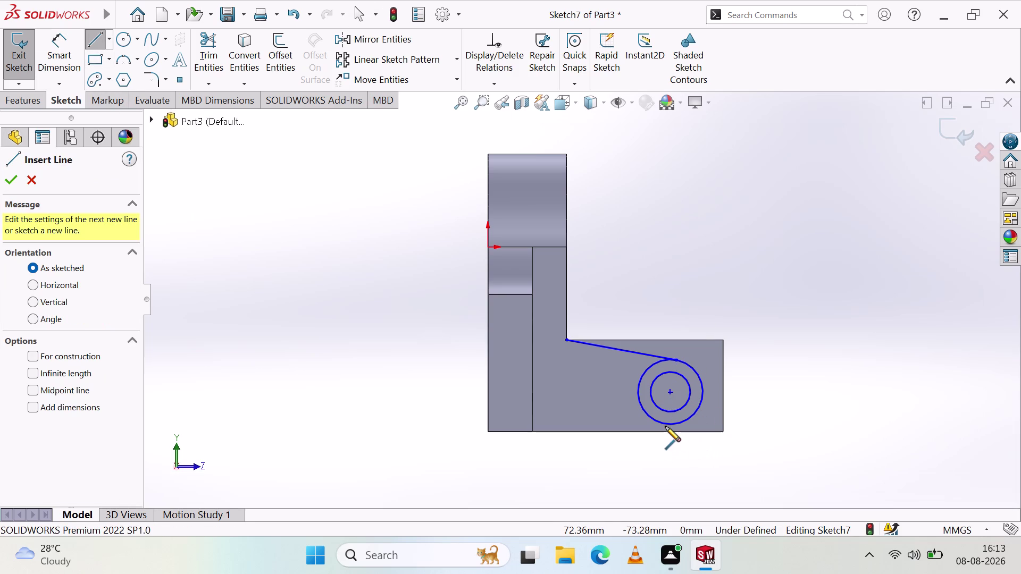
drag(668, 391, 668, 412)
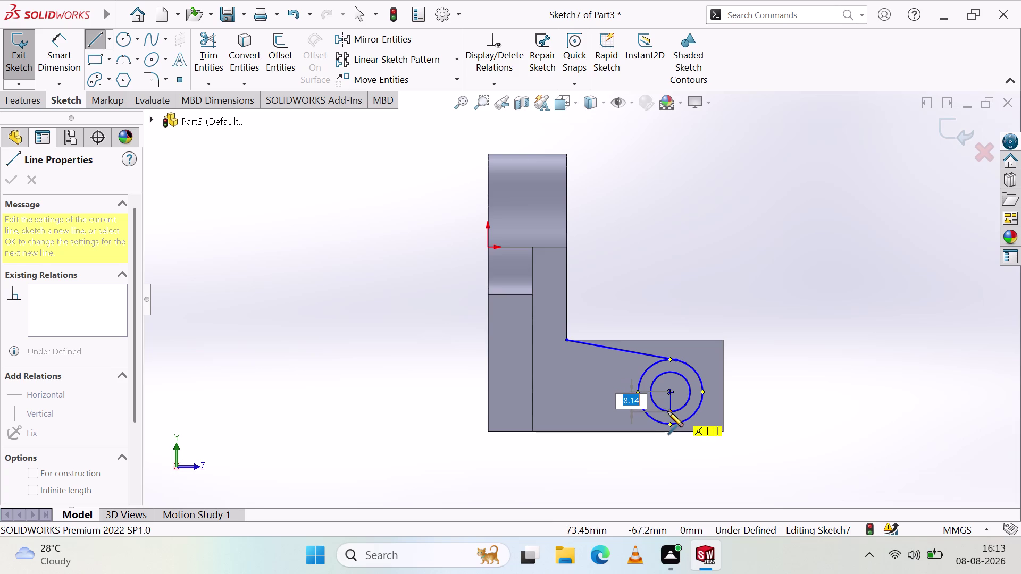
drag(668, 411, 669, 434)
click(669, 429)
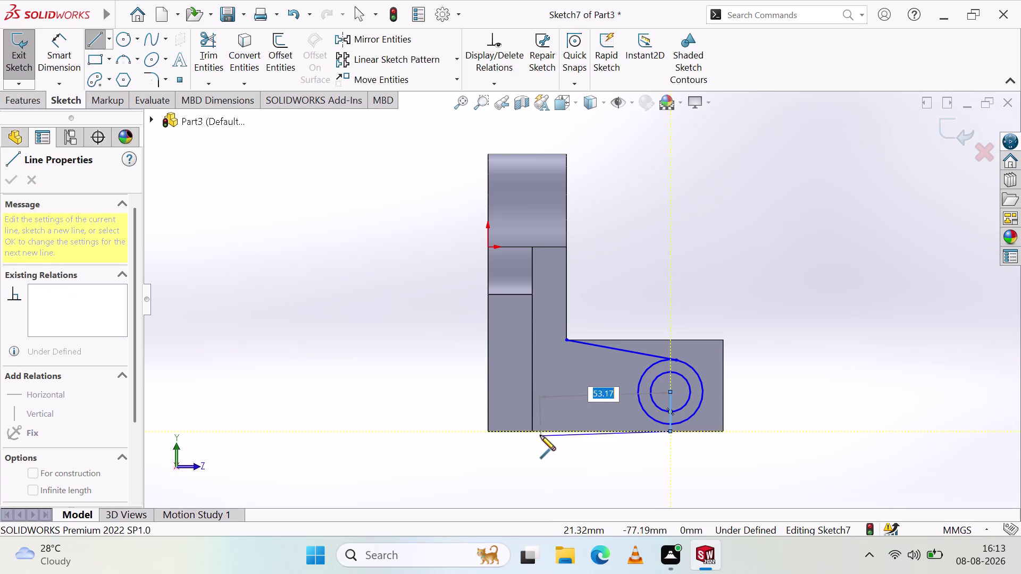
click(533, 432)
right_click(769, 307)
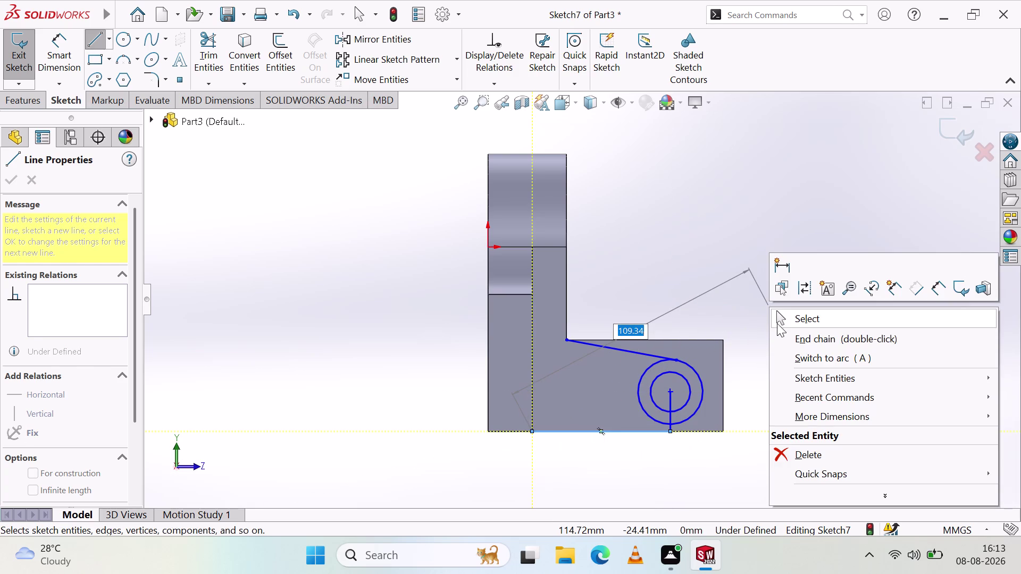
click(779, 320)
middle_drag(766, 324, 747, 364)
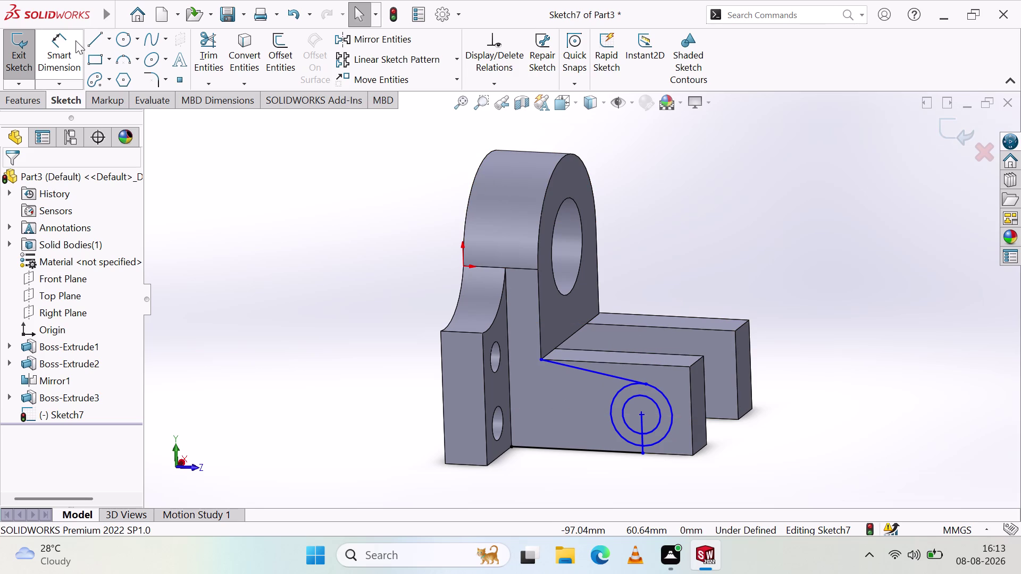
Cut-extrude the arm-end sketch region through all to round the leg ends.
click(26, 106)
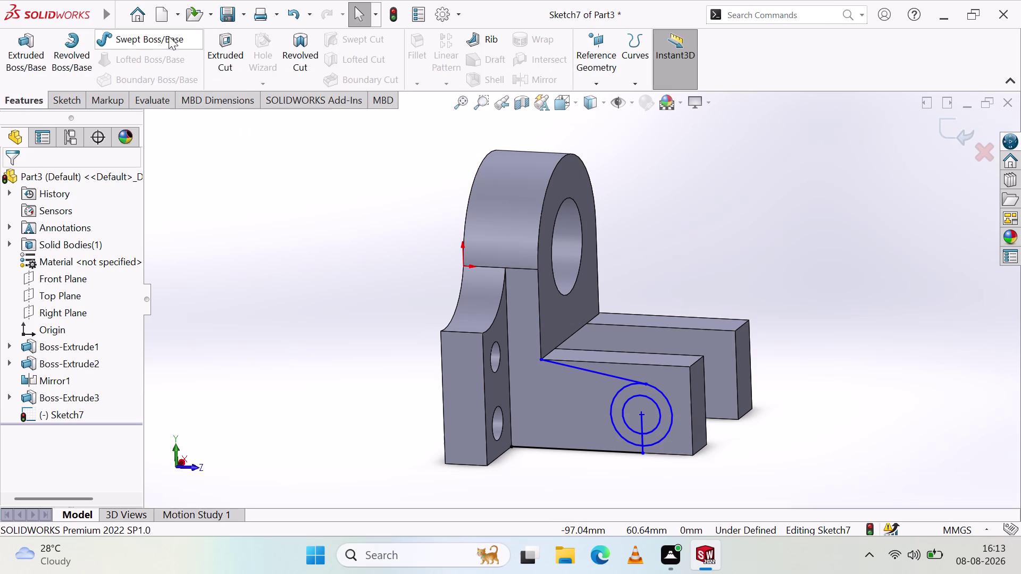
click(238, 49)
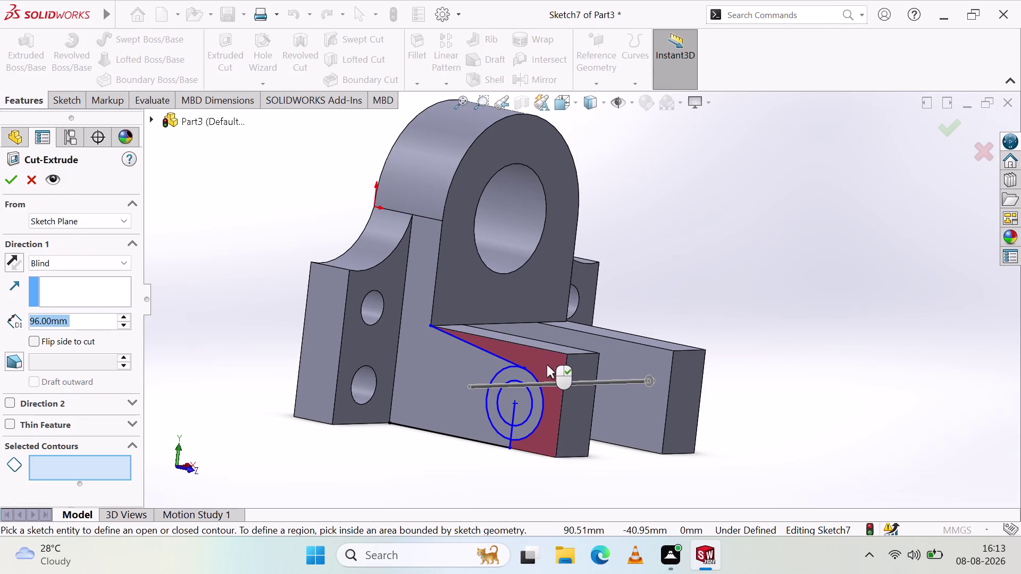
click(548, 367)
click(809, 346)
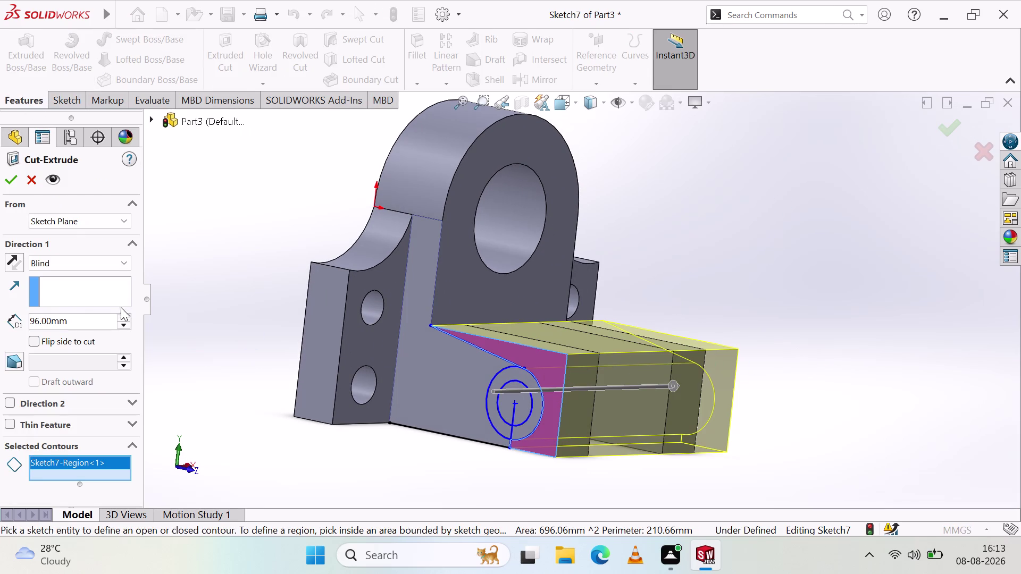
click(108, 263)
click(81, 291)
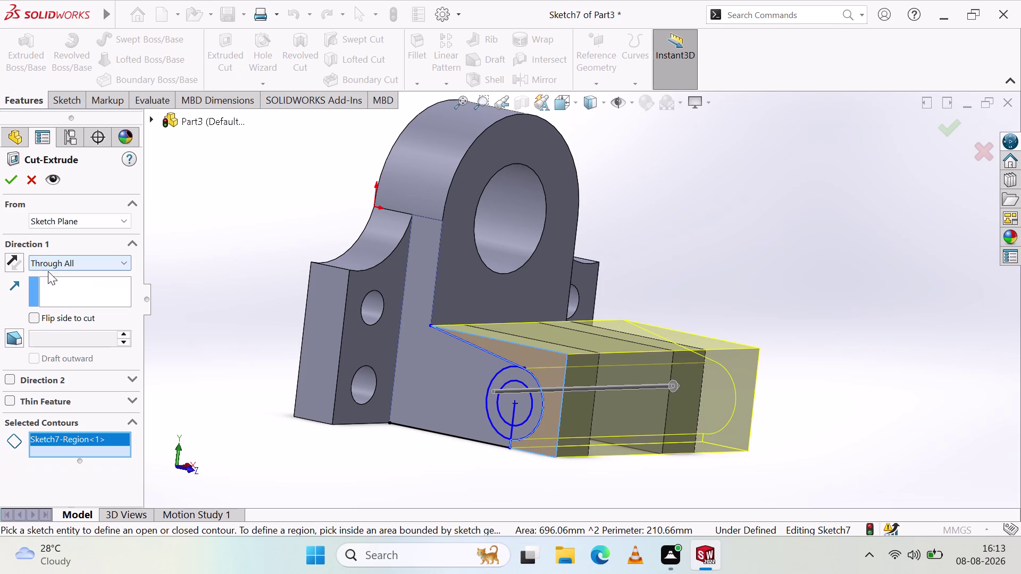
click(13, 177)
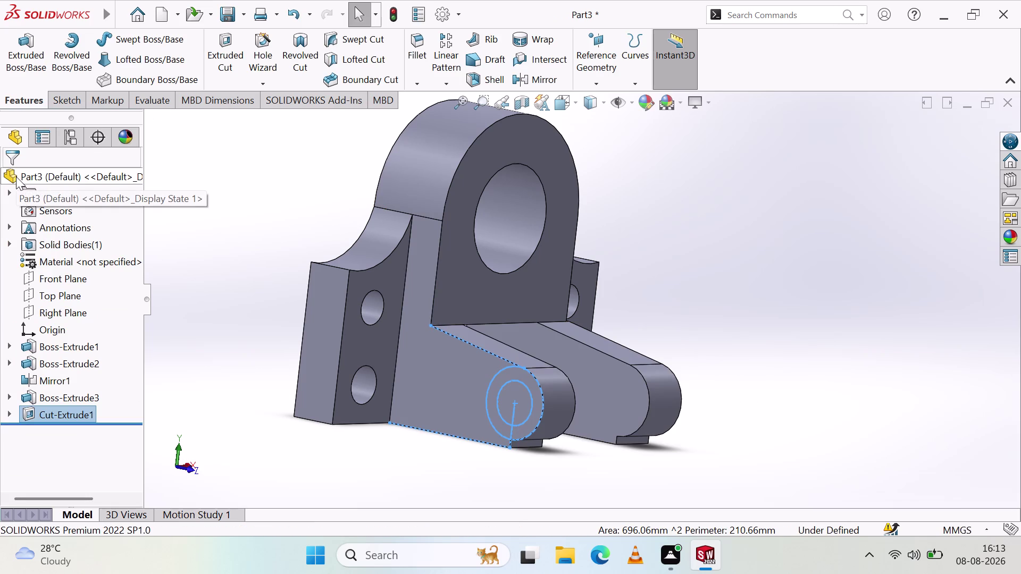
Add an R13.22 reference dimension to the lower lug's rounded edge, then return to the sketch.
click(64, 100)
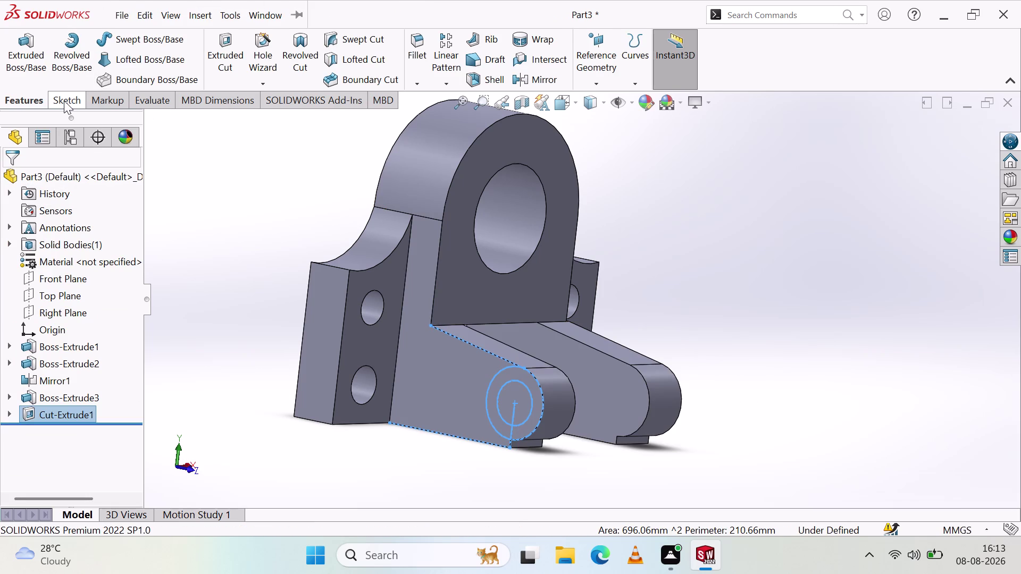
click(46, 61)
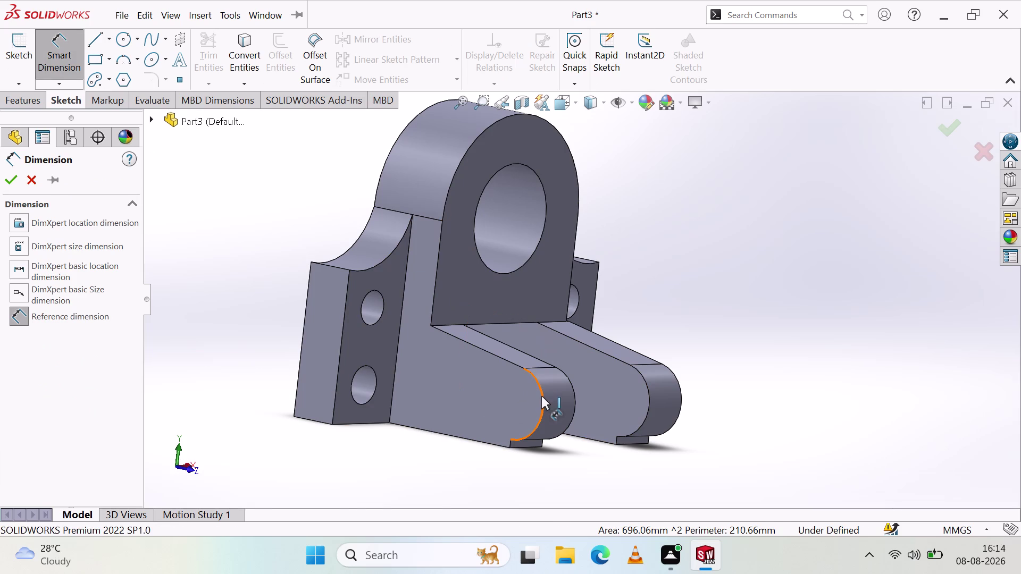
click(541, 396)
click(705, 307)
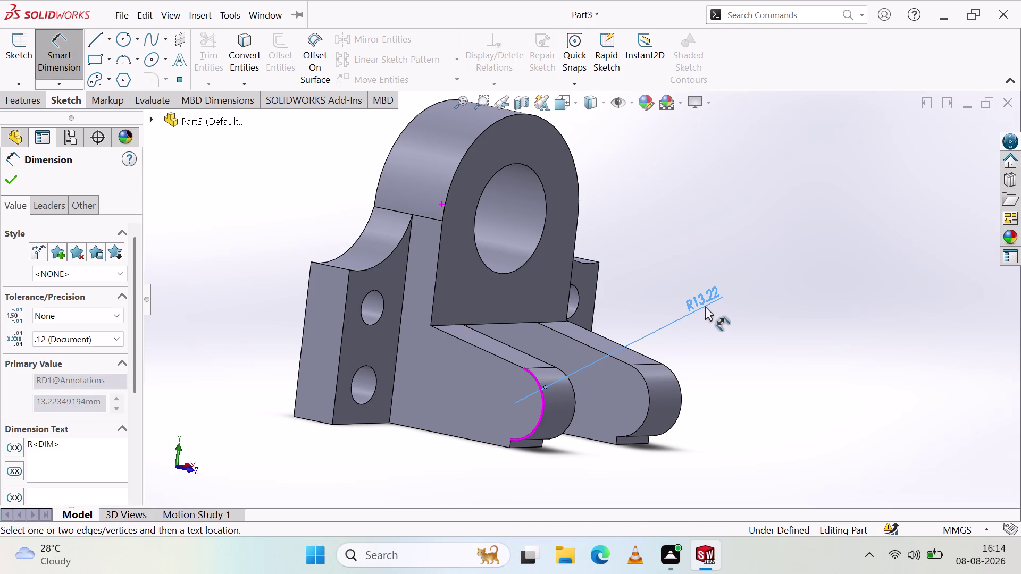
click(705, 306)
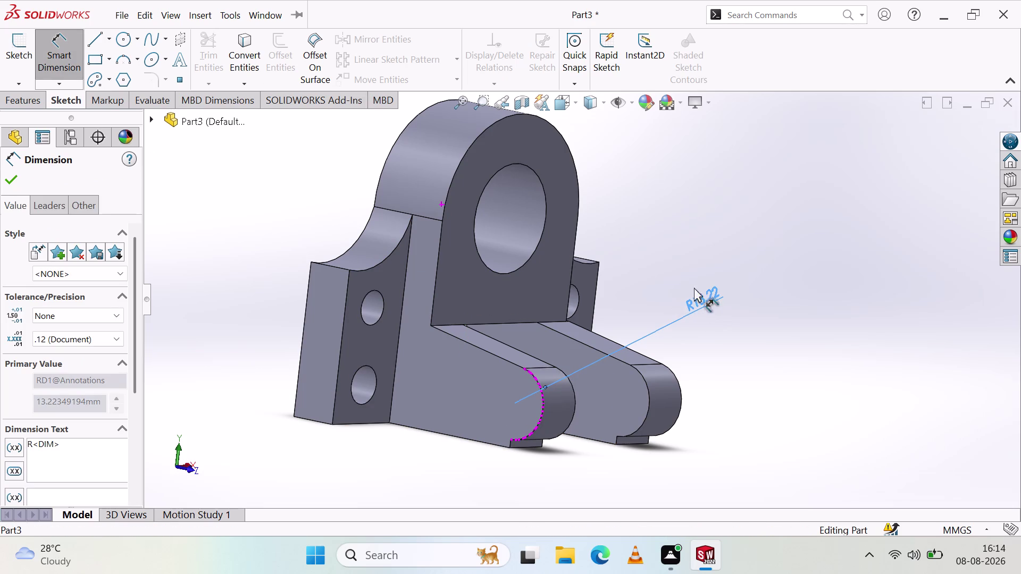
double_click(694, 297)
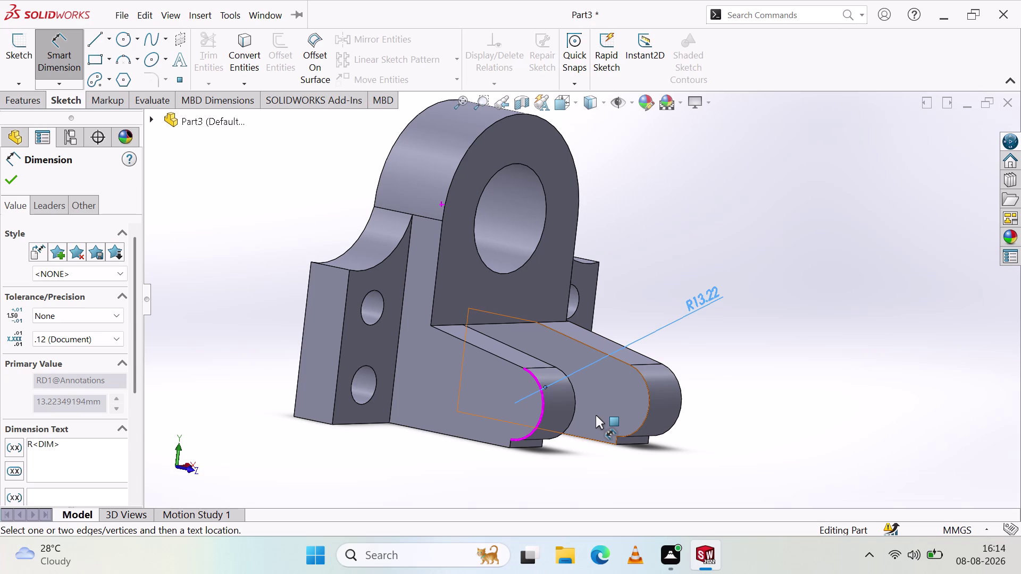
key(ctrl+z)
Reopen Sketch7 and place a diameter dimension on its outer circle.
key(ctrl+z)
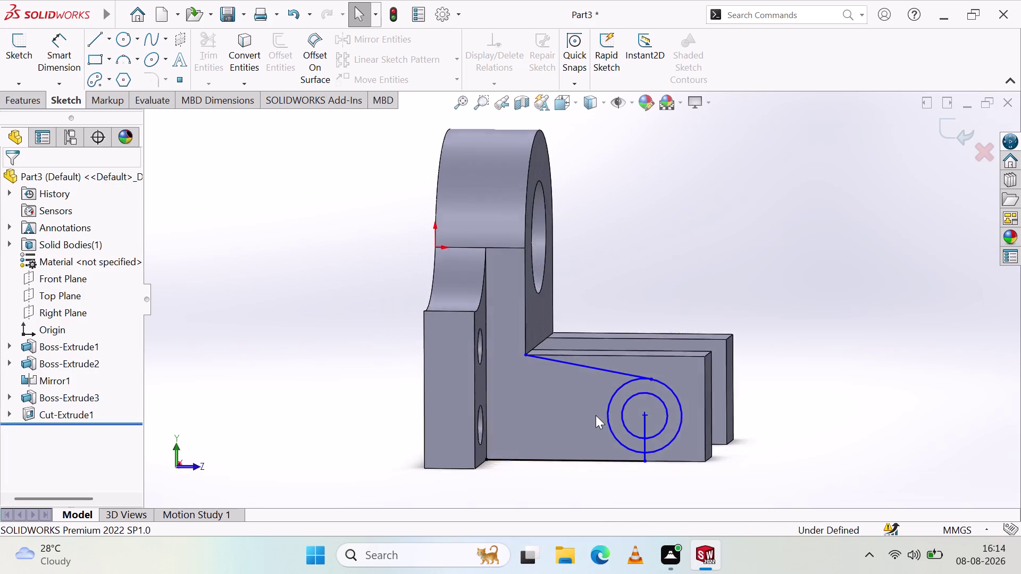
click(50, 67)
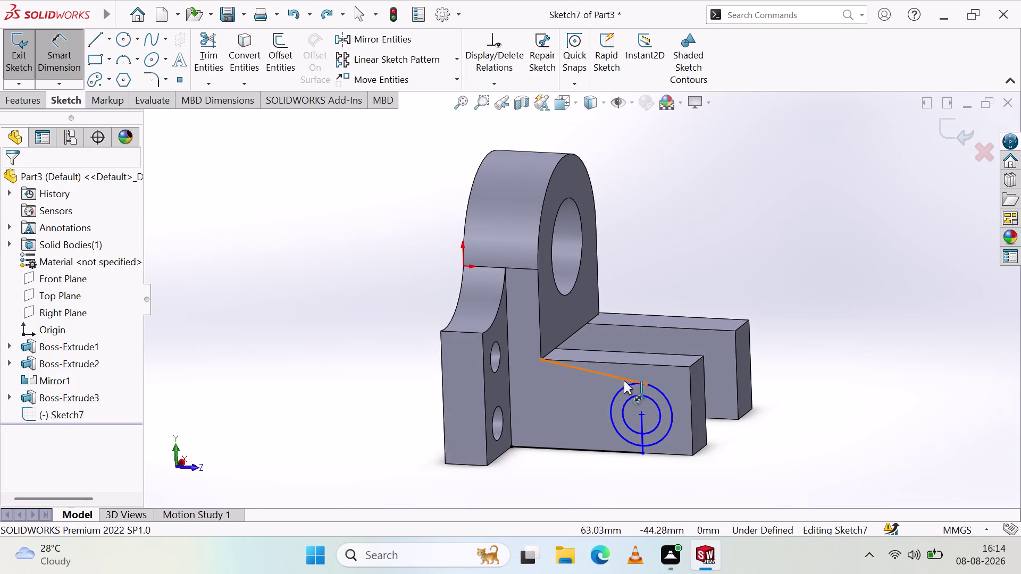
click(665, 395)
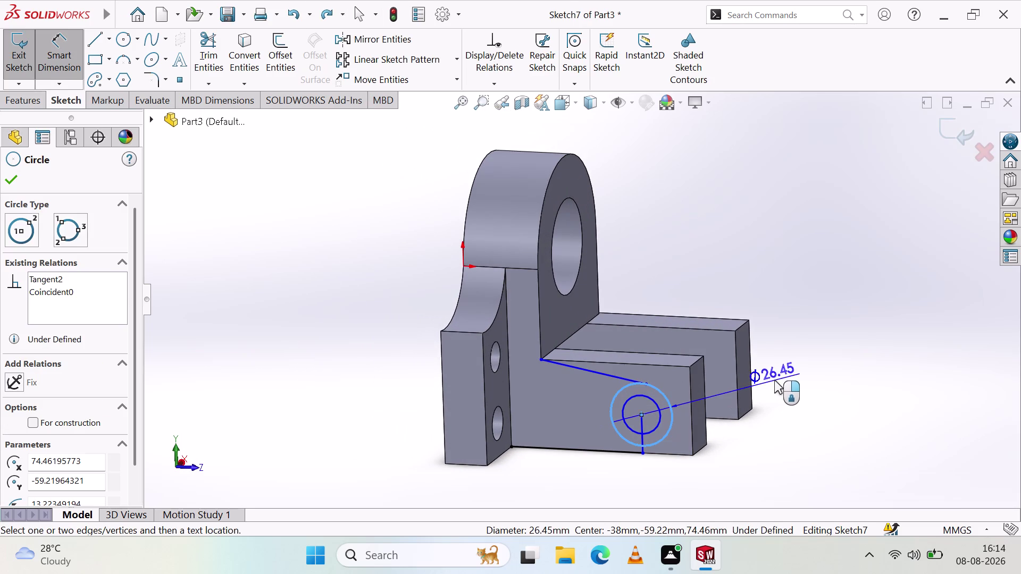
click(793, 372)
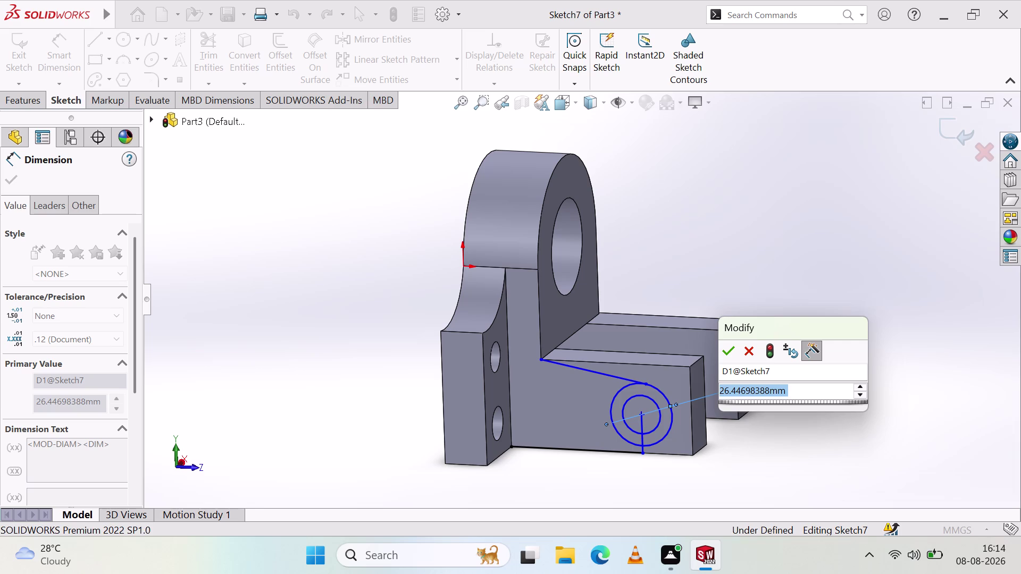
key(1)
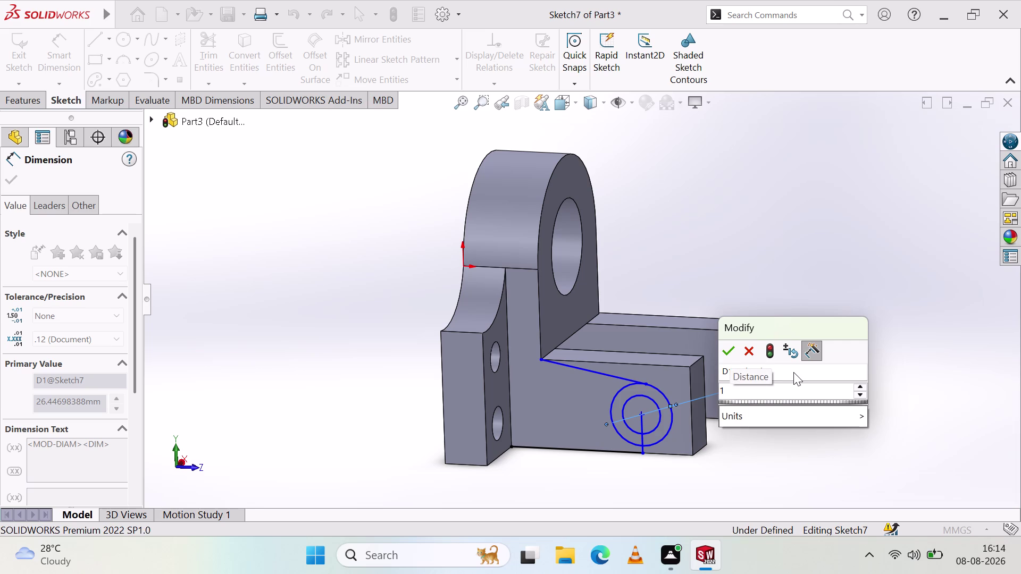
click(749, 355)
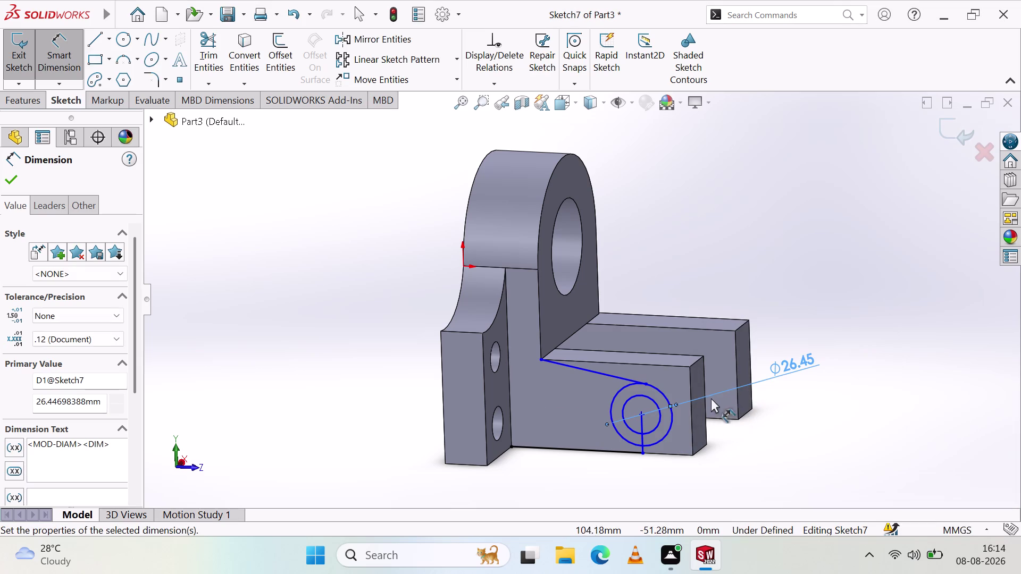
Change the outer circle's diameter dimension to 32 mm.
click(800, 419)
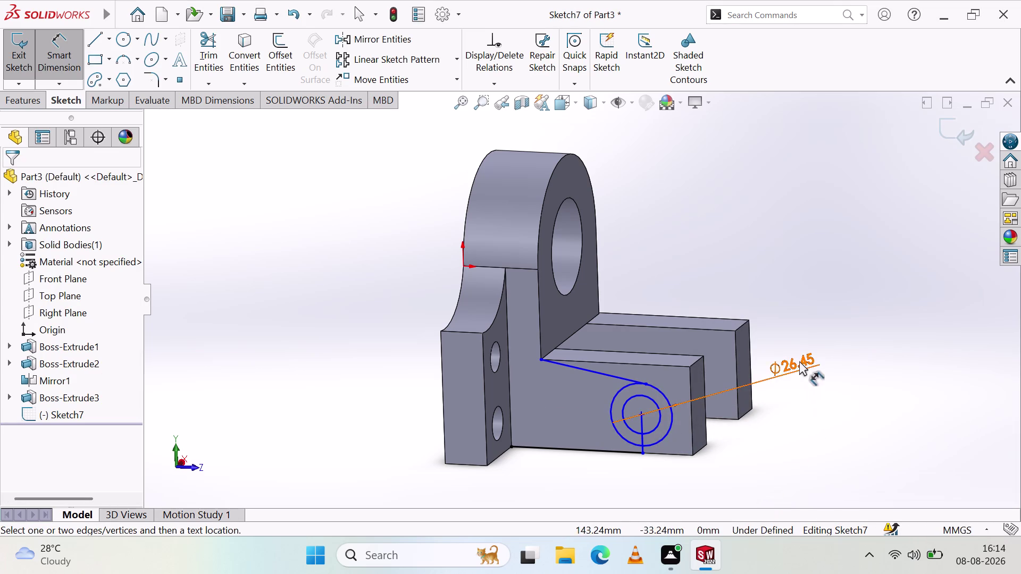
double_click(800, 361)
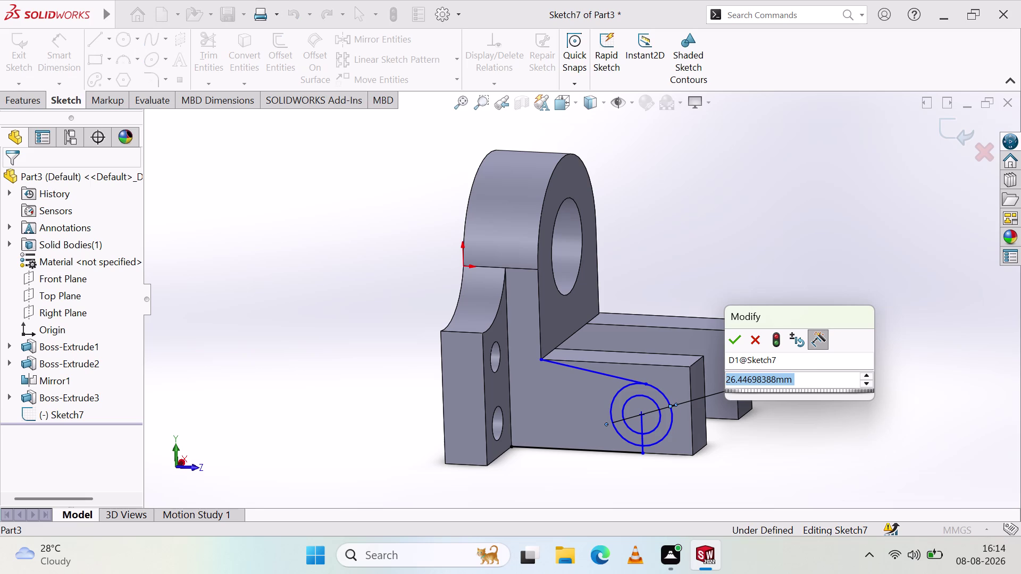
text(32)
key(Return)
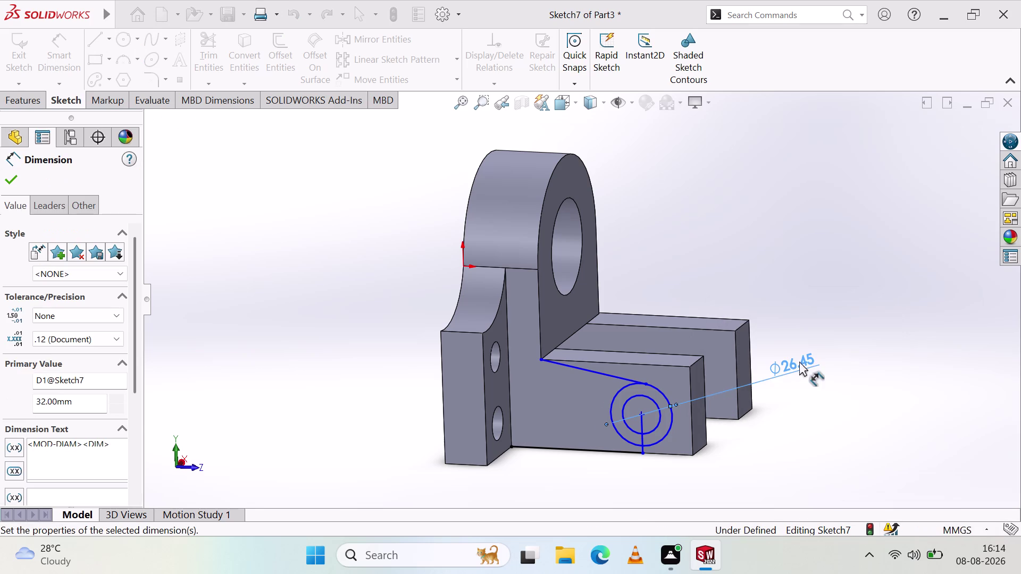
click(807, 406)
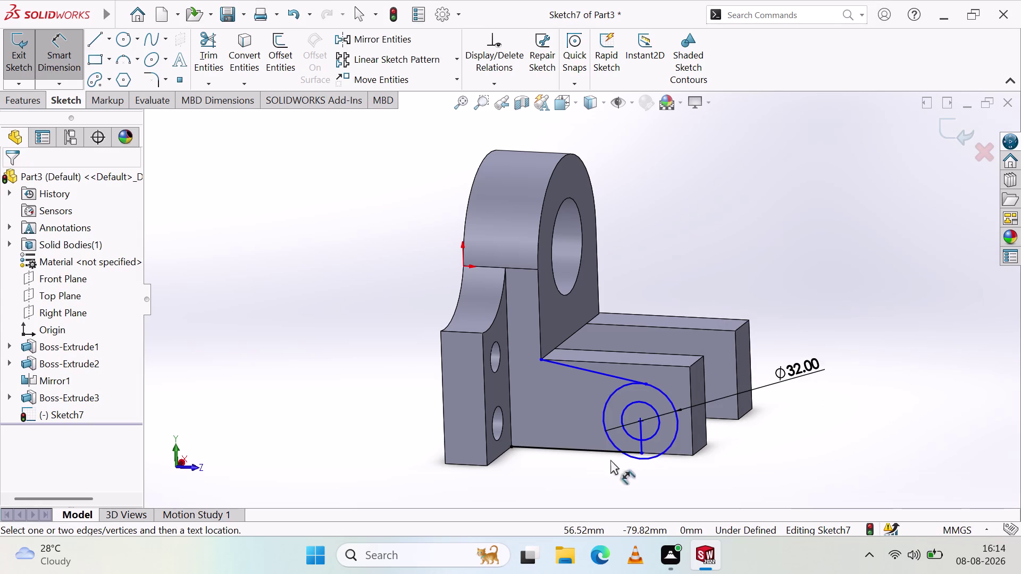
scroll(down, 3)
scroll(down, 3)
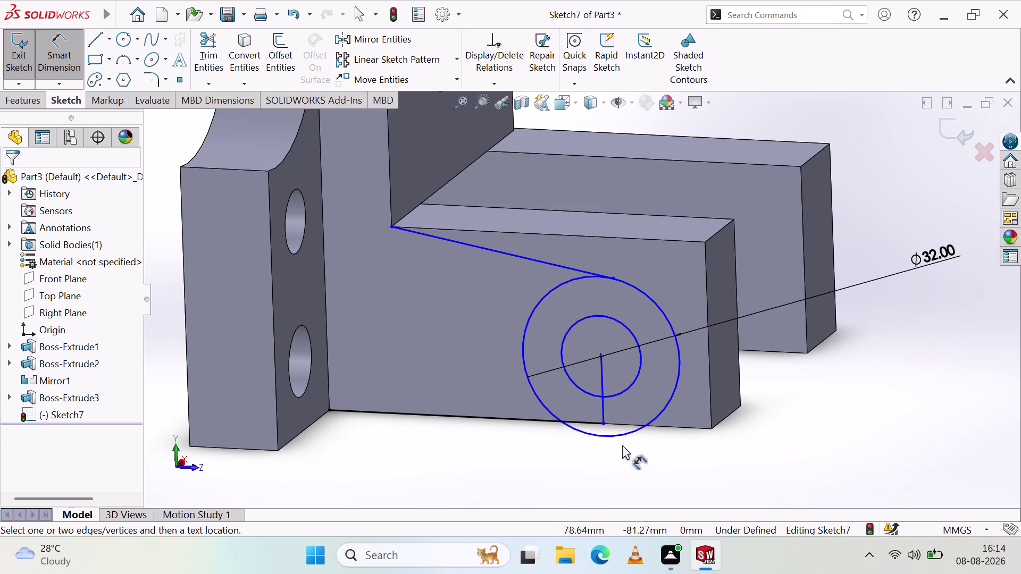
middle_drag(799, 377, 818, 354)
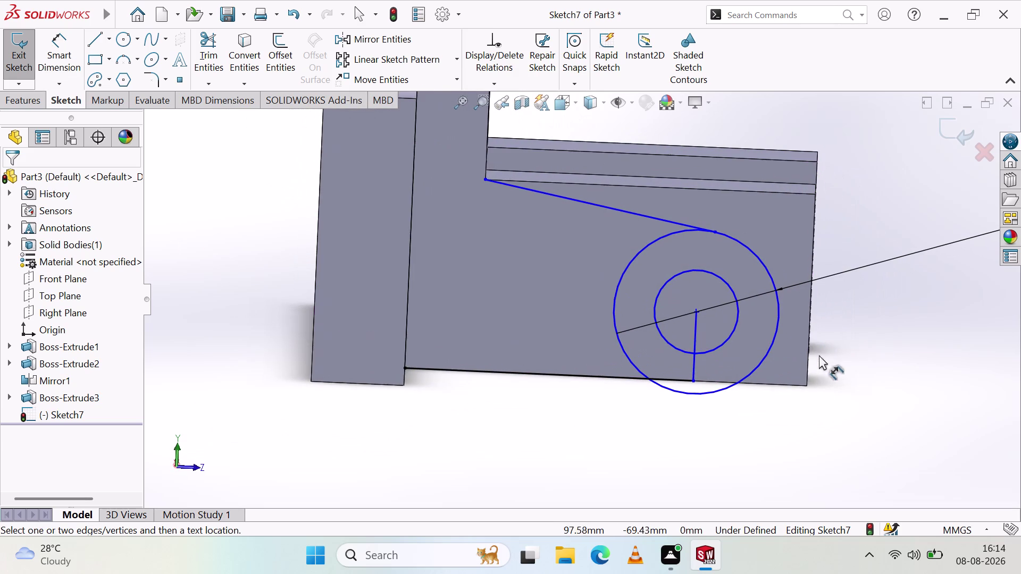
scroll(up, 3)
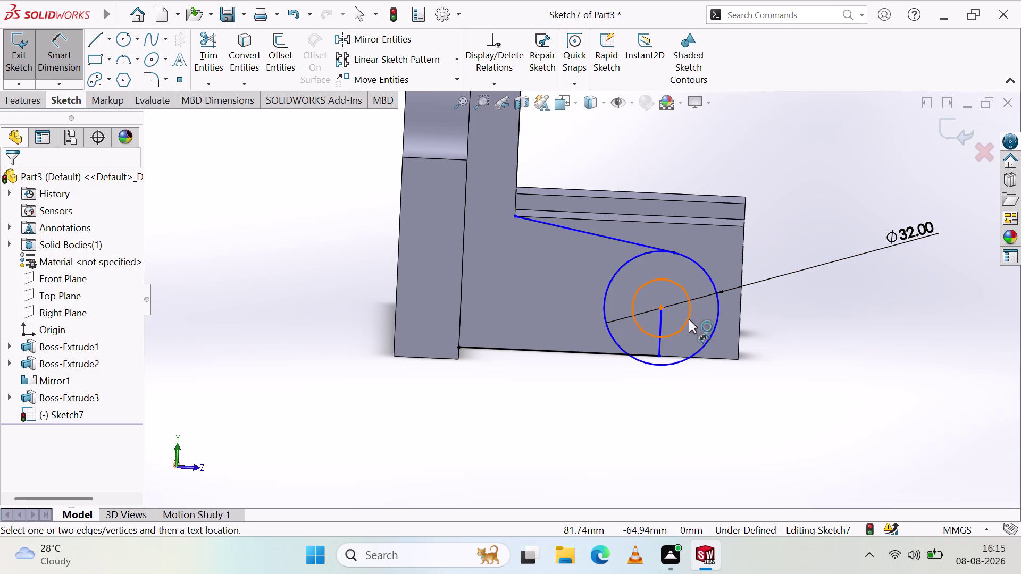
key(ctrl+z)
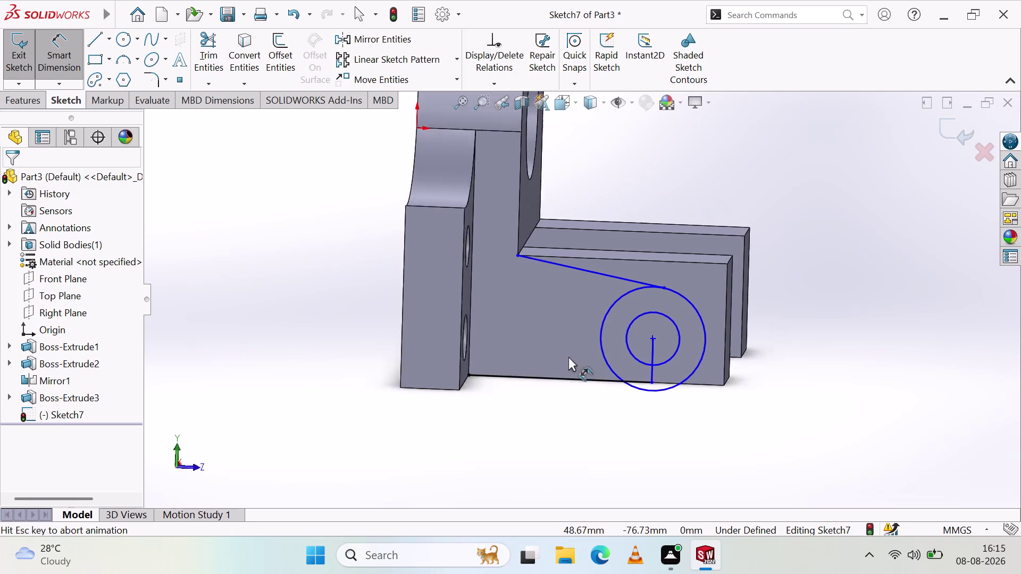
Remove the old profile line and circles from Sketch7.
key(ctrl+z)
key(ctrl+z)
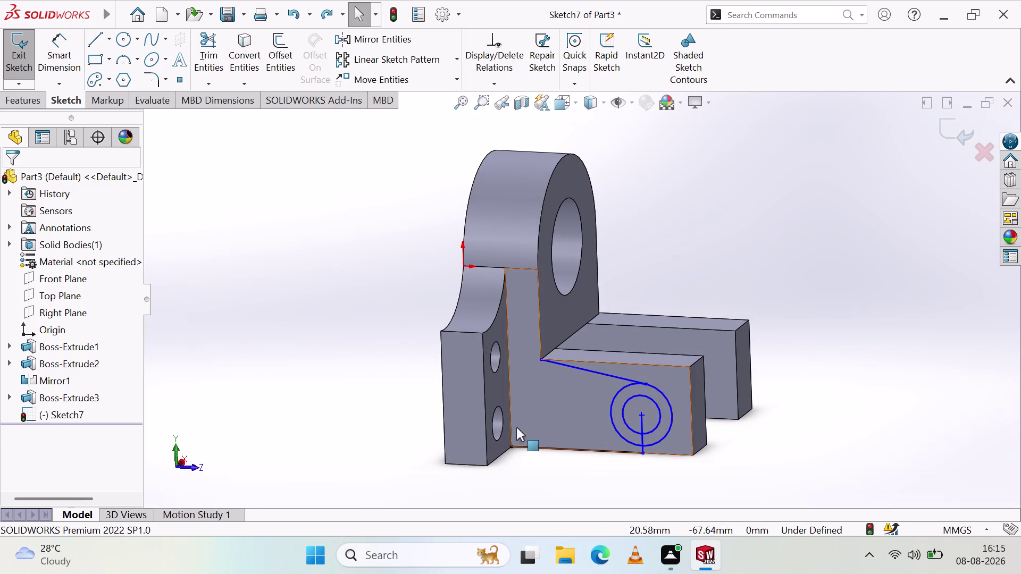
key(ctrl+z)
key(ctrl+z)
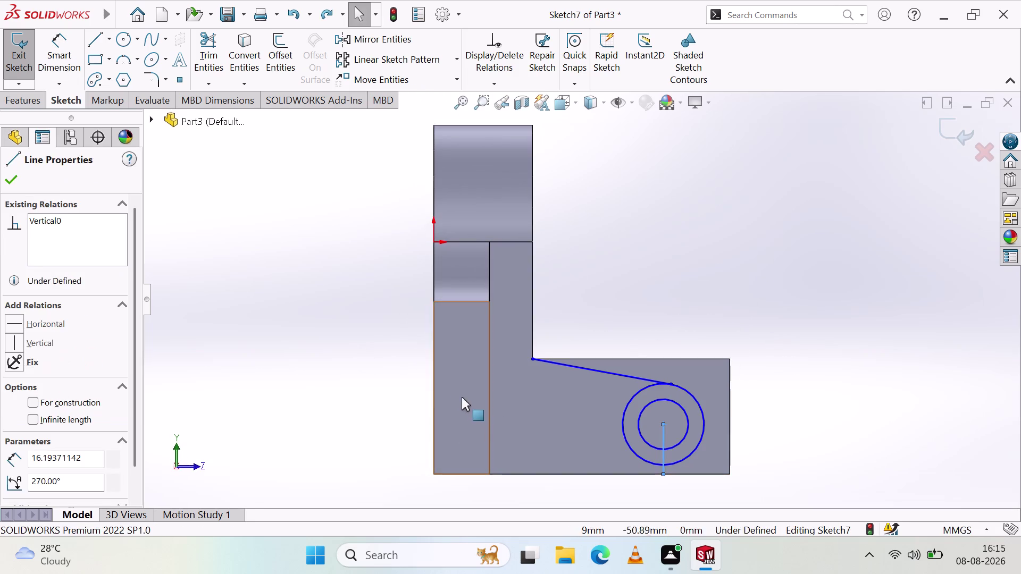
key(ctrl+z)
key(z)
key(ctrl+z)
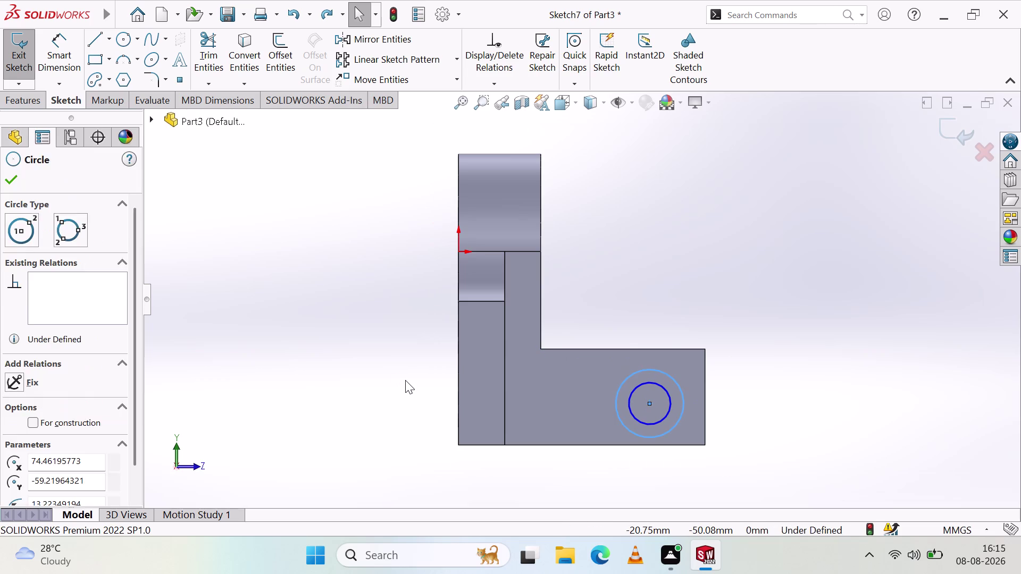
key(ctrl+z)
key(ctrl+z)
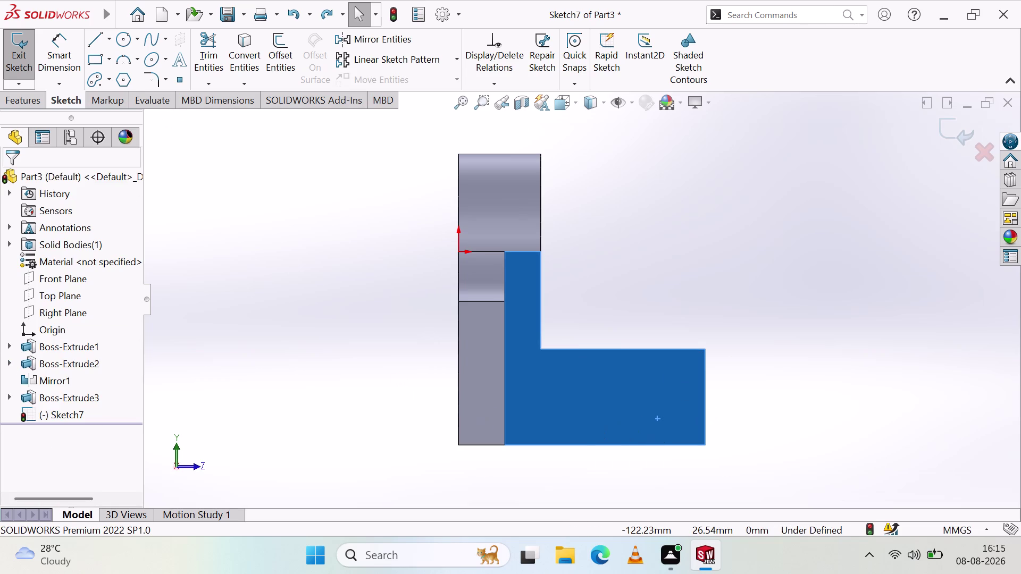
scroll(down, 3)
scroll(up, 3)
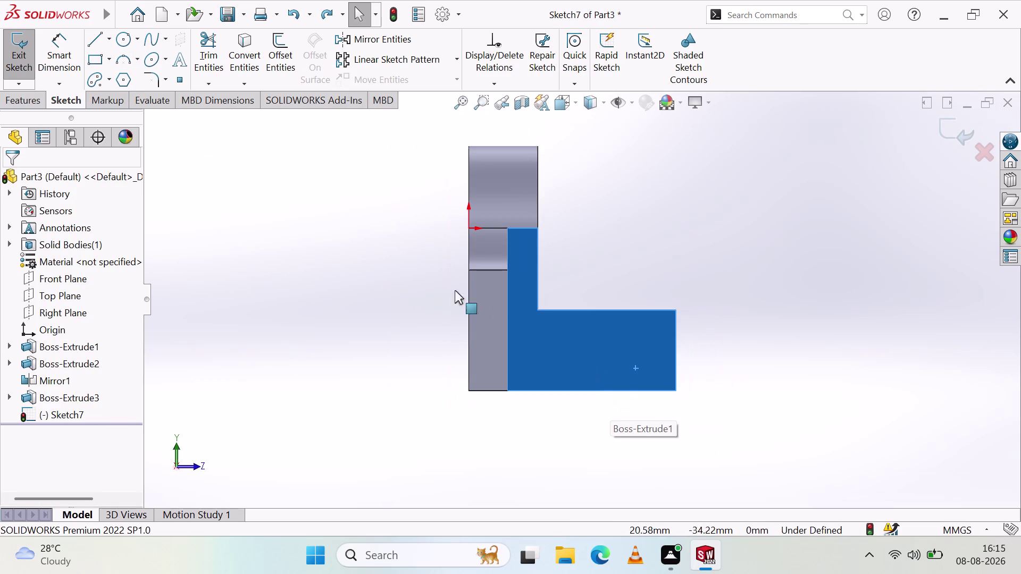
Draw a small inner circle and a concentric outer circle at the lug's lower end.
click(118, 44)
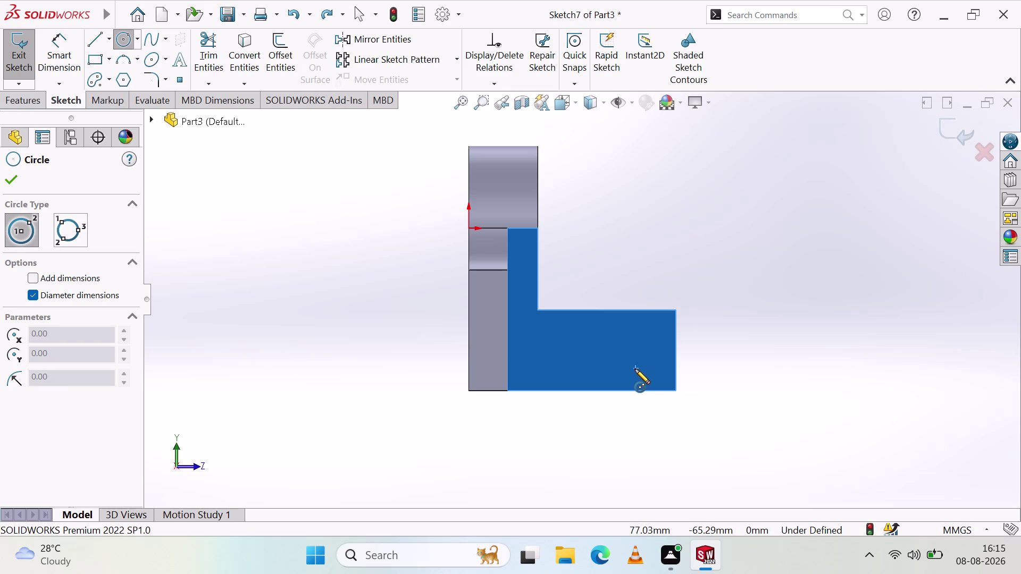
click(635, 369)
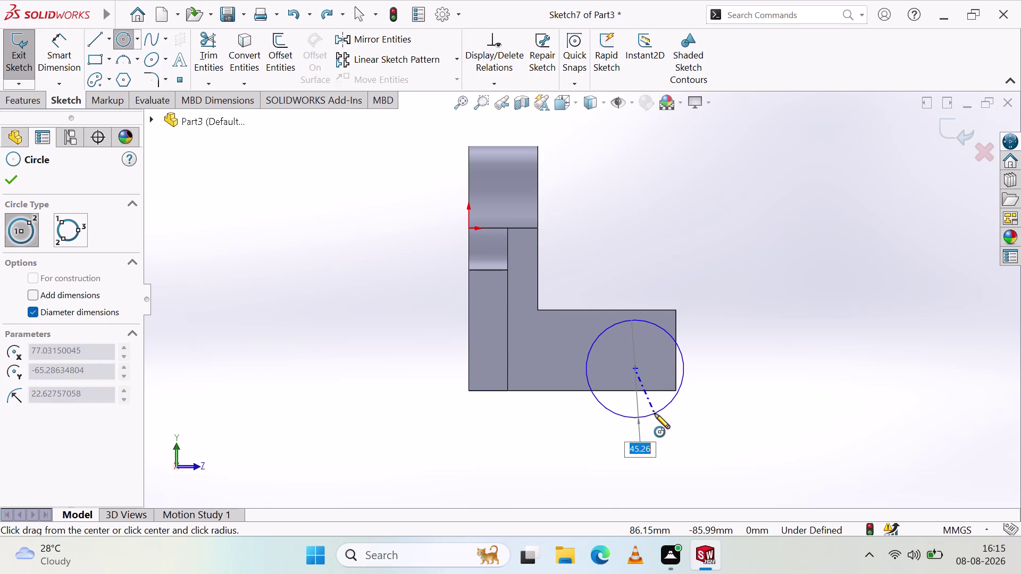
click(647, 373)
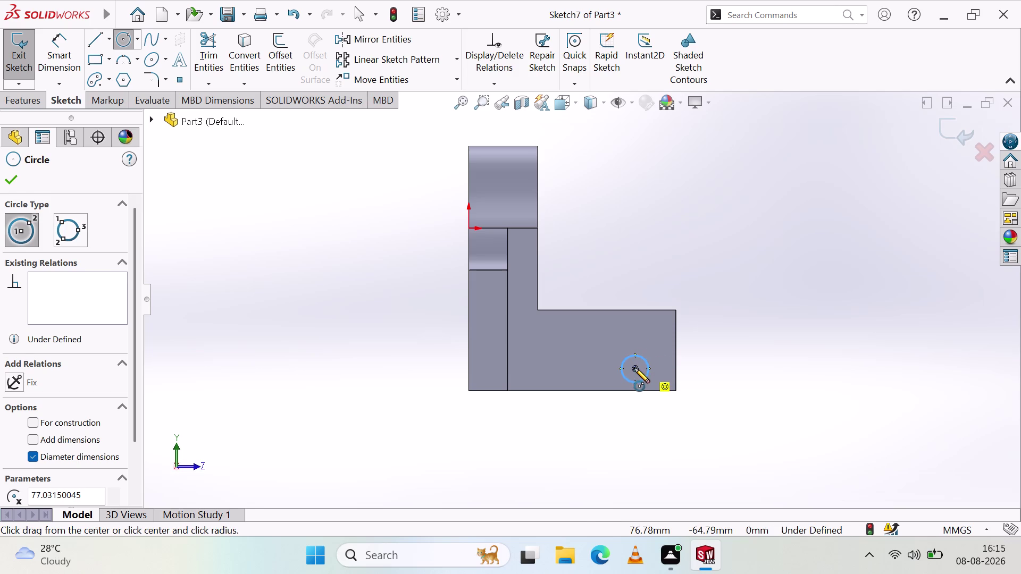
click(635, 368)
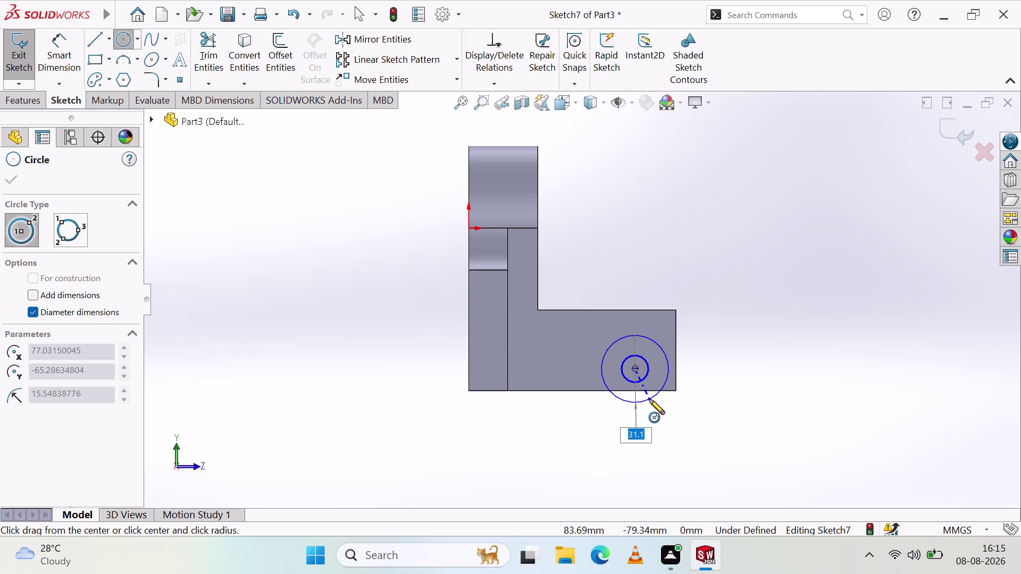
click(650, 400)
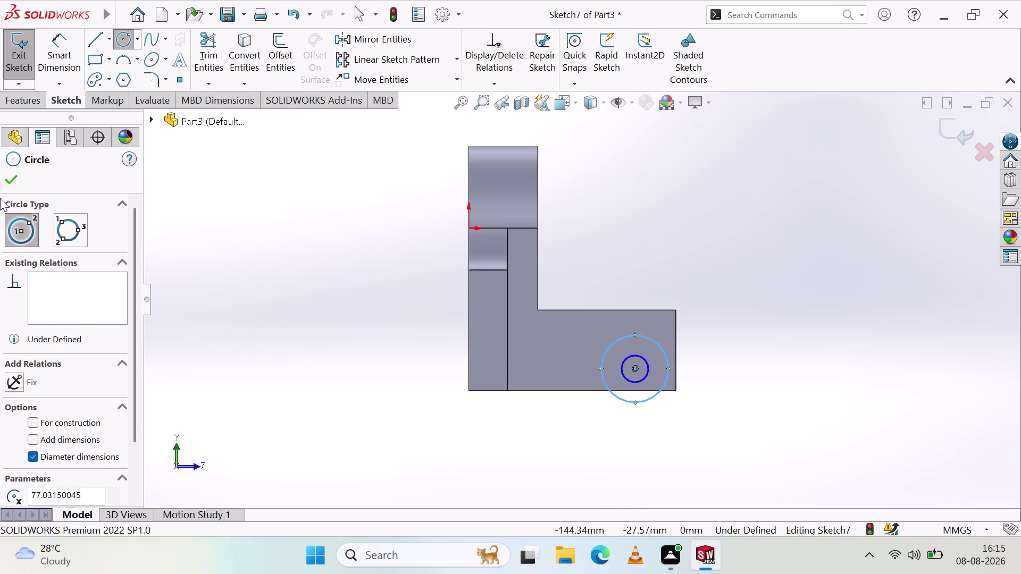
click(11, 180)
Dimension the inner circle's diameter to 16 mm.
click(65, 48)
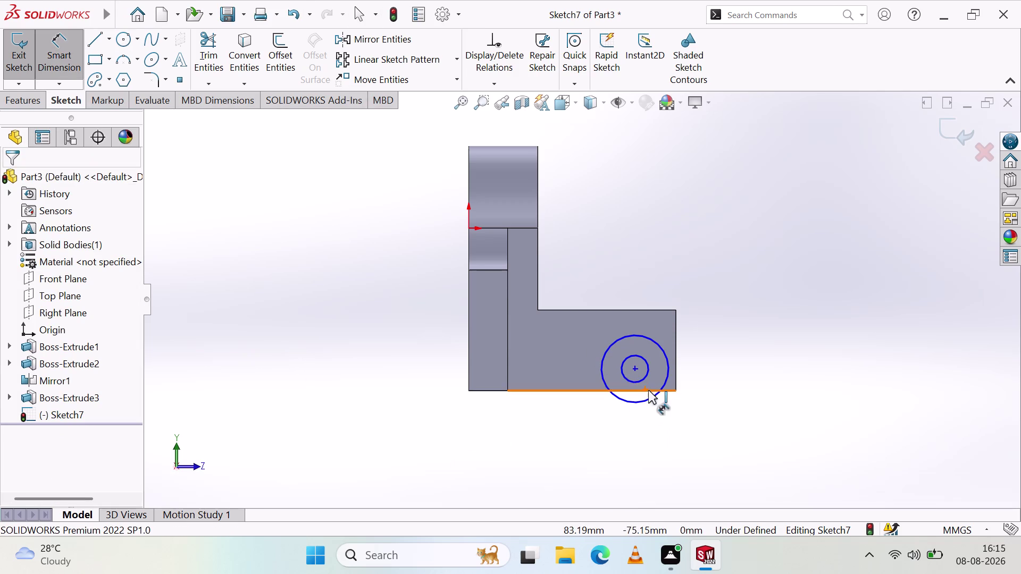
click(645, 375)
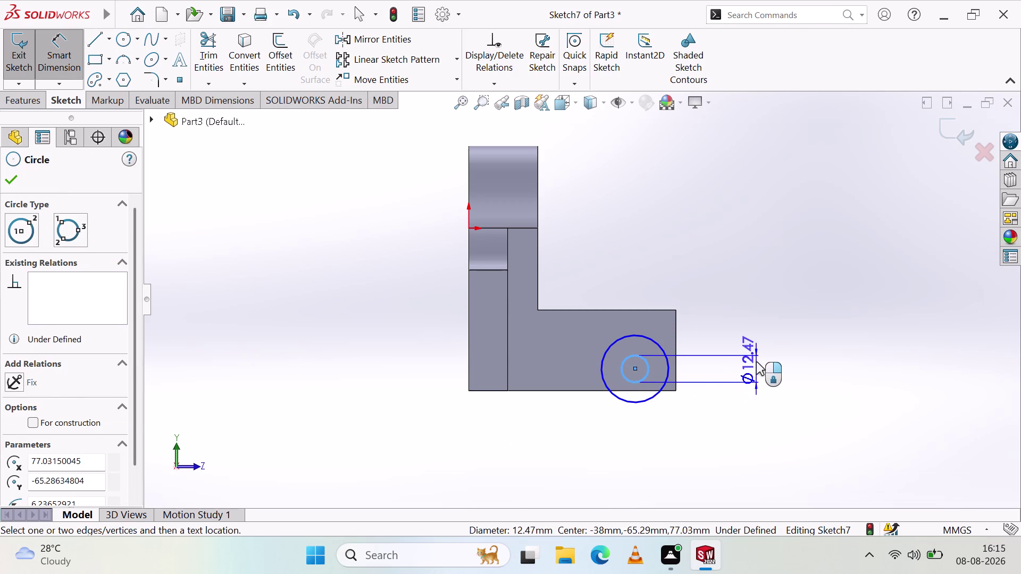
click(756, 361)
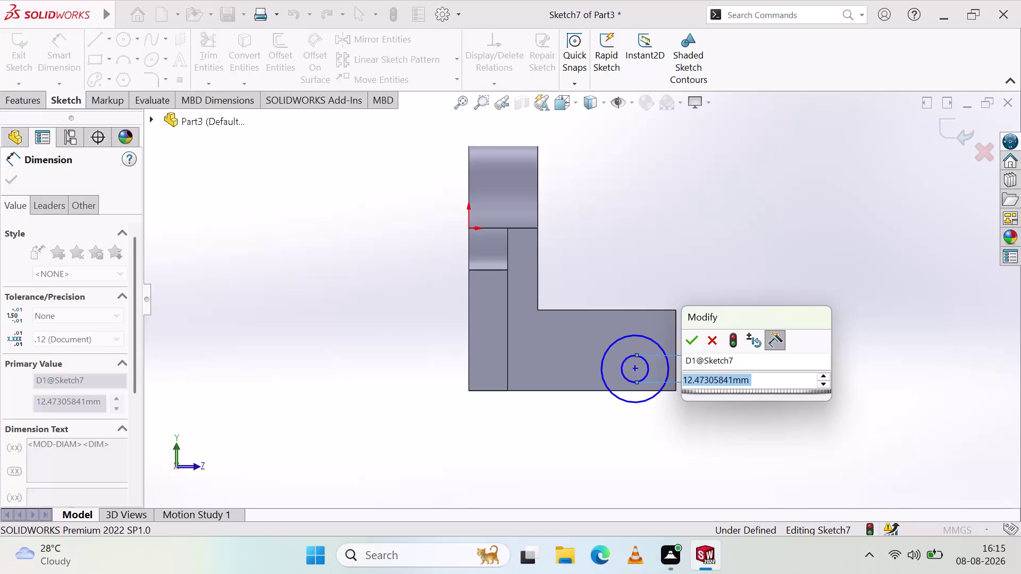
key(1)
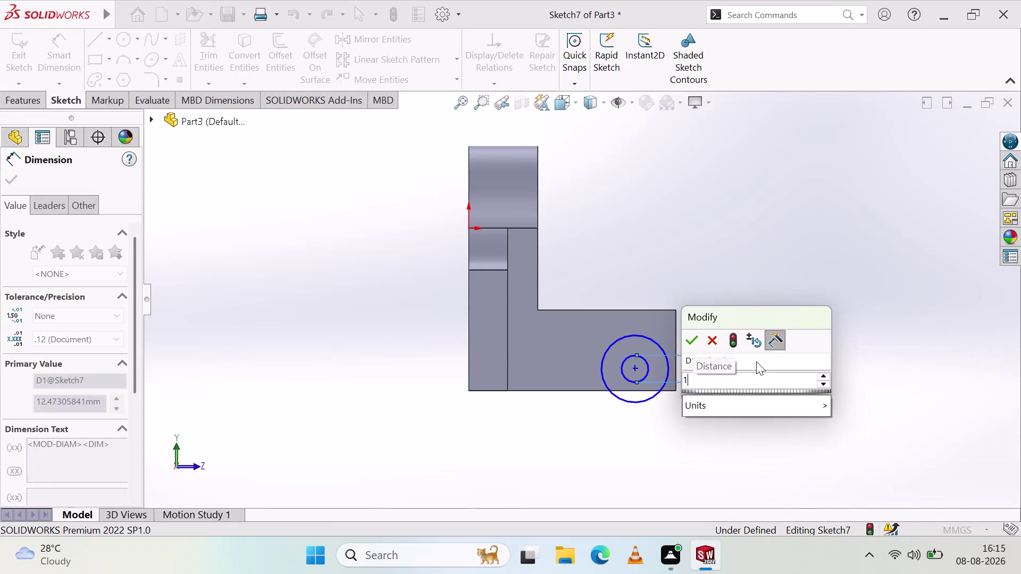
key(6)
click(697, 340)
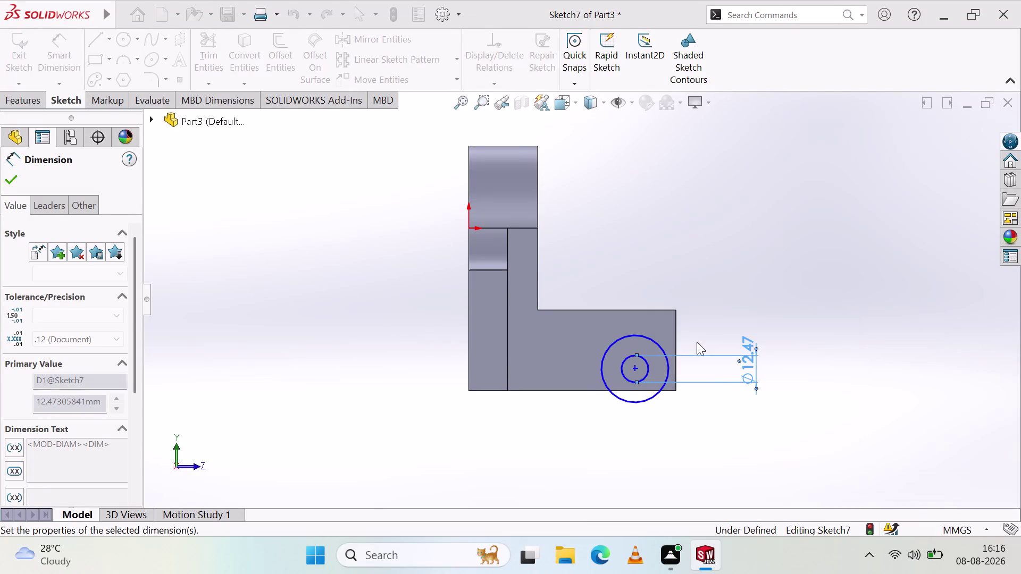
click(799, 395)
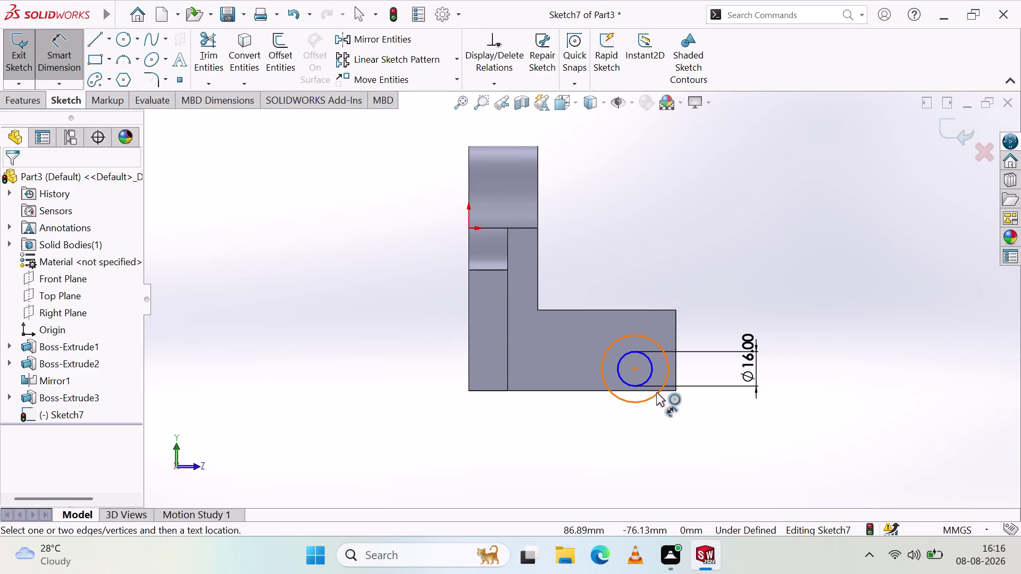
Dimension the outer circle to Ø32 mm and move the Ø16 dimension above the part.
click(654, 399)
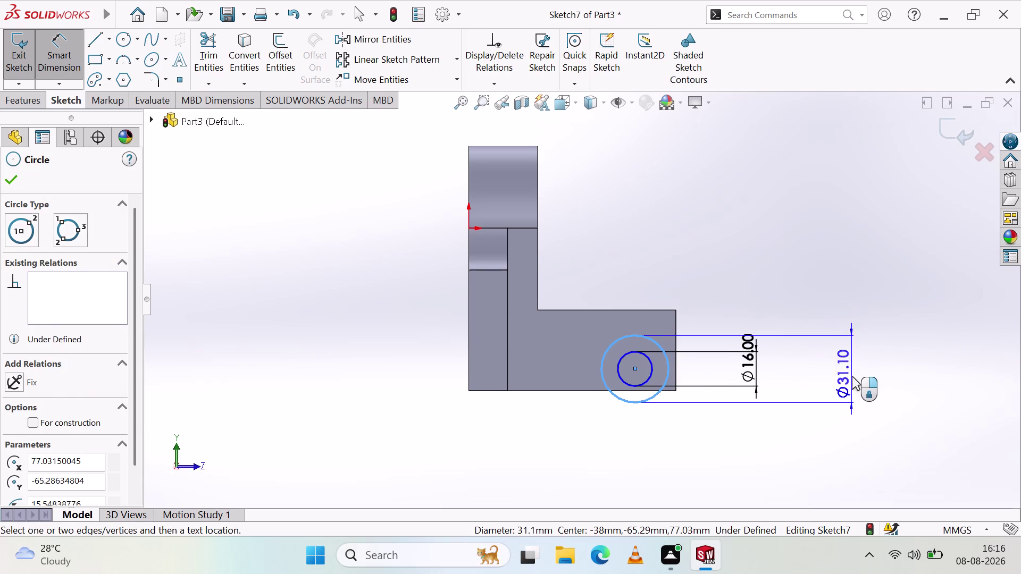
click(852, 377)
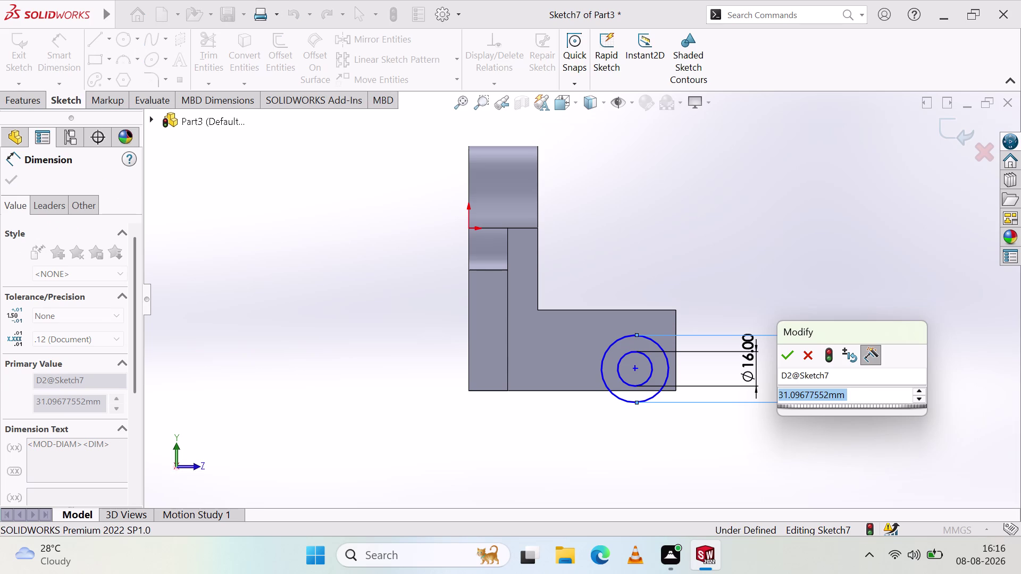
text(32)
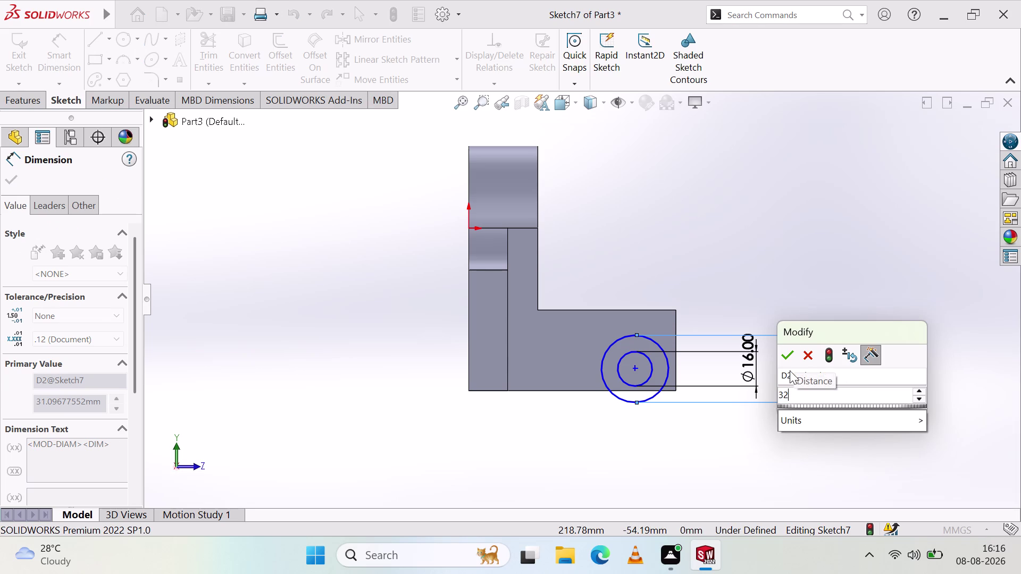
click(791, 358)
click(717, 450)
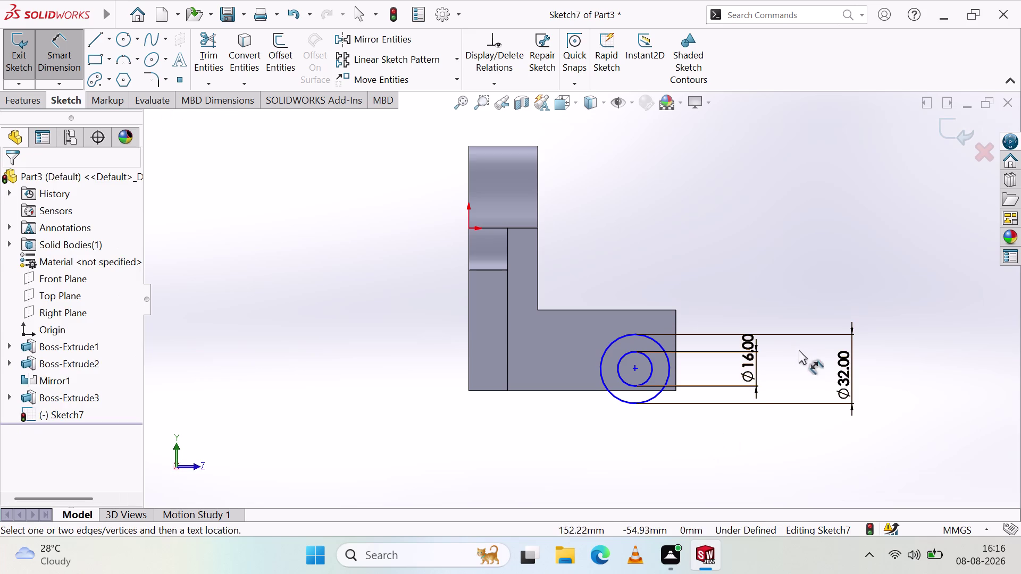
drag(746, 370, 767, 286)
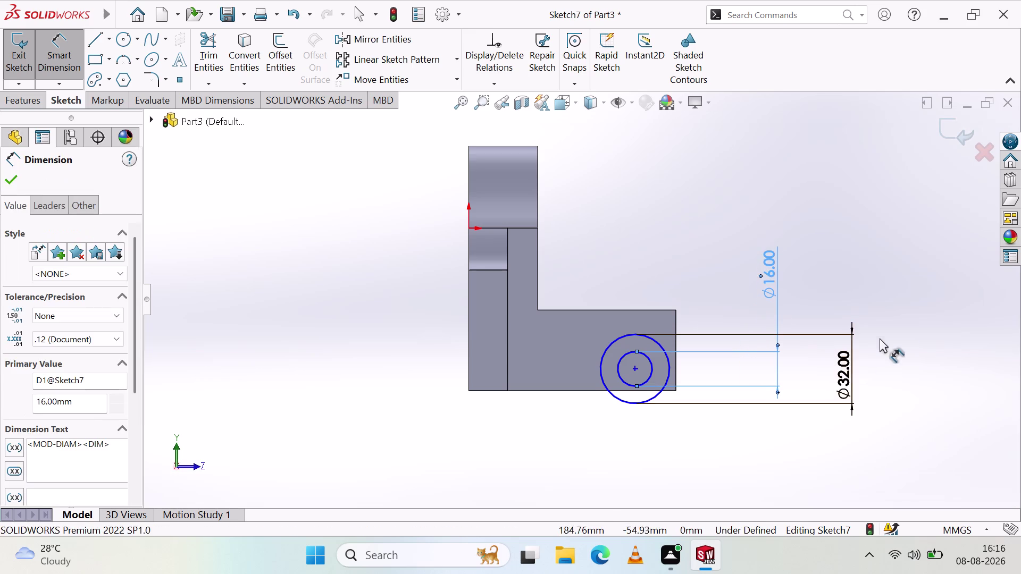
click(889, 330)
click(493, 429)
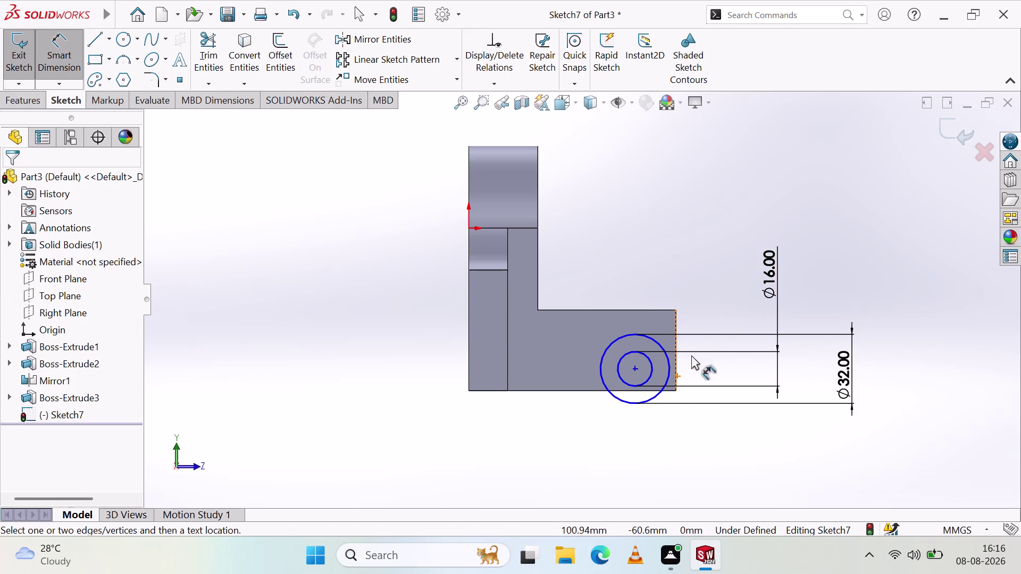
middle_drag(713, 350, 662, 363)
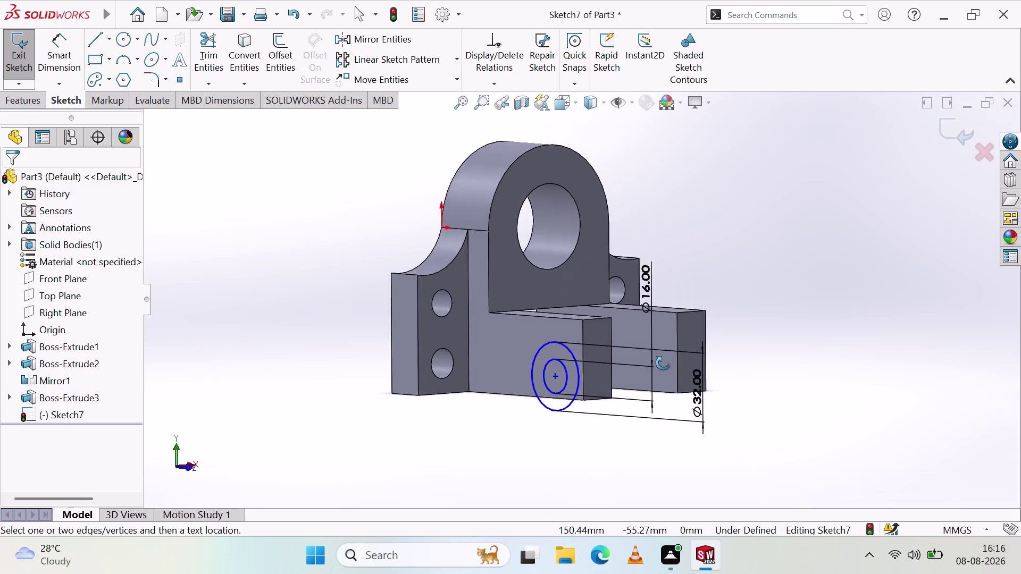
middle_drag(662, 363, 709, 363)
middle_click(710, 362)
middle_click(709, 363)
middle_click(710, 363)
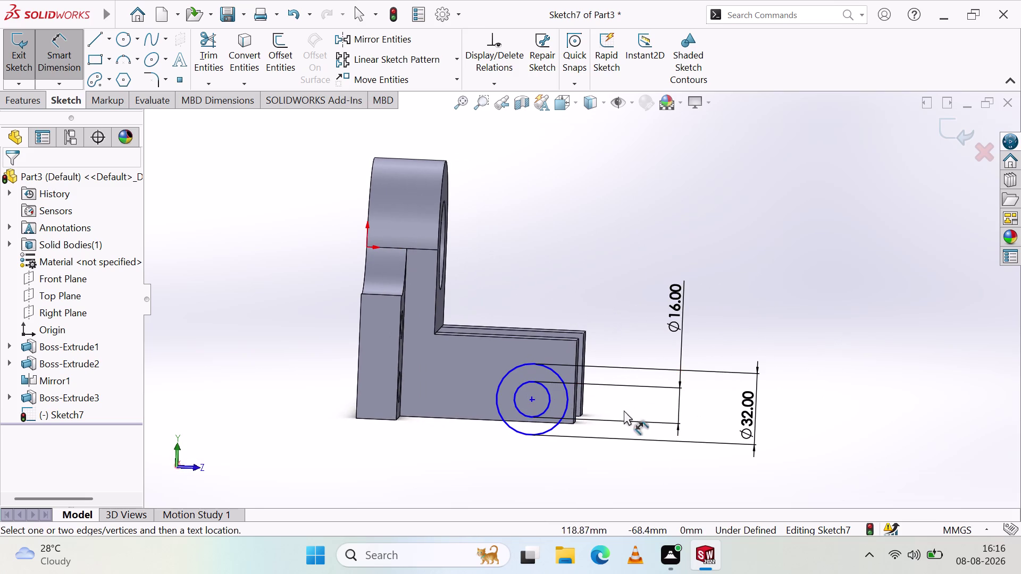
scroll(down, 3)
scroll(up, 3)
scroll(down, 3)
scroll(up, 3)
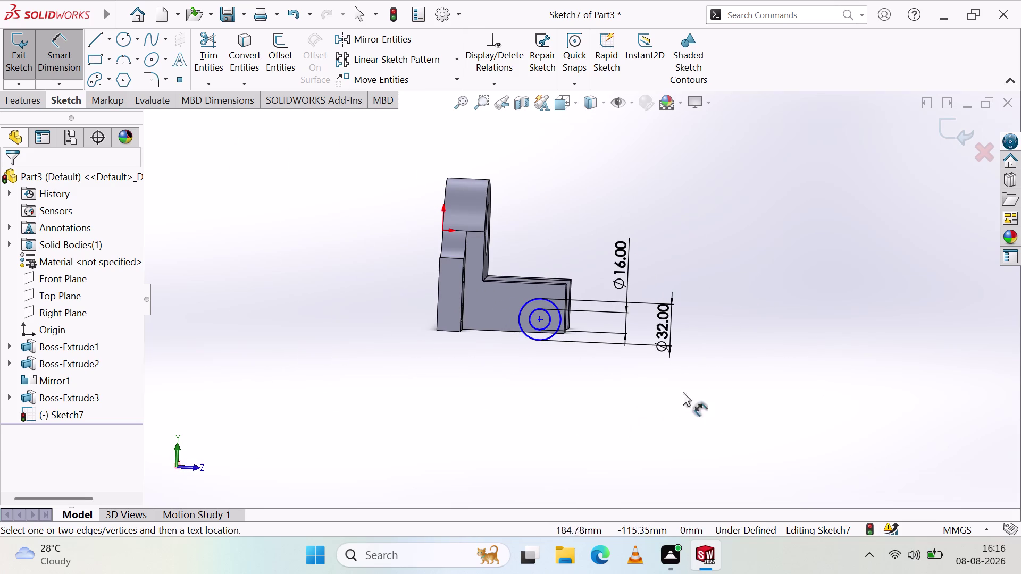
click(176, 445)
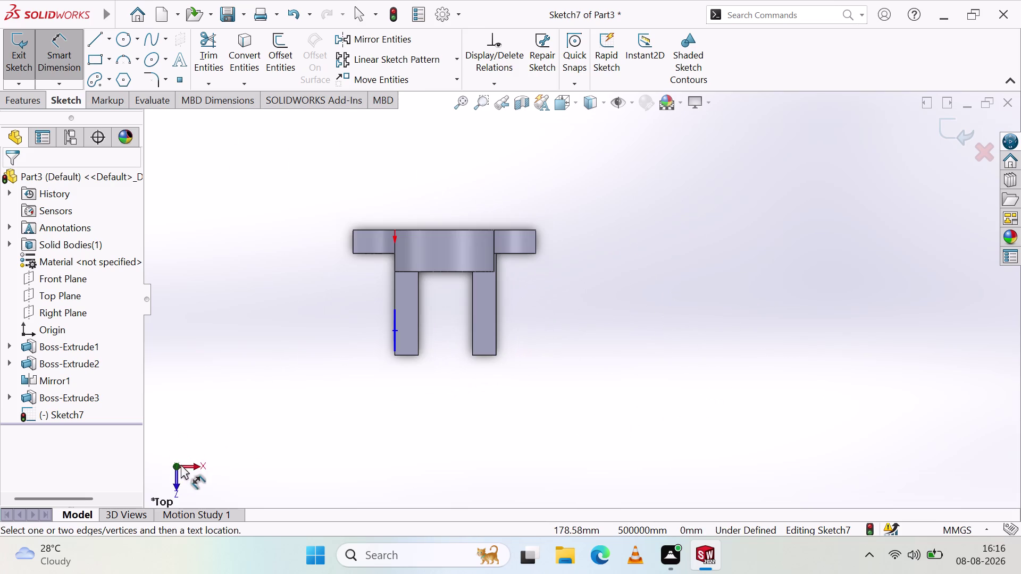
click(175, 464)
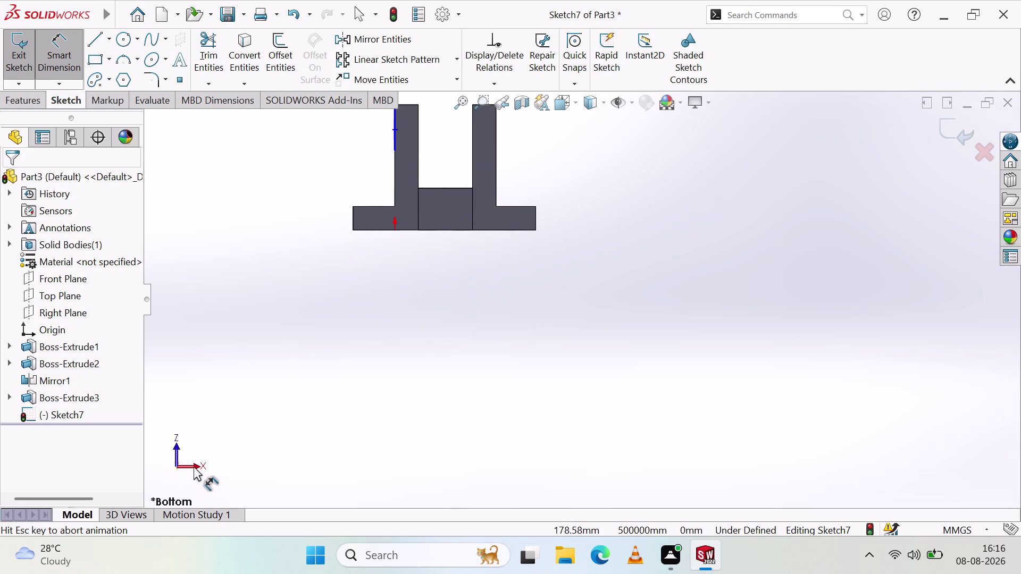
click(193, 466)
click(162, 465)
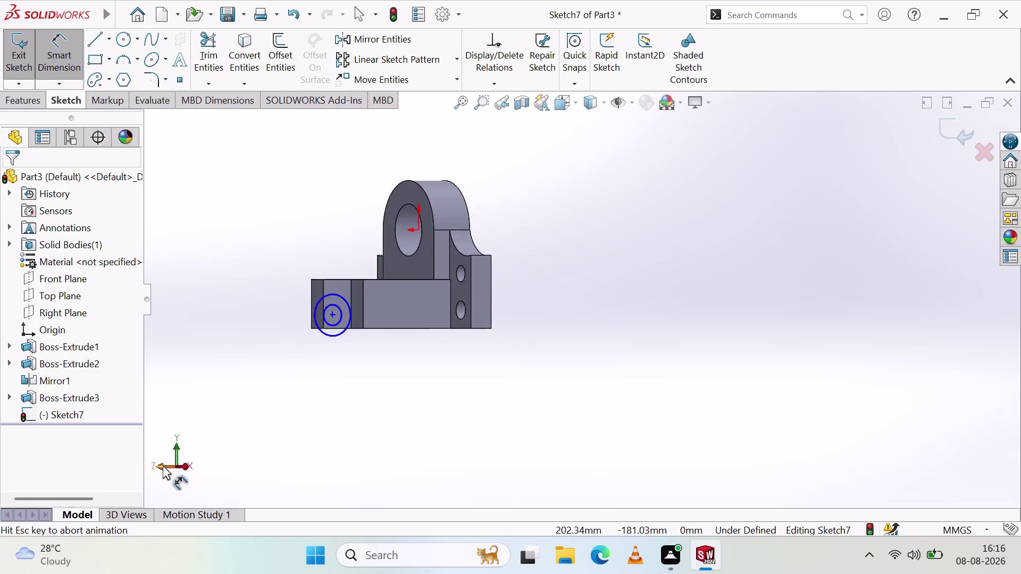
middle_drag(404, 409, 497, 424)
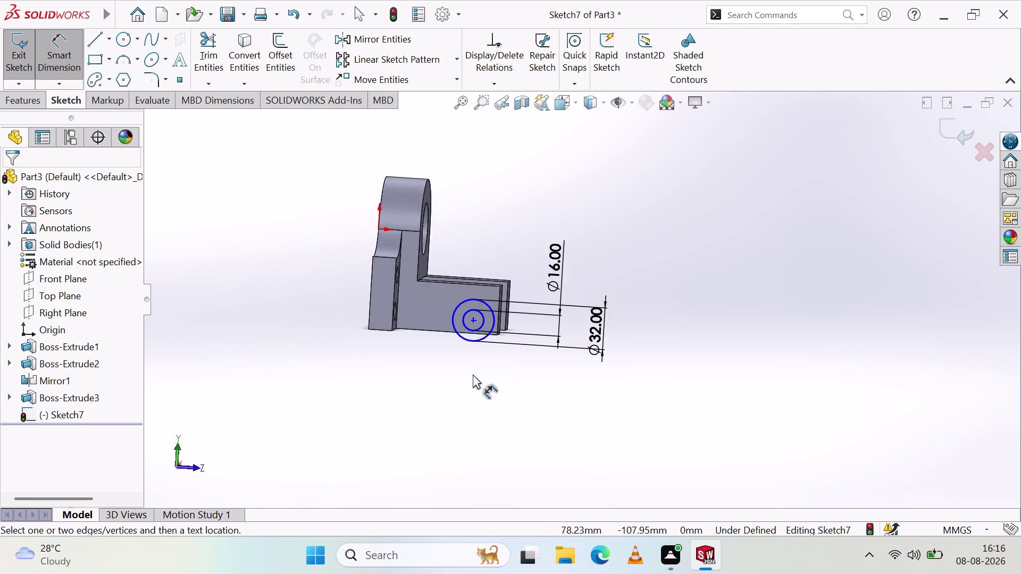
scroll(up, 3)
scroll(down, 3)
scroll(up, 3)
scroll(down, 3)
scroll(up, 3)
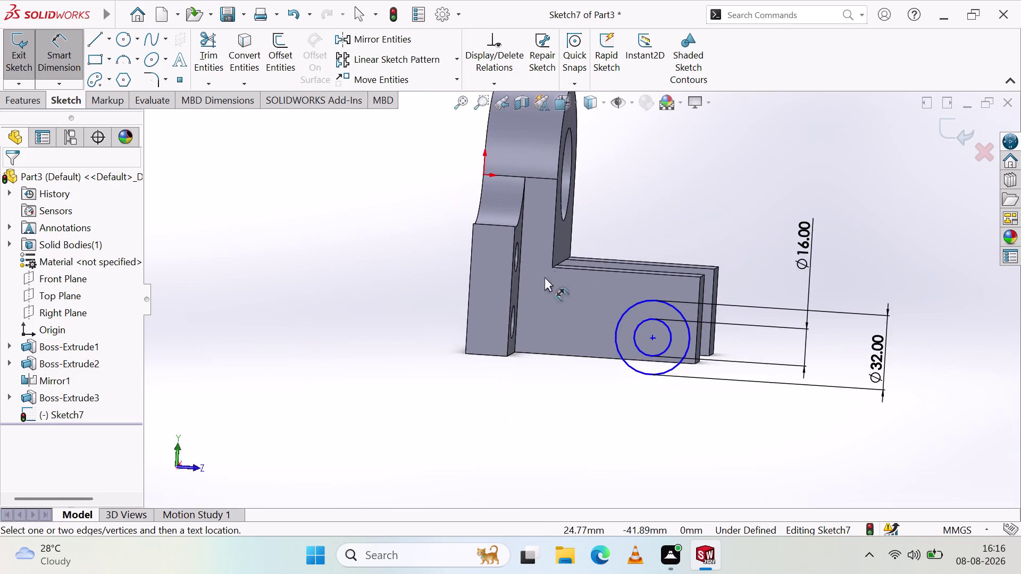
scroll(up, 3)
scroll(down, 3)
scroll(up, 3)
scroll(down, 3)
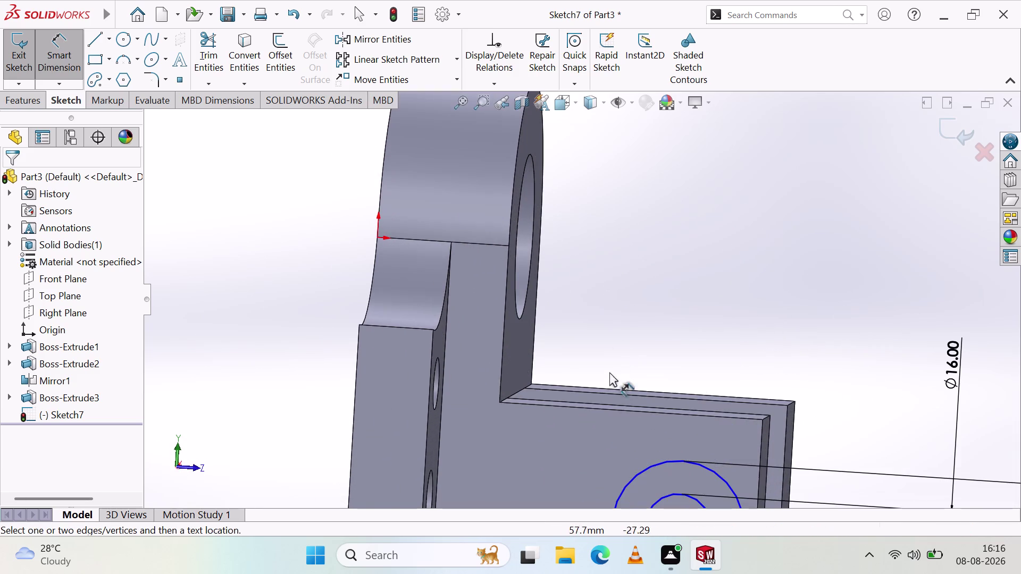
scroll(down, 3)
scroll(up, 3)
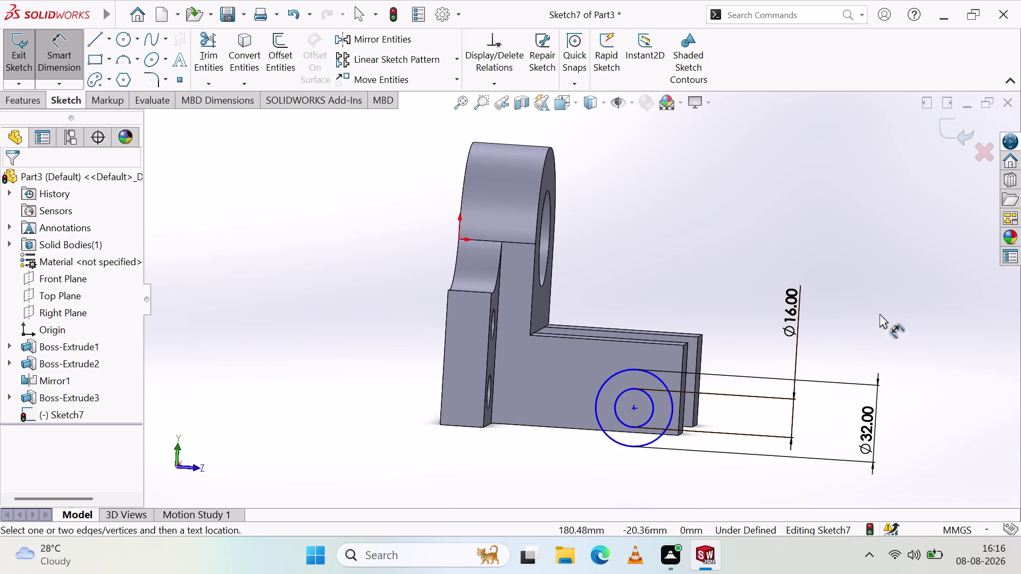
scroll(down, 3)
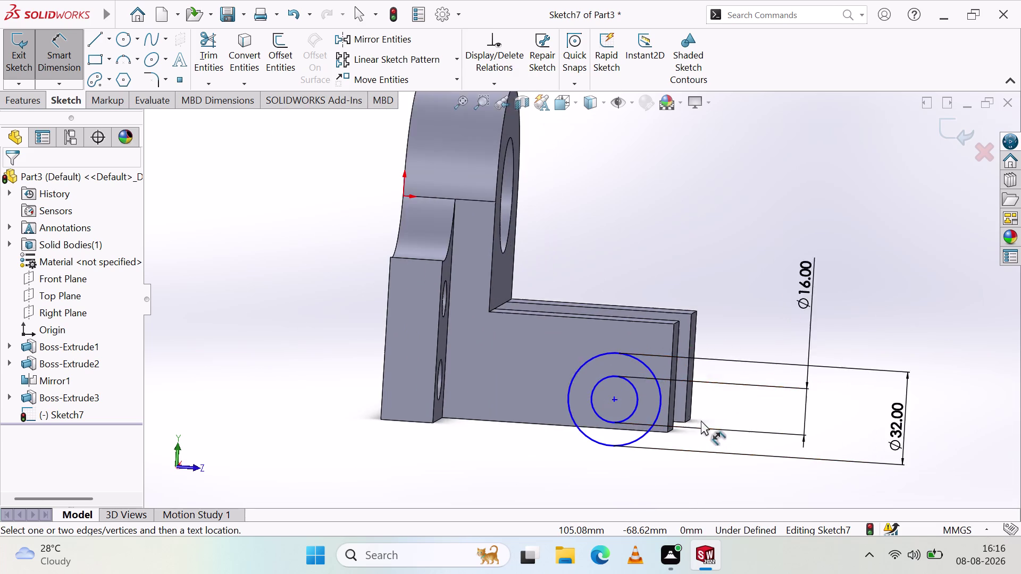
scroll(down, 3)
scroll(up, 3)
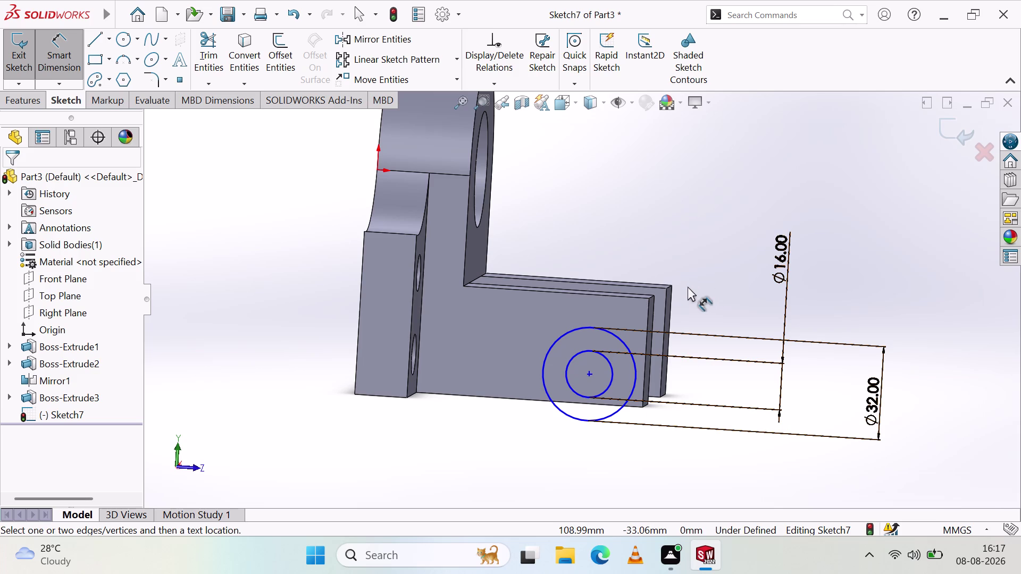
click(63, 51)
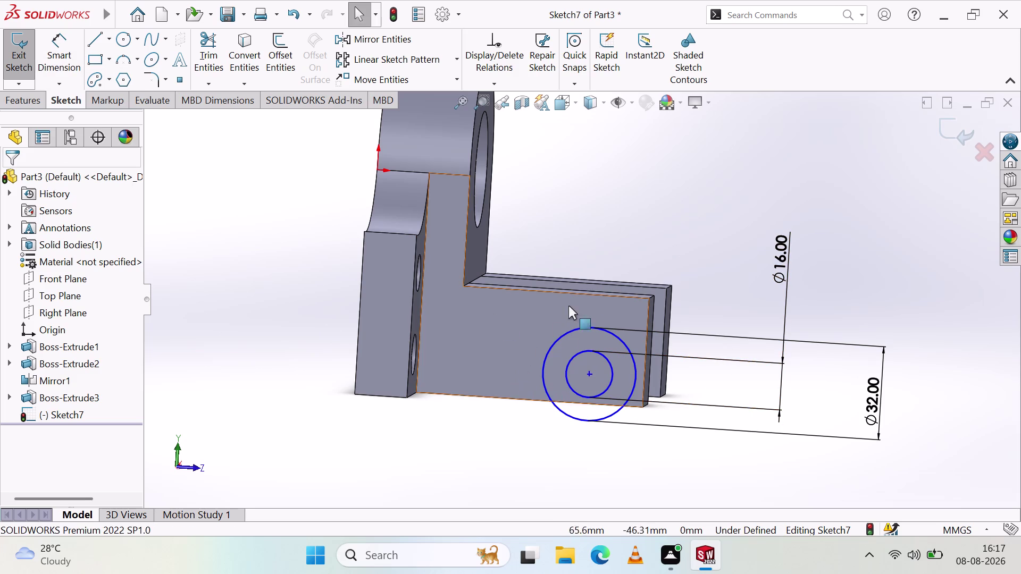
right_click(608, 271)
click(535, 228)
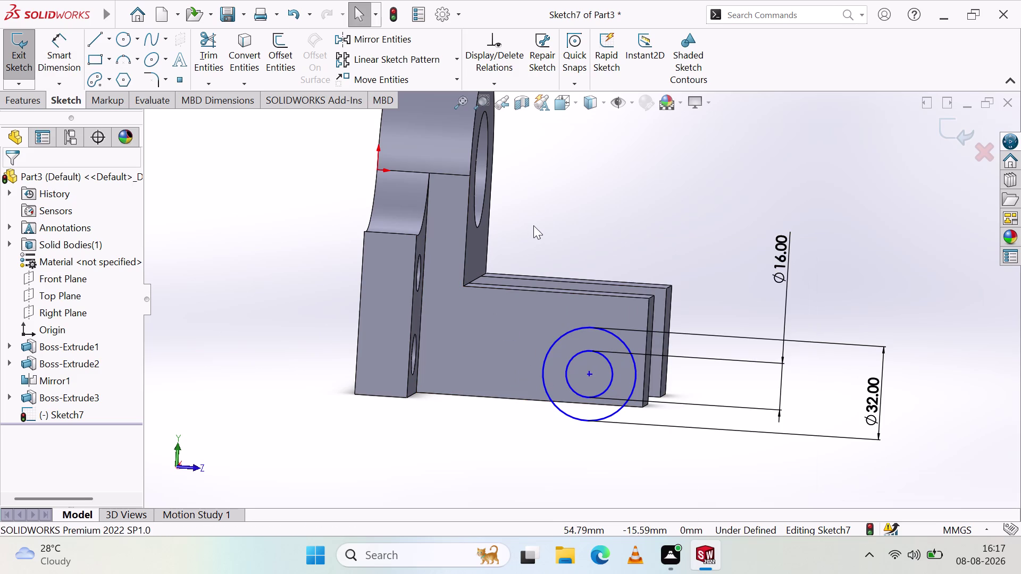
Undo the recent dimension edits and sketched circles in Sketch7.
key(ctrl+z)
key(ctrl+z)
key(ctrl+z)
key(ctrl+z)
key(ctrl+z)
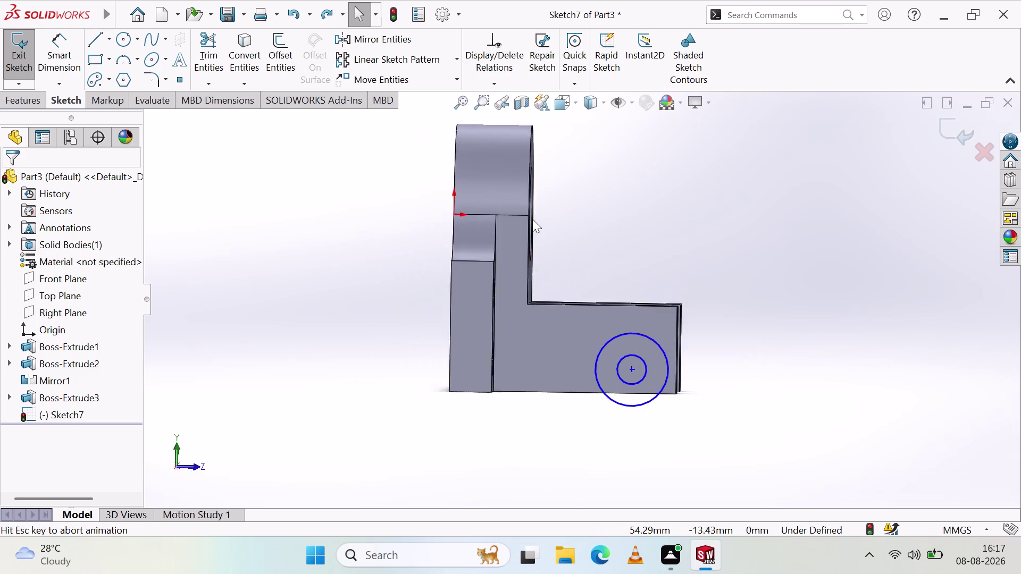
key(ctrl+z)
key(ctrl+z)
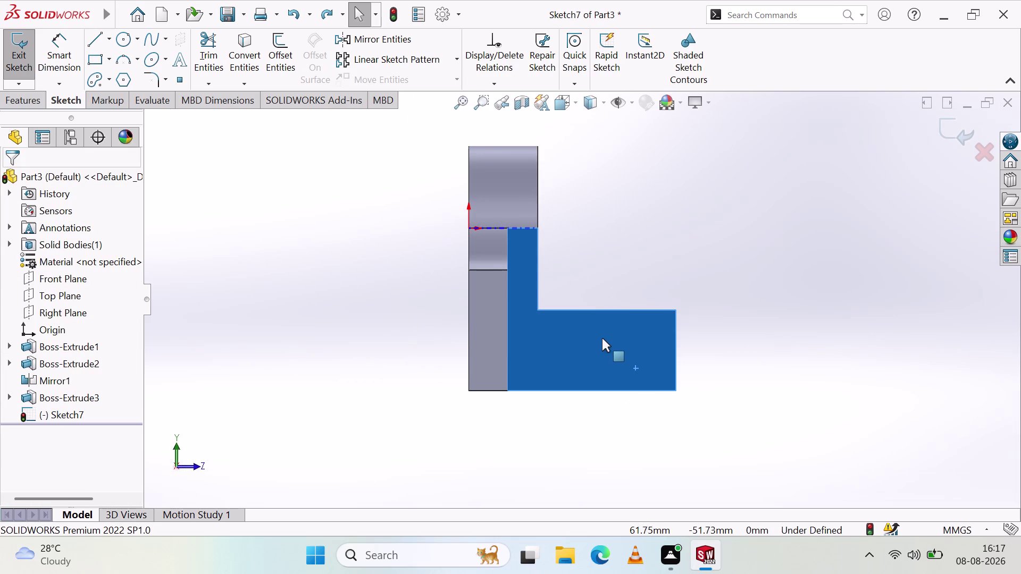
scroll(down, 3)
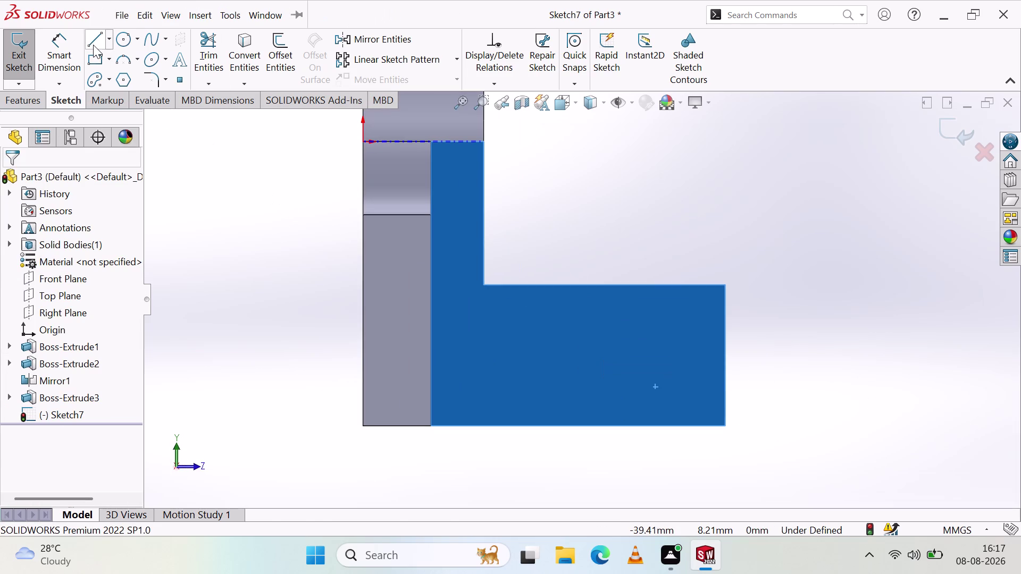
Draw a circle on the lower arm's foot and discard an extra stray circle.
click(123, 39)
click(654, 358)
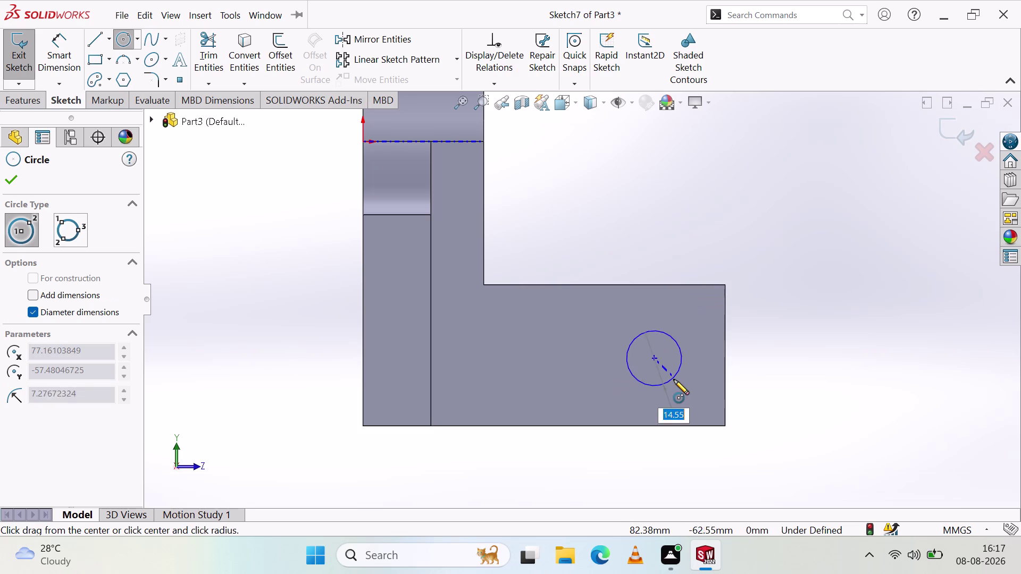
click(672, 381)
click(652, 357)
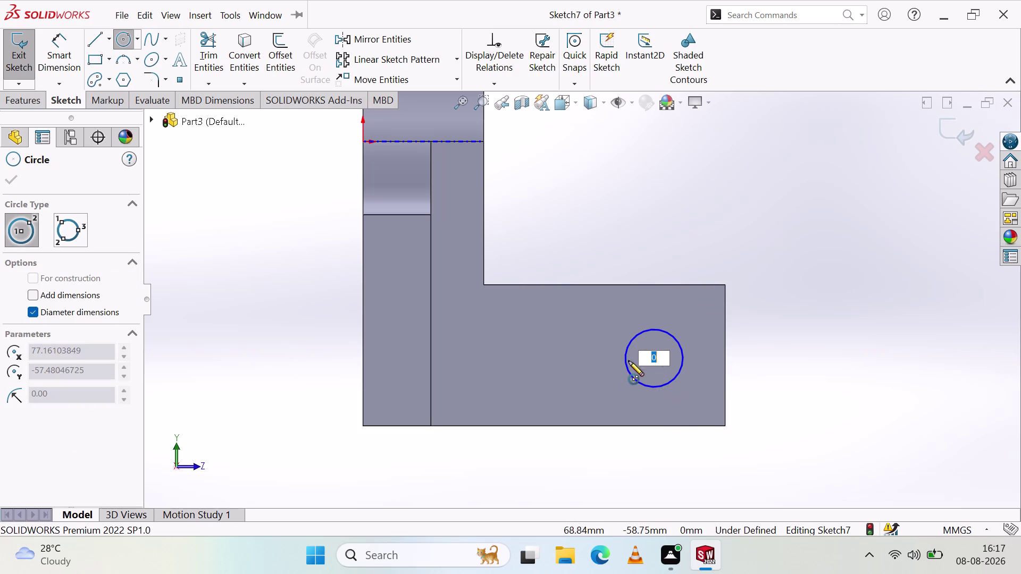
click(645, 385)
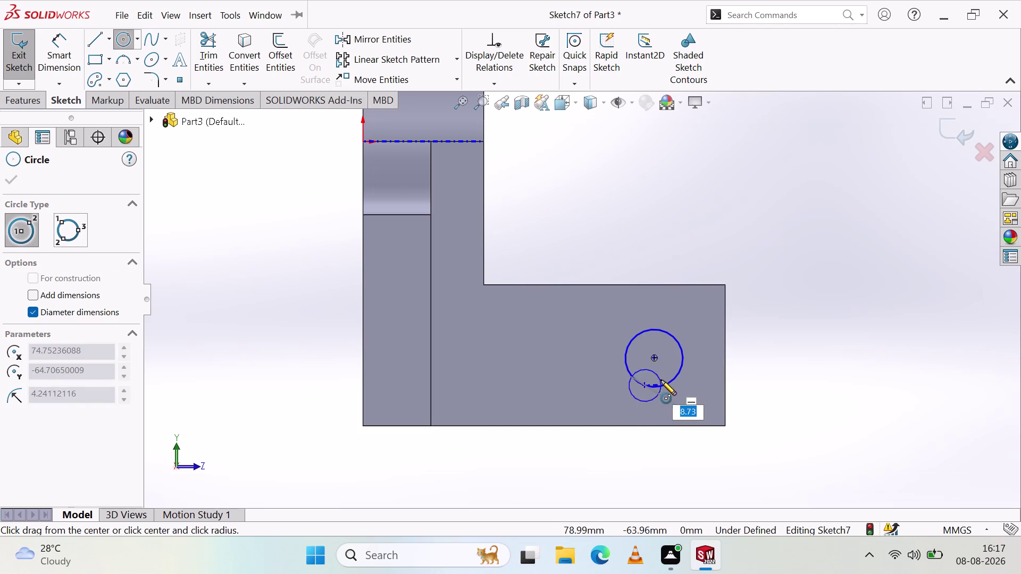
right_click(658, 390)
click(685, 402)
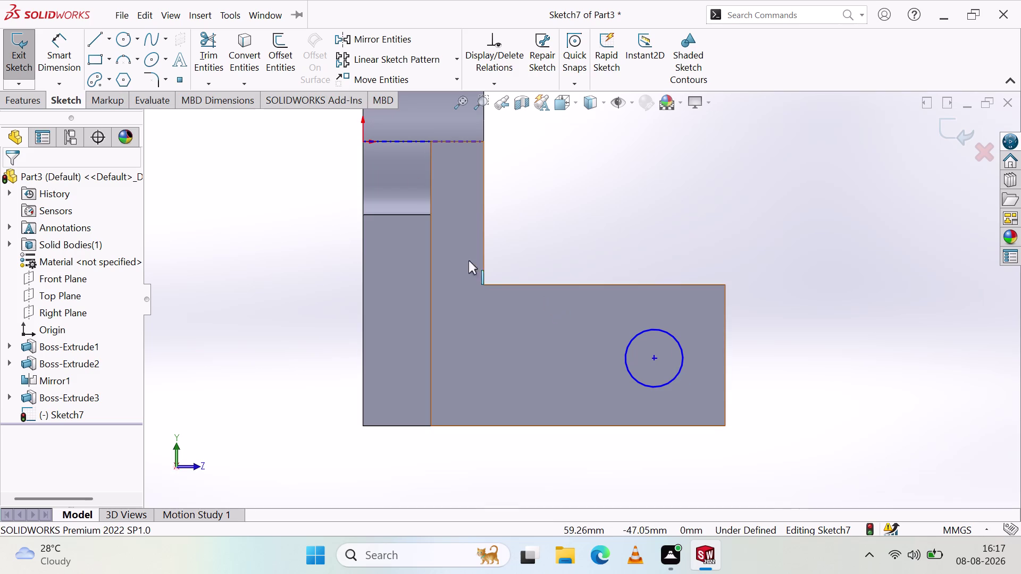
Draw a small circle and a larger circle on the same centre.
click(131, 47)
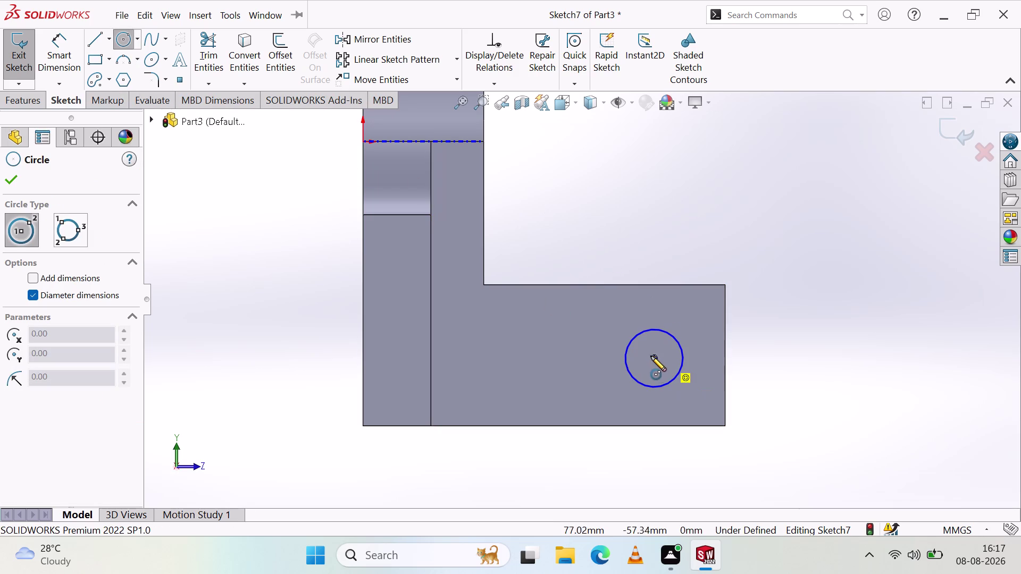
click(651, 359)
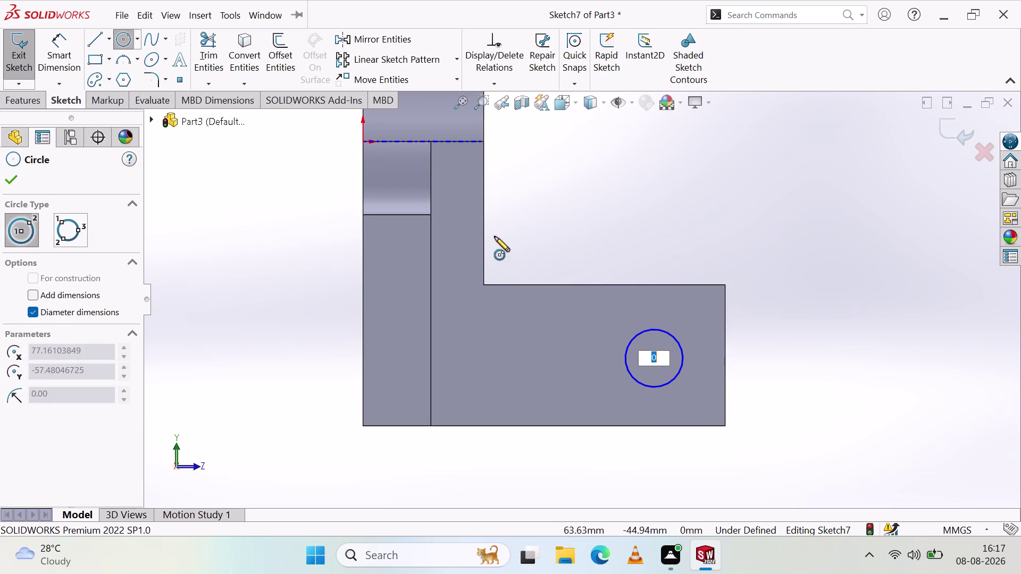
click(119, 38)
click(118, 47)
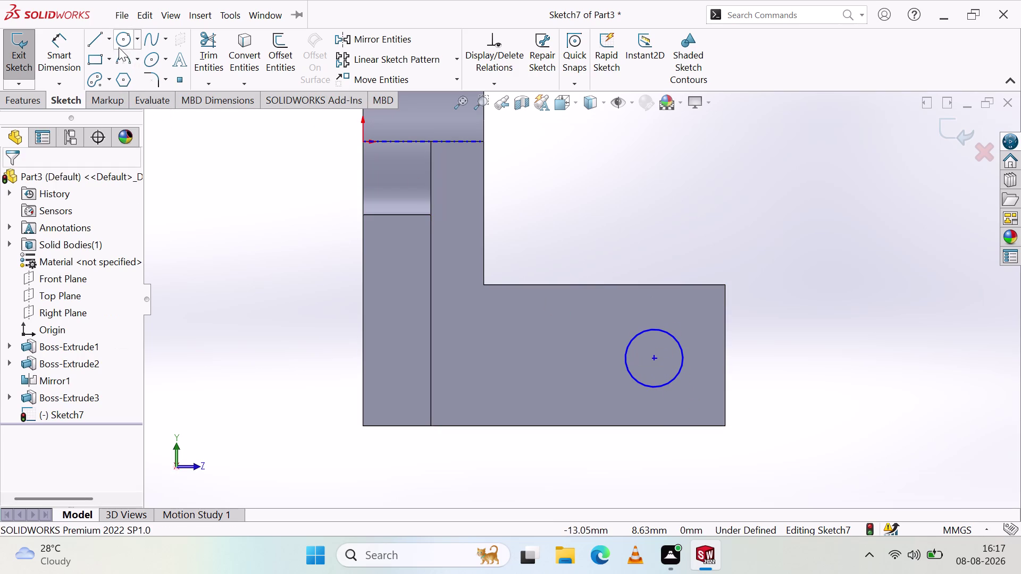
click(652, 355)
click(680, 402)
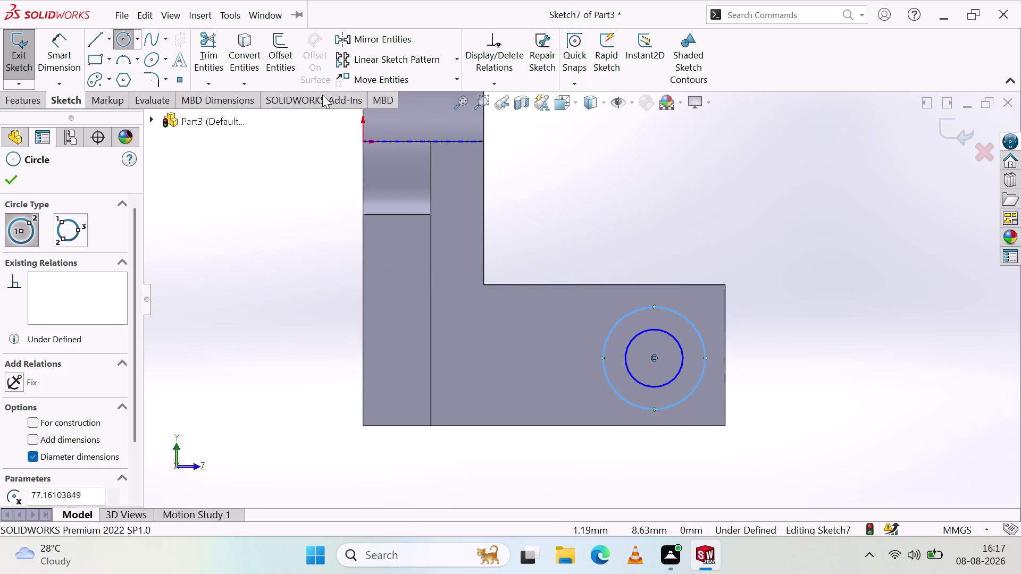
click(55, 46)
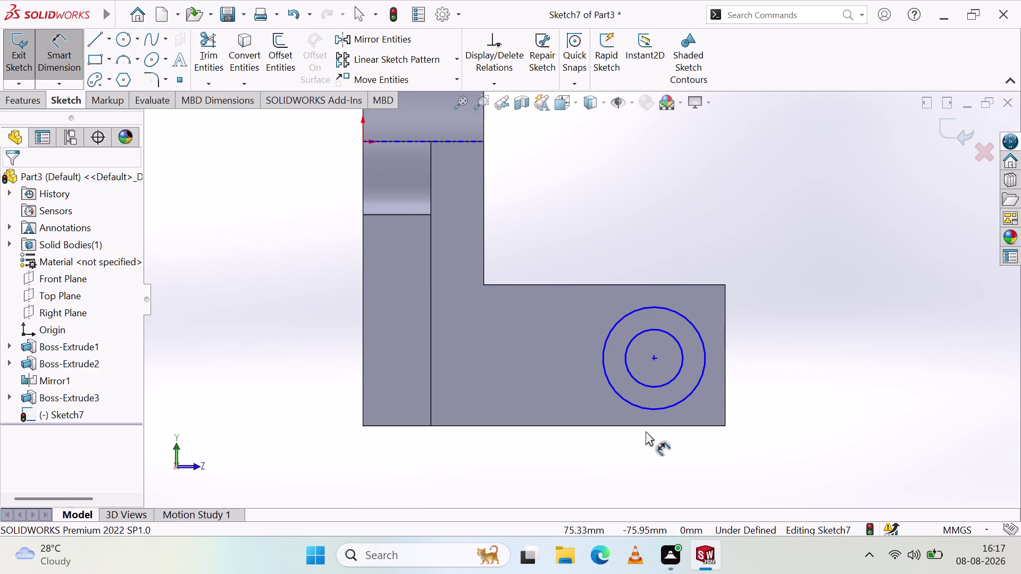
Place the circles' centre 16 mm above the bottom edge and set the outer diameter to 32 mm.
click(653, 427)
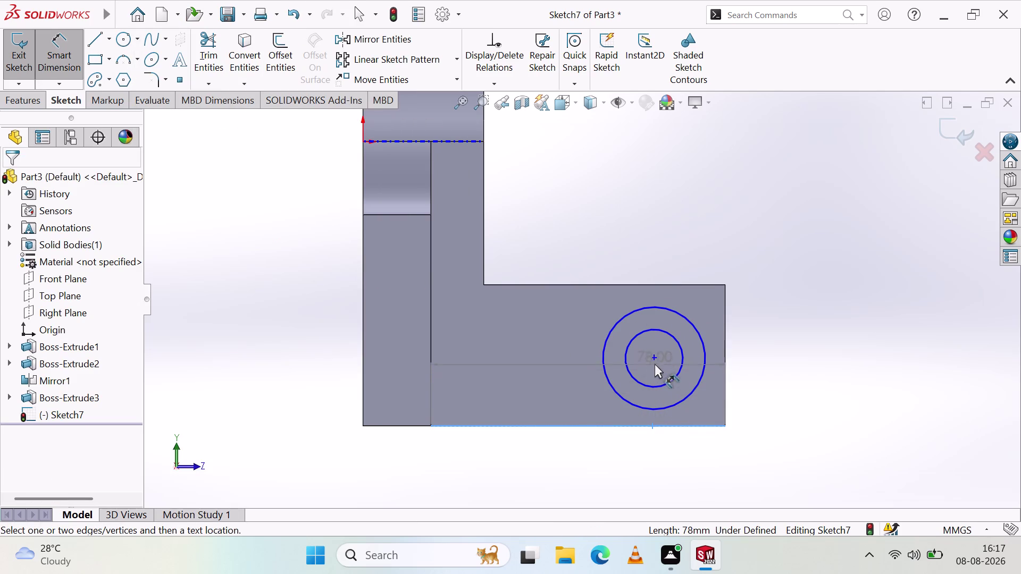
click(655, 359)
click(789, 372)
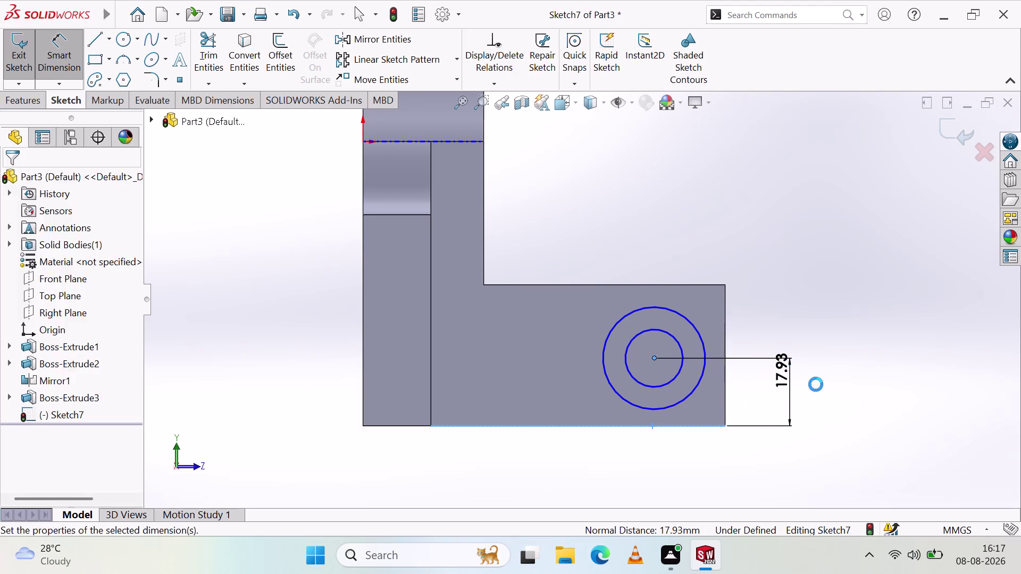
text(1)
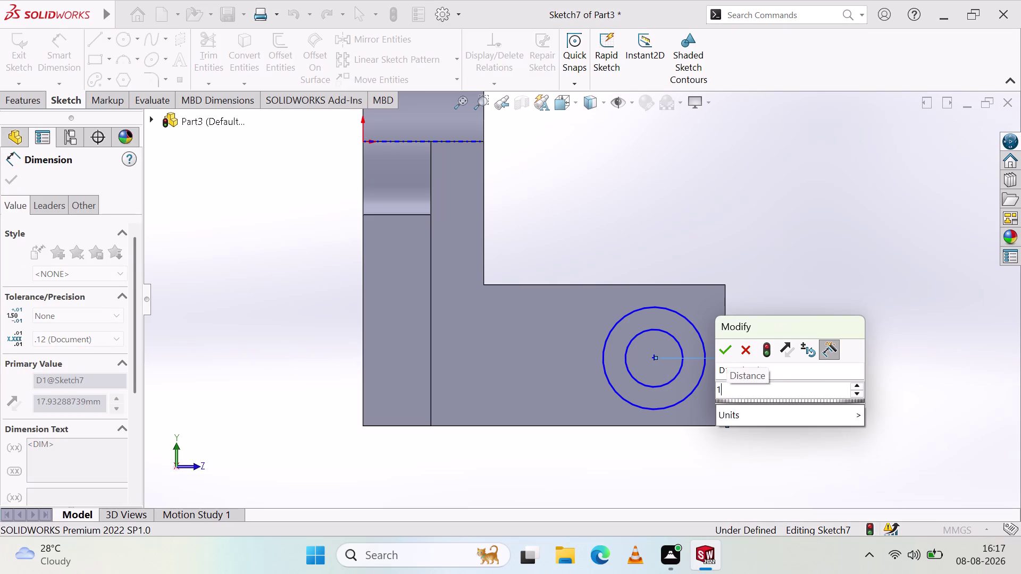
text(6)
key(Return)
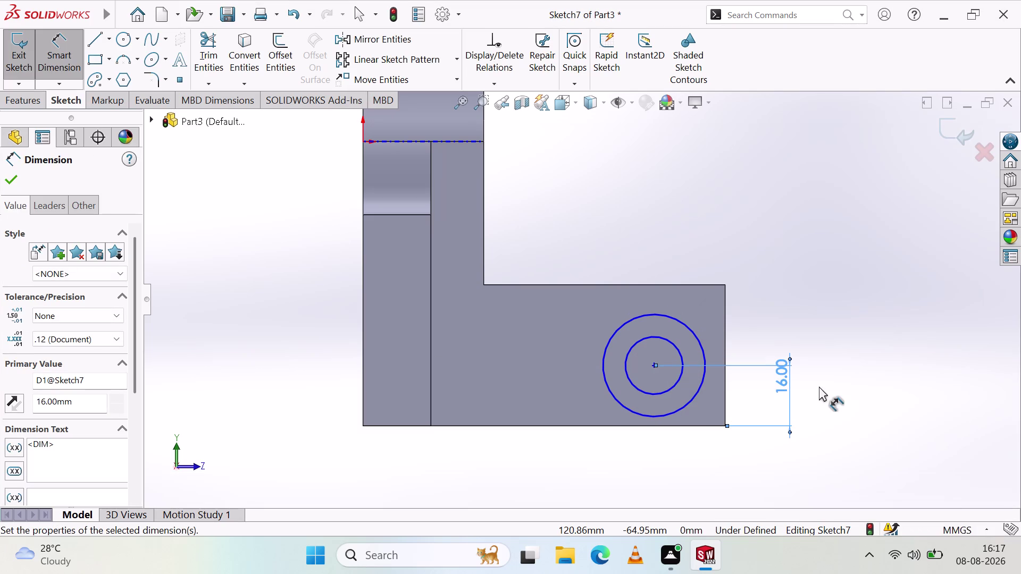
click(702, 348)
click(864, 305)
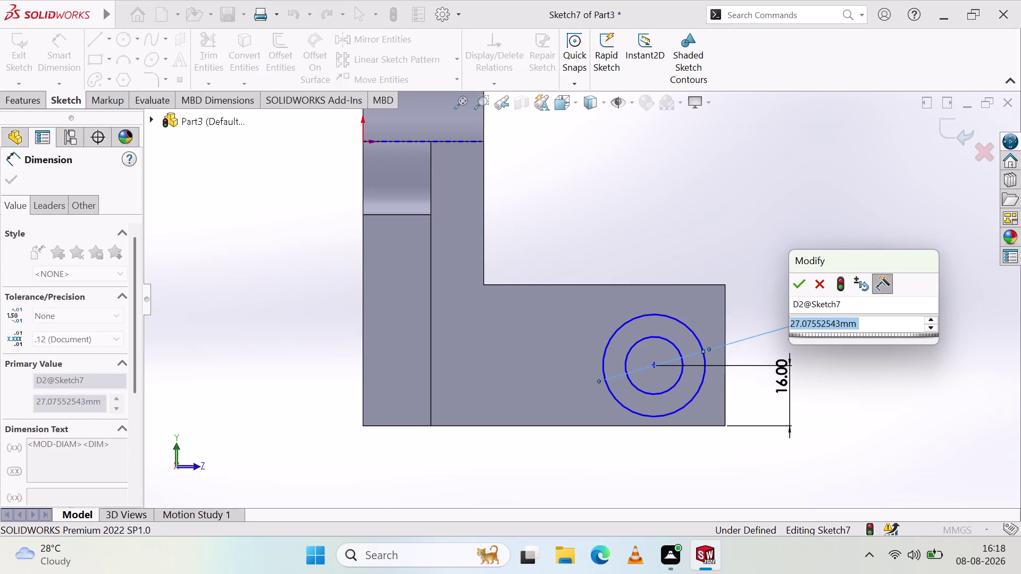
text(3)
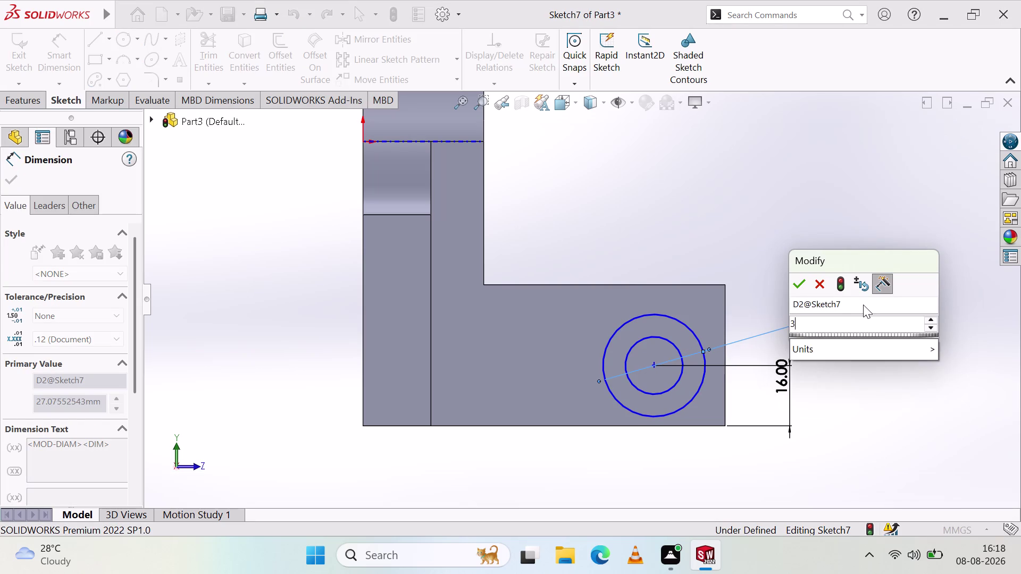
text(2)
key(Return)
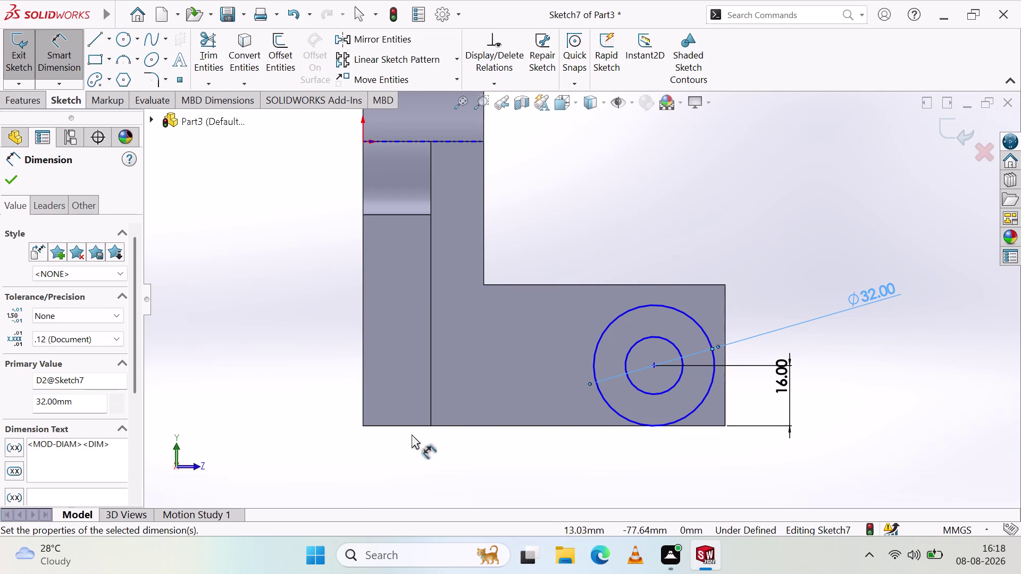
Place the centre 80 mm from the left edge and set the inner diameter to 16 mm.
click(362, 424)
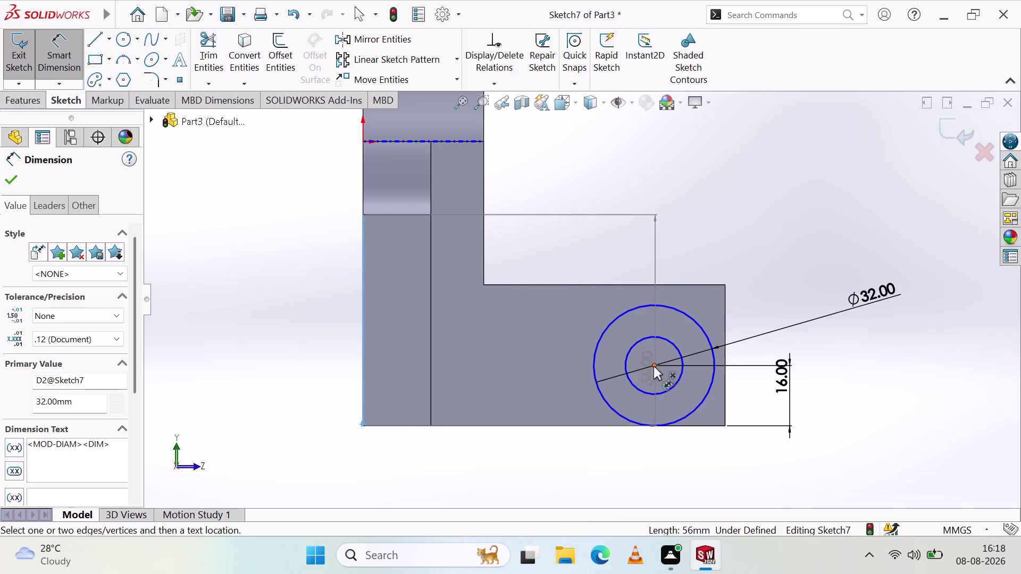
click(654, 363)
click(639, 471)
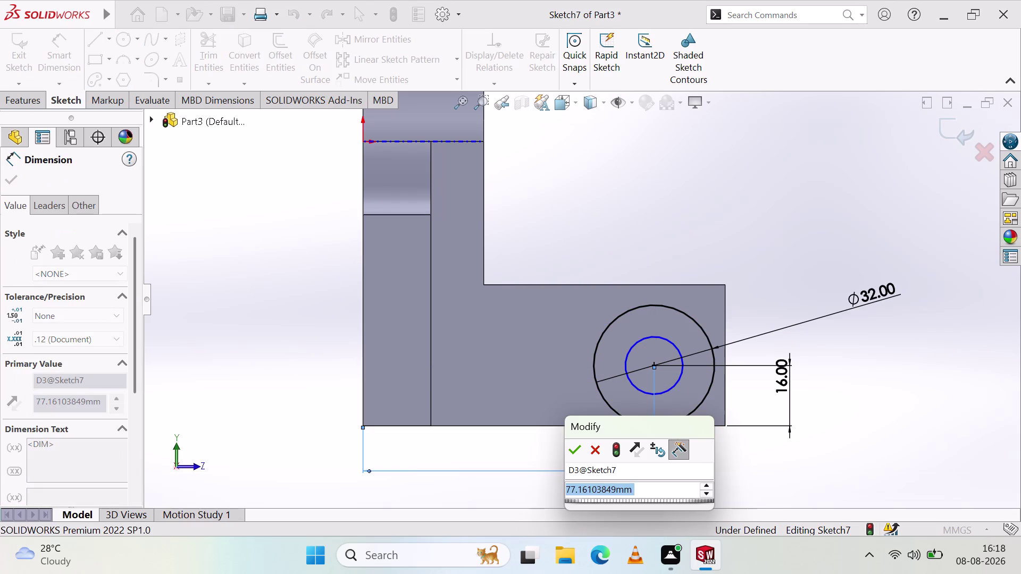
text(80)
key(Return)
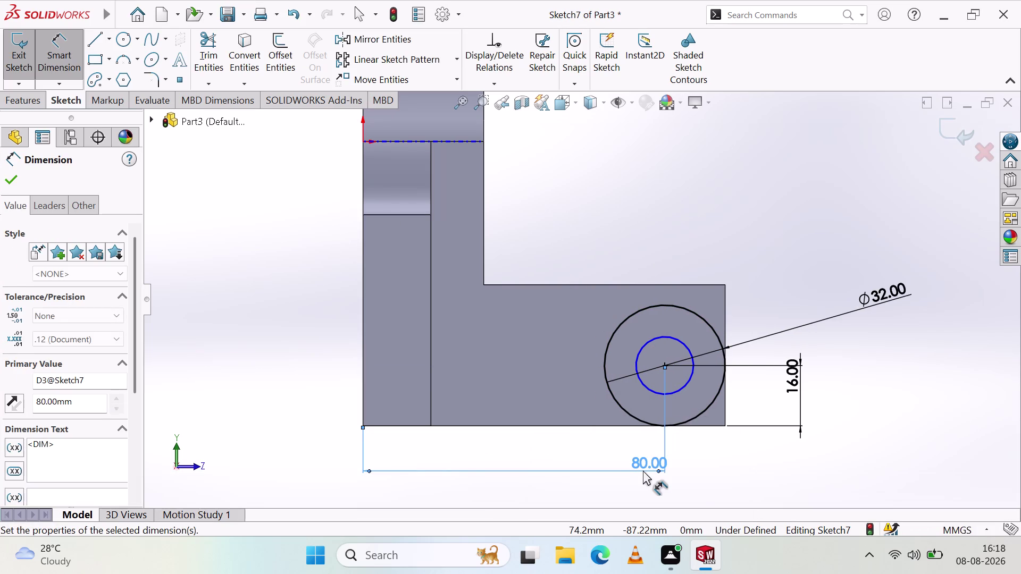
scroll(up, 3)
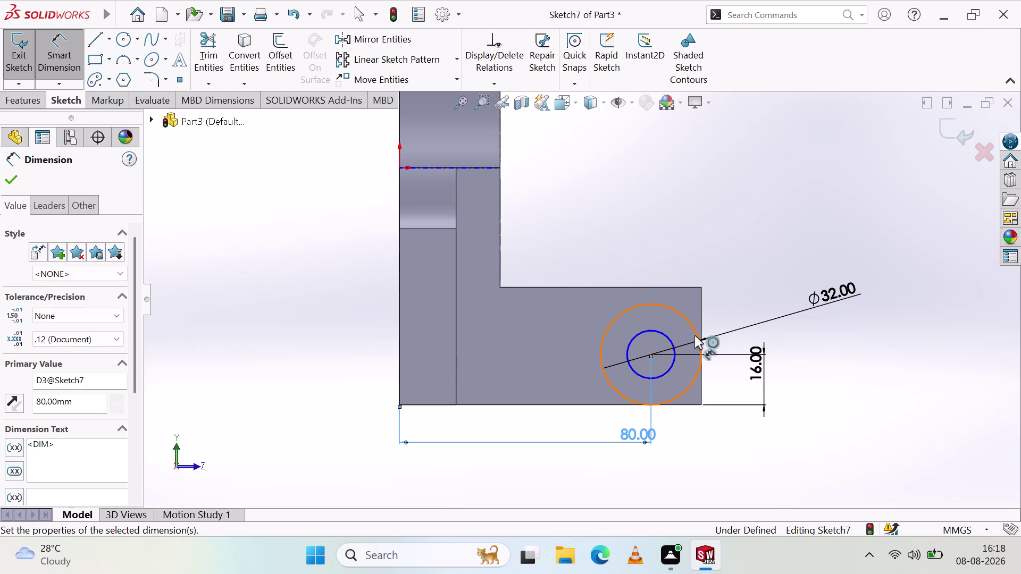
click(659, 334)
click(821, 222)
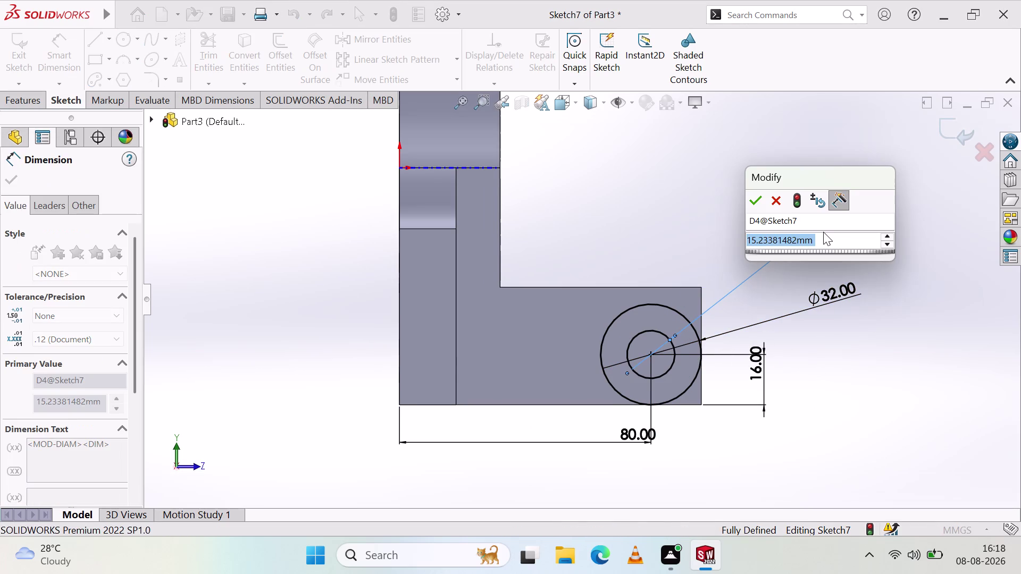
text(16)
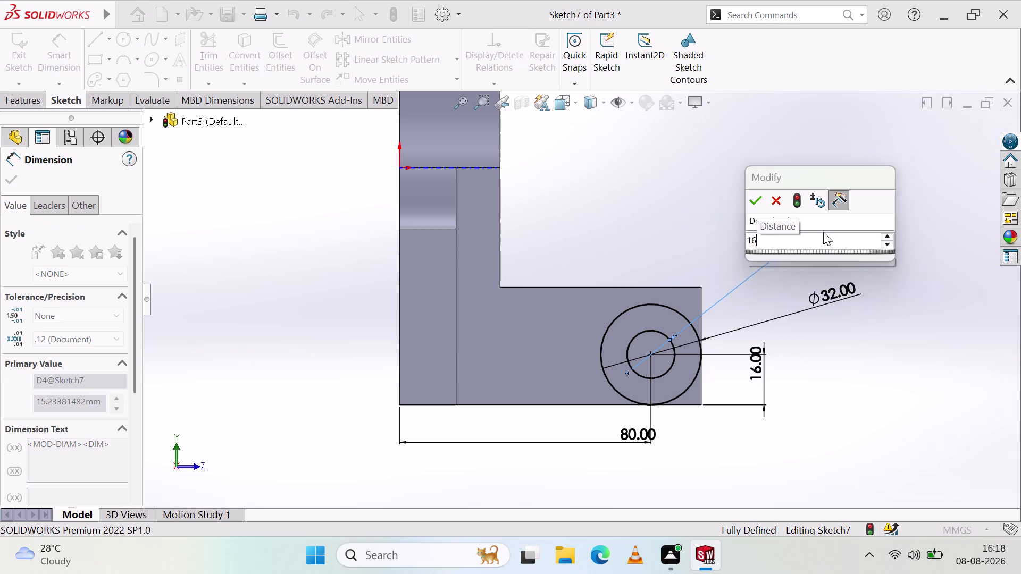
key(Return)
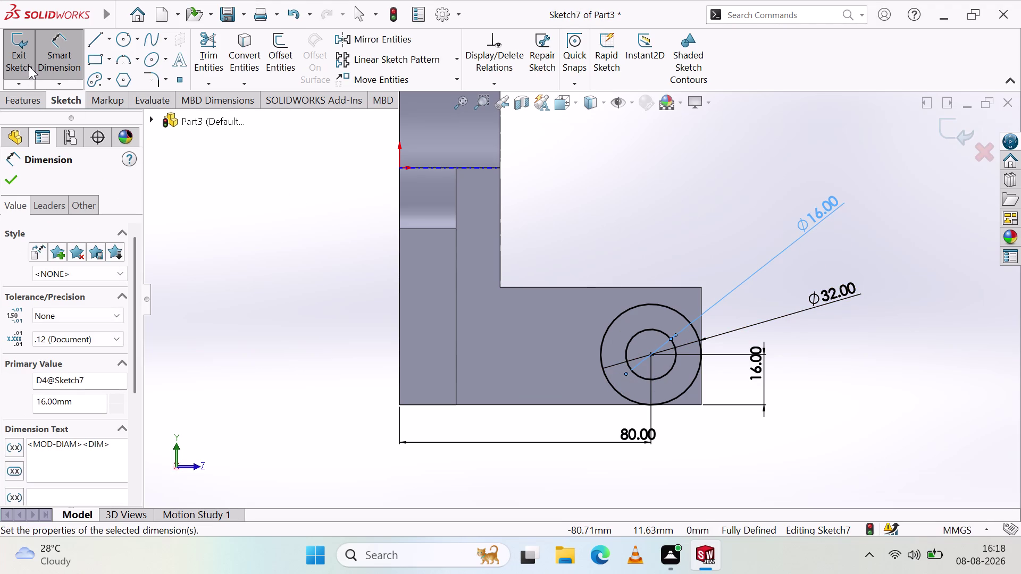
click(98, 39)
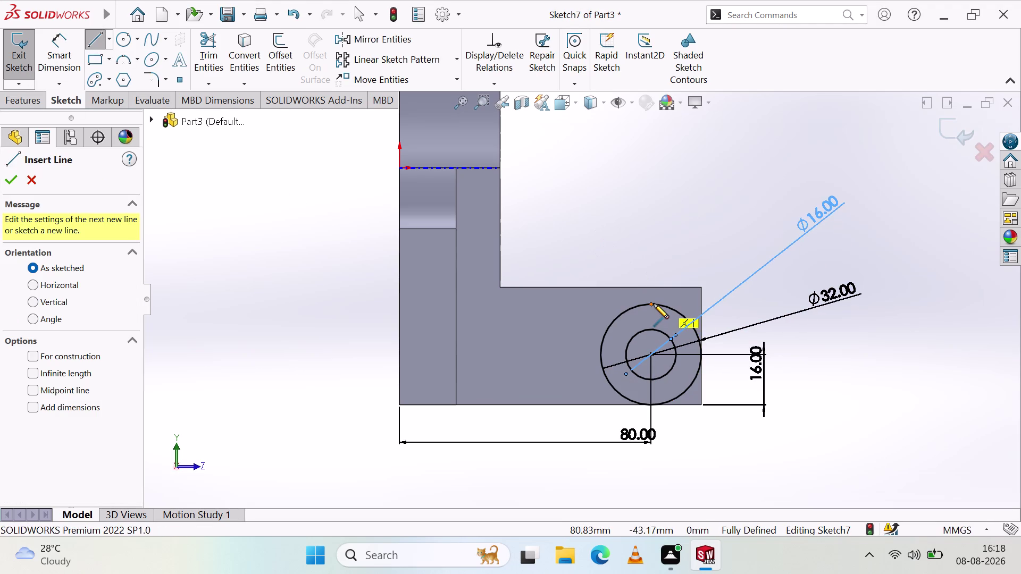
Draw a sloping line from the top of the Ø32 circle to the step's inner corner.
click(651, 304)
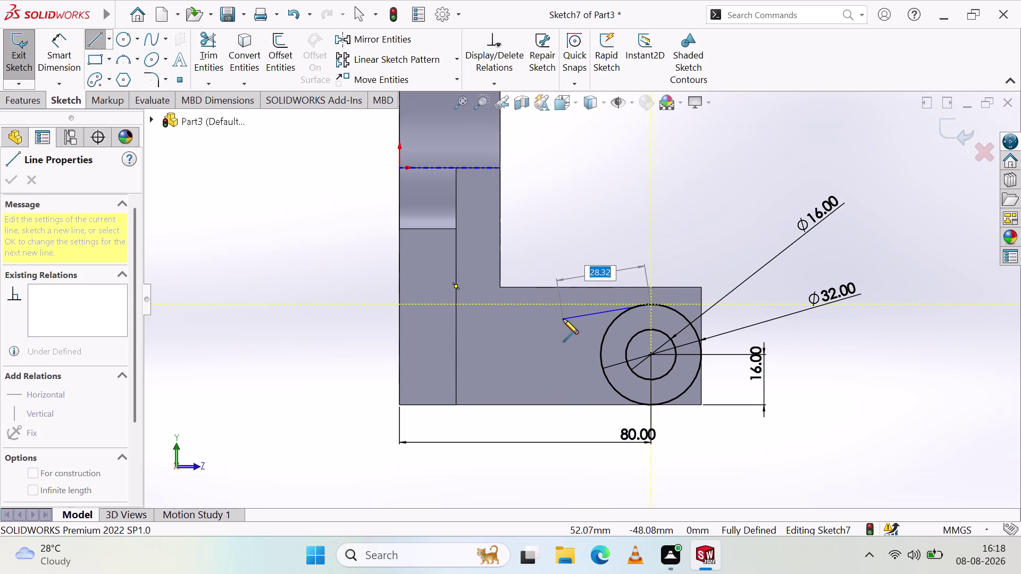
click(500, 289)
key(Escape)
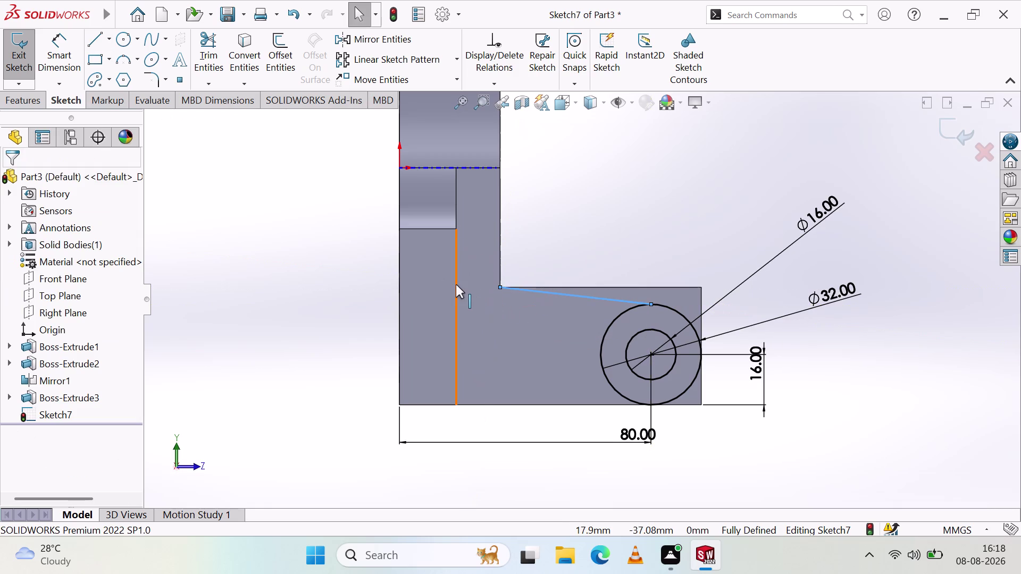
middle_drag(673, 229, 647, 271)
scroll(down, 3)
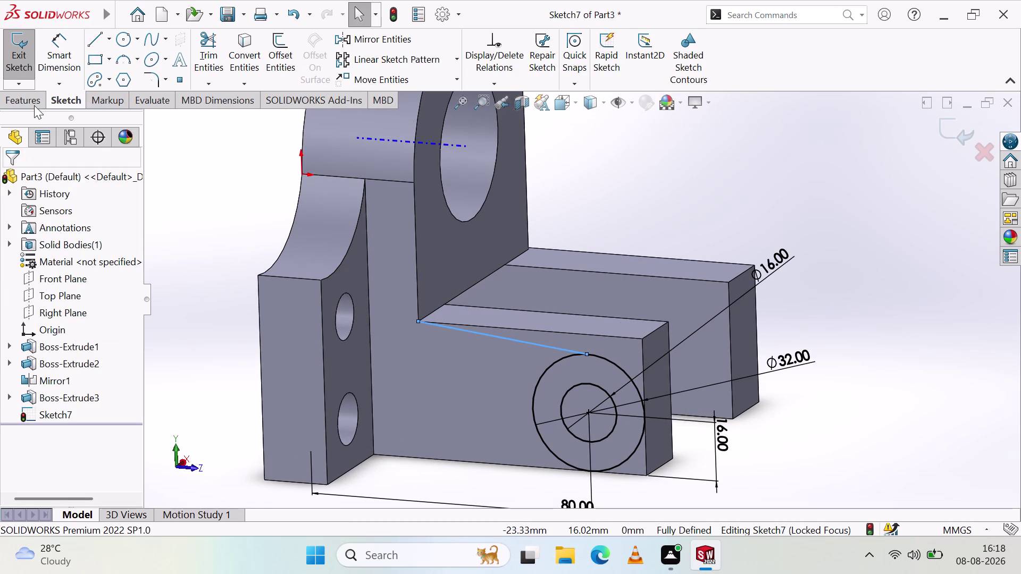
Try a through-all cut on two sketch regions, then undo it because no hole formed.
click(32, 97)
click(215, 46)
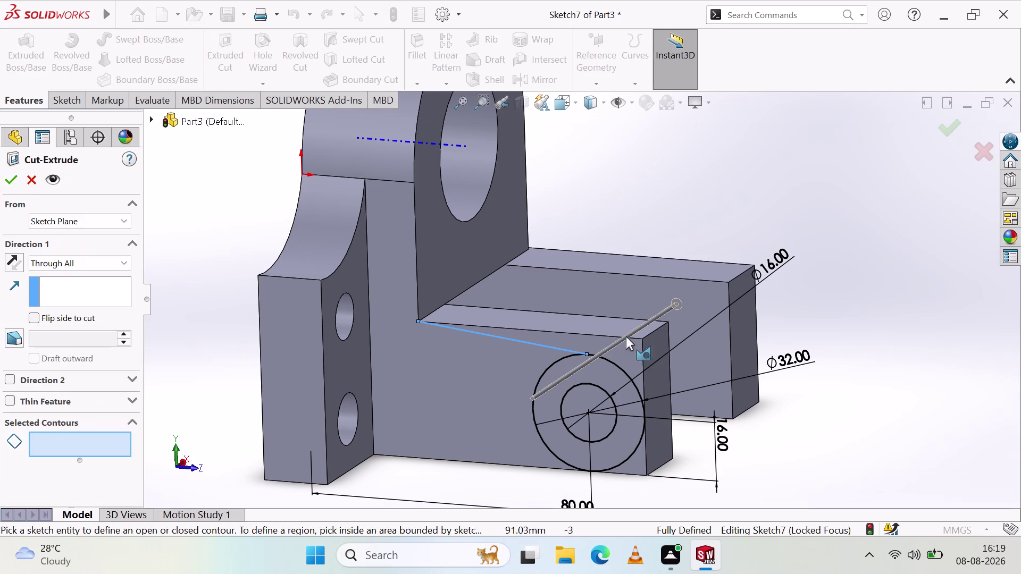
click(619, 356)
click(634, 461)
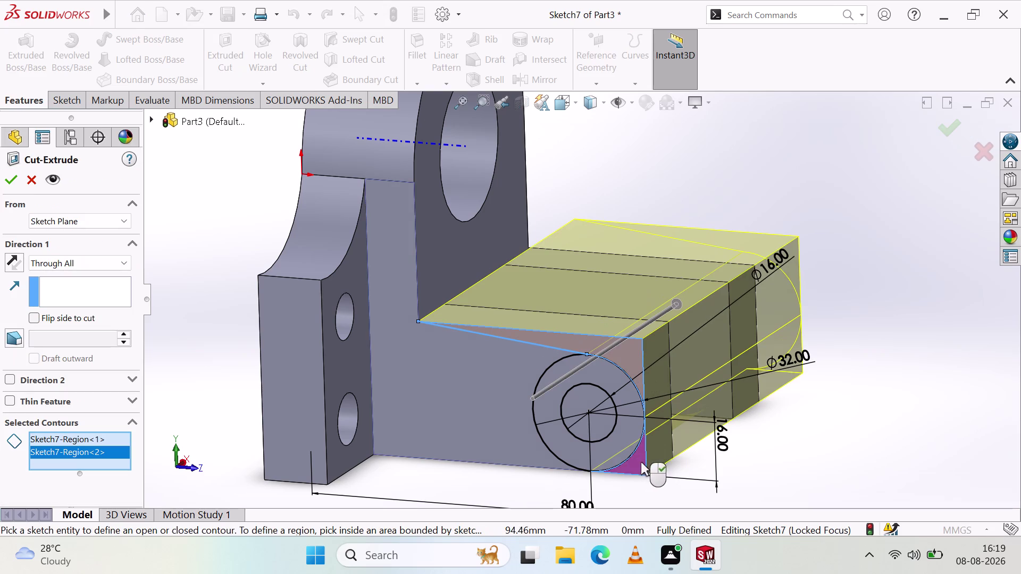
click(10, 178)
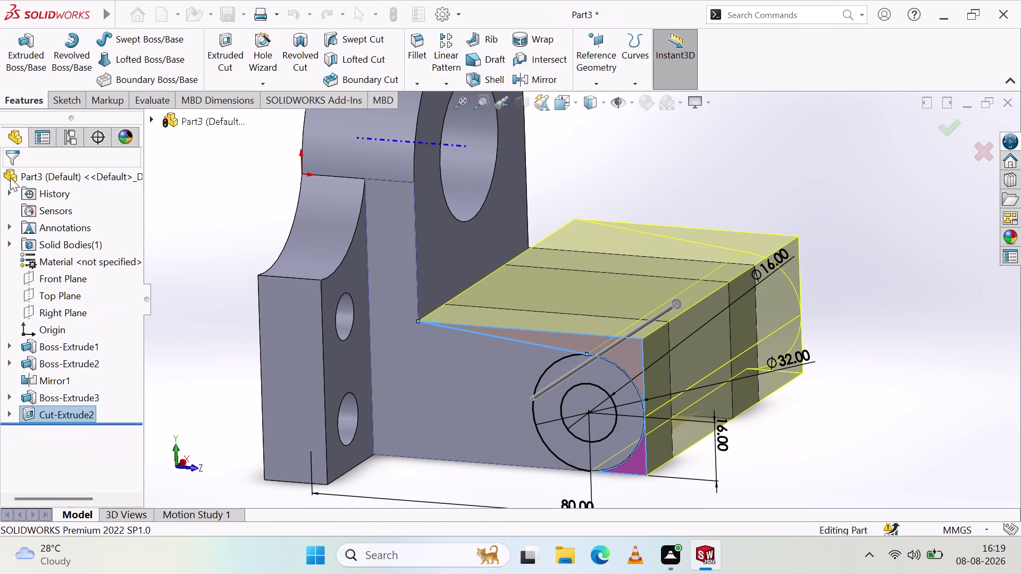
middle_drag(775, 246, 768, 250)
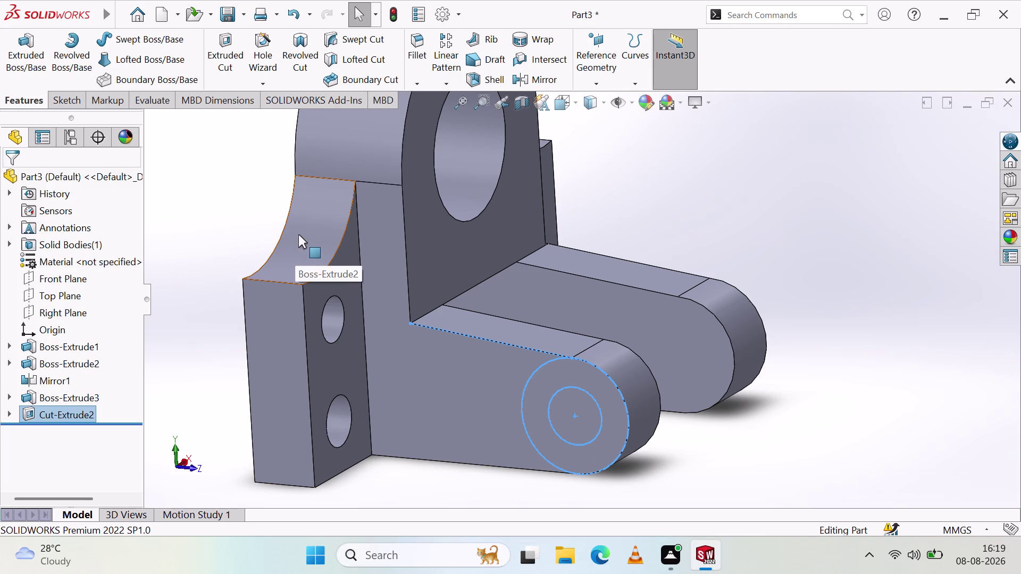
key(ctrl+z)
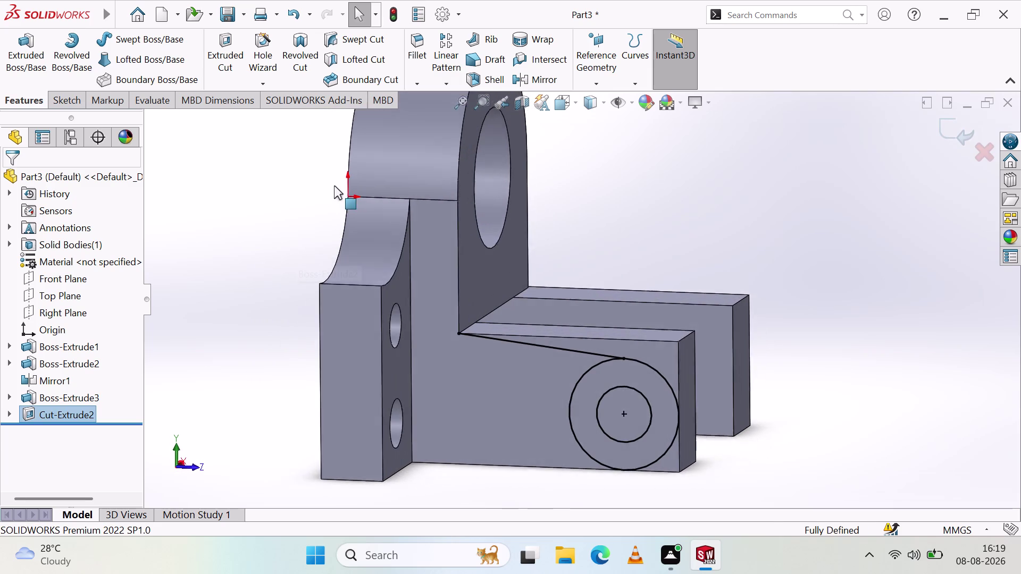
Cut through all on the ring, rounded-end and inner-circle regions to form the Ø16 holes.
click(35, 101)
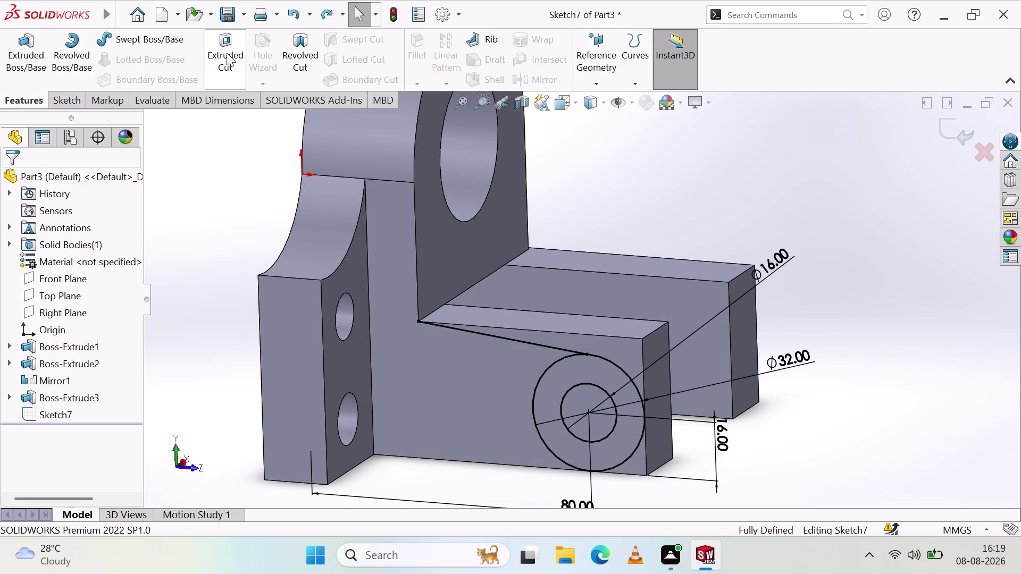
click(227, 53)
click(581, 406)
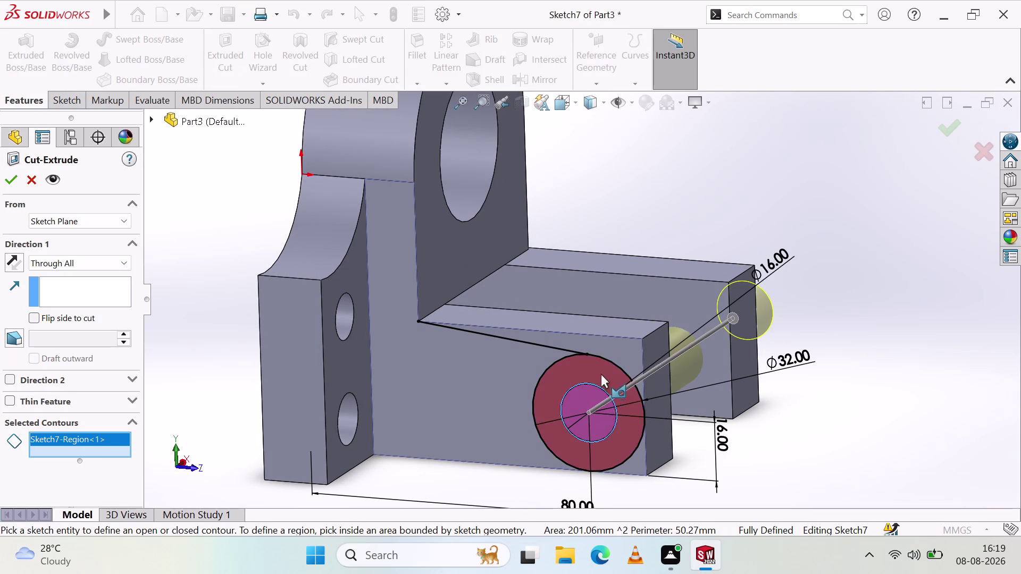
click(622, 347)
click(629, 468)
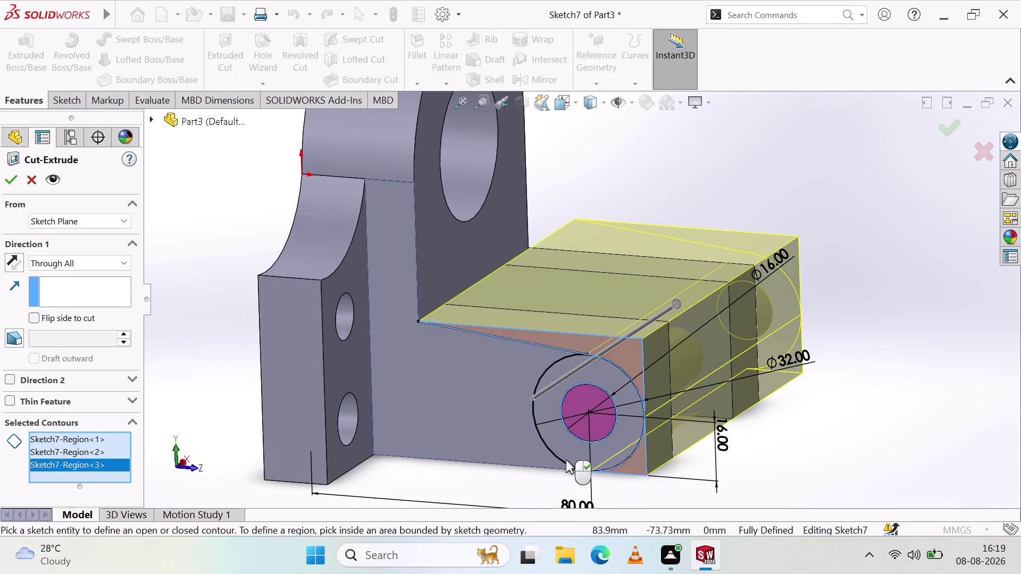
click(14, 185)
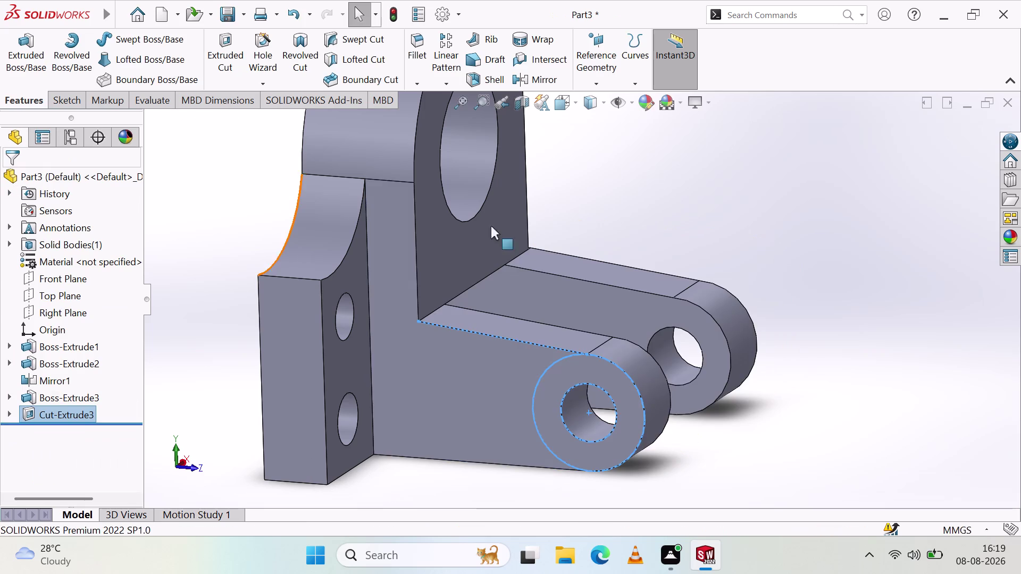
scroll(down, 3)
middle_drag(822, 251, 825, 303)
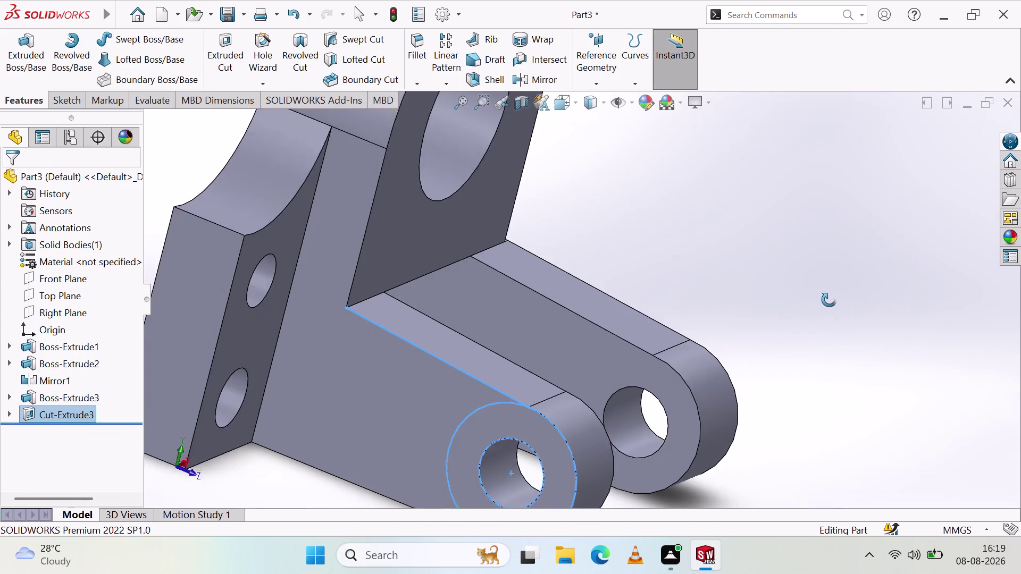
middle_drag(825, 303, 828, 300)
click(827, 269)
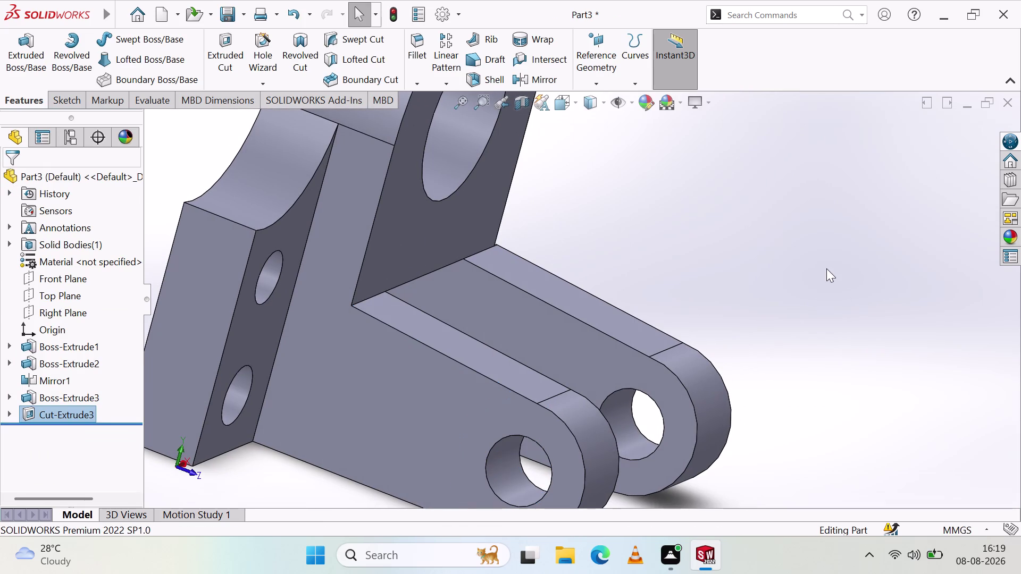
scroll(up, 3)
middle_drag(472, 349, 450, 341)
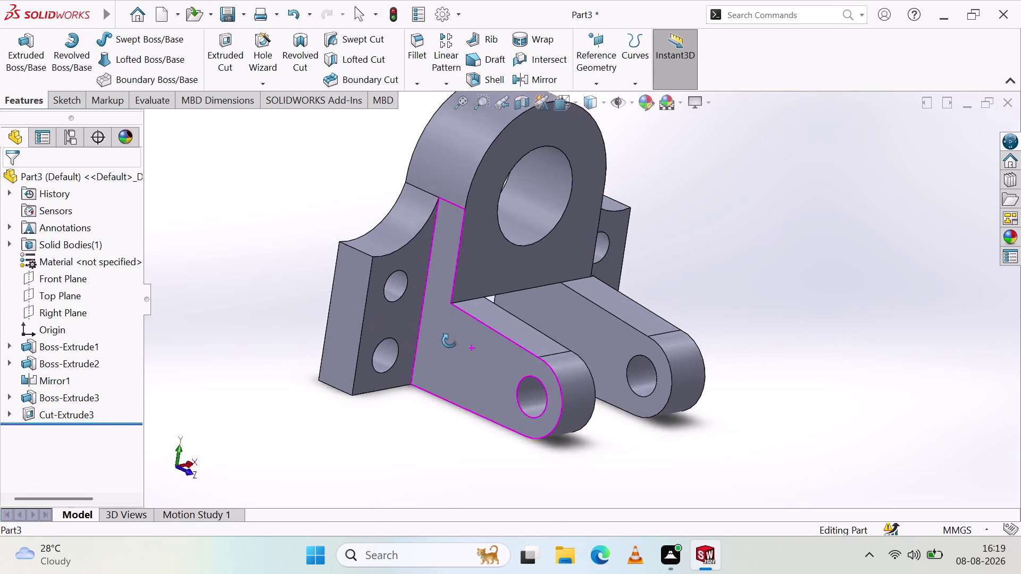
middle_drag(449, 341, 486, 305)
scroll(up, 3)
click(454, 486)
middle_drag(682, 291, 641, 272)
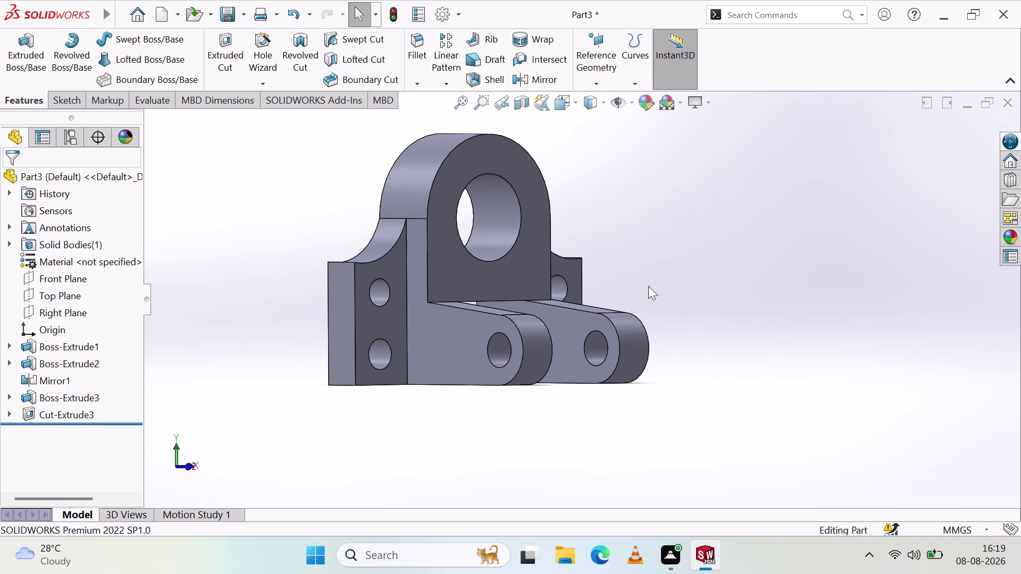
middle_drag(673, 260, 612, 246)
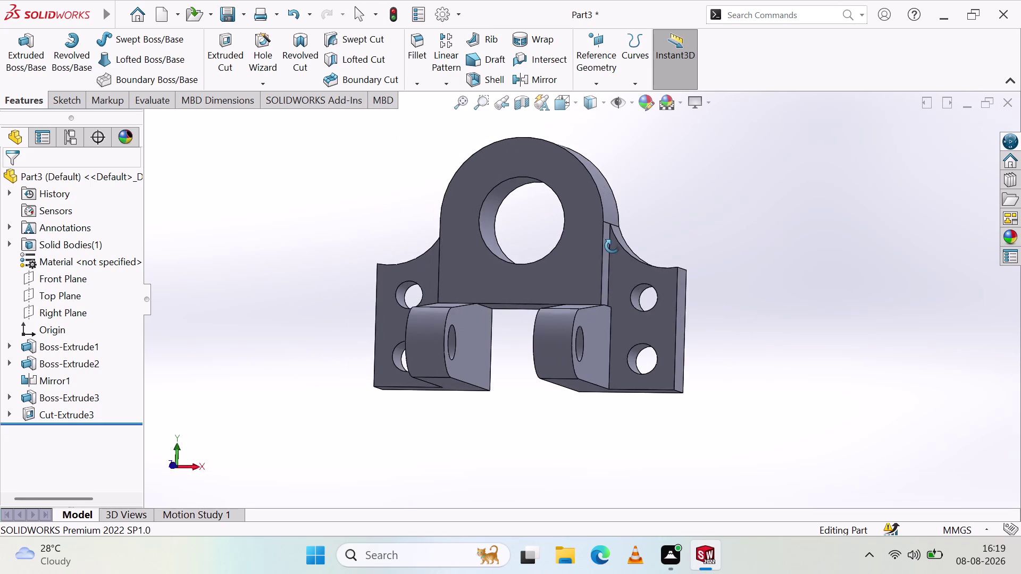
middle_drag(612, 246, 624, 278)
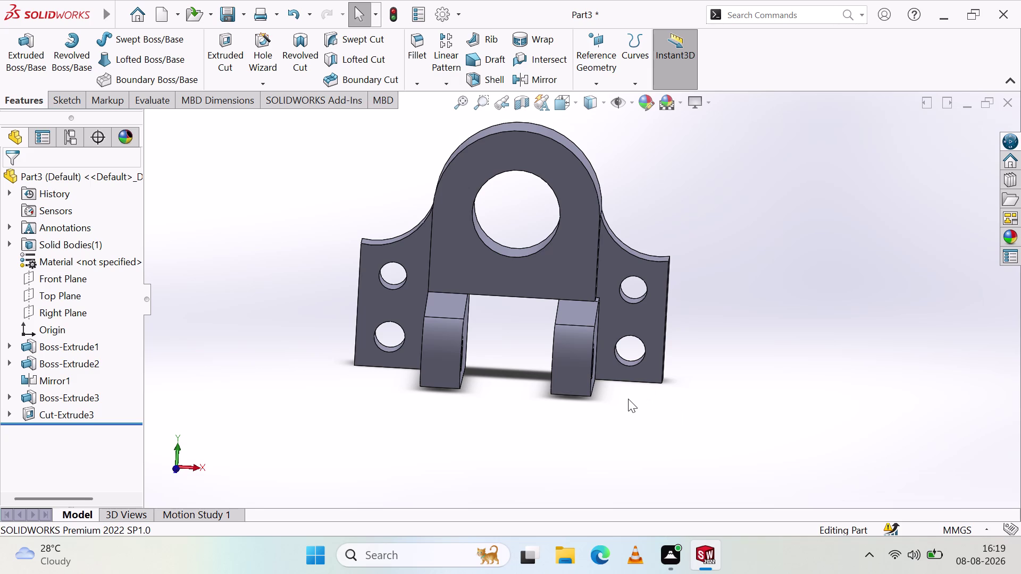
middle_drag(504, 407, 585, 416)
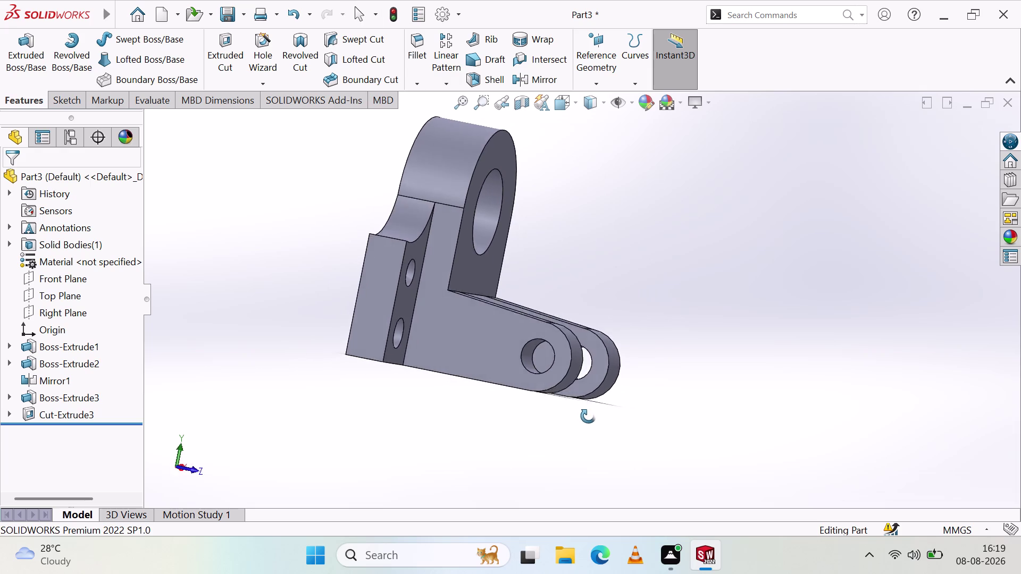
middle_drag(585, 416, 603, 421)
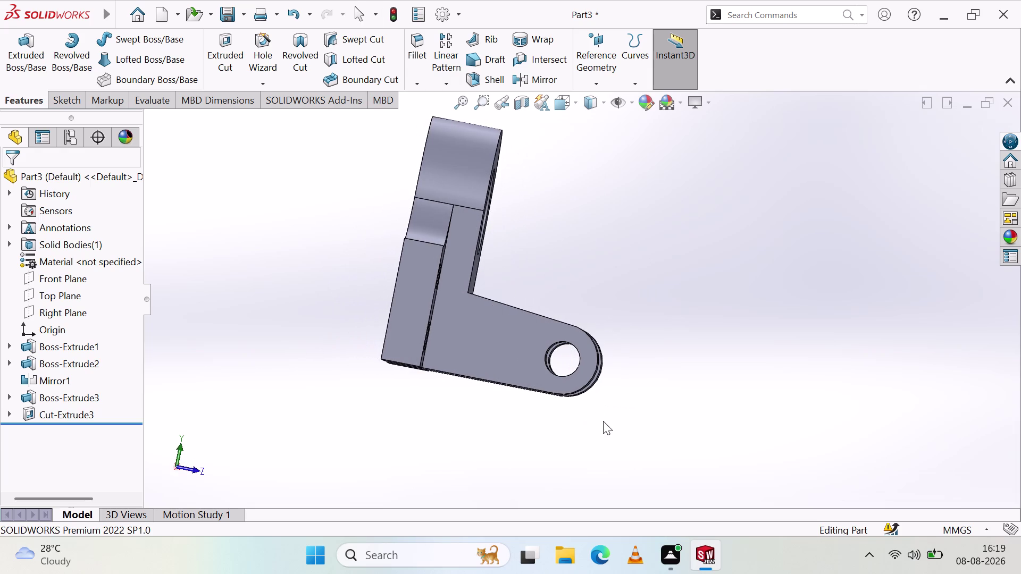
scroll(up, 3)
scroll(down, 3)
scroll(down, 3)
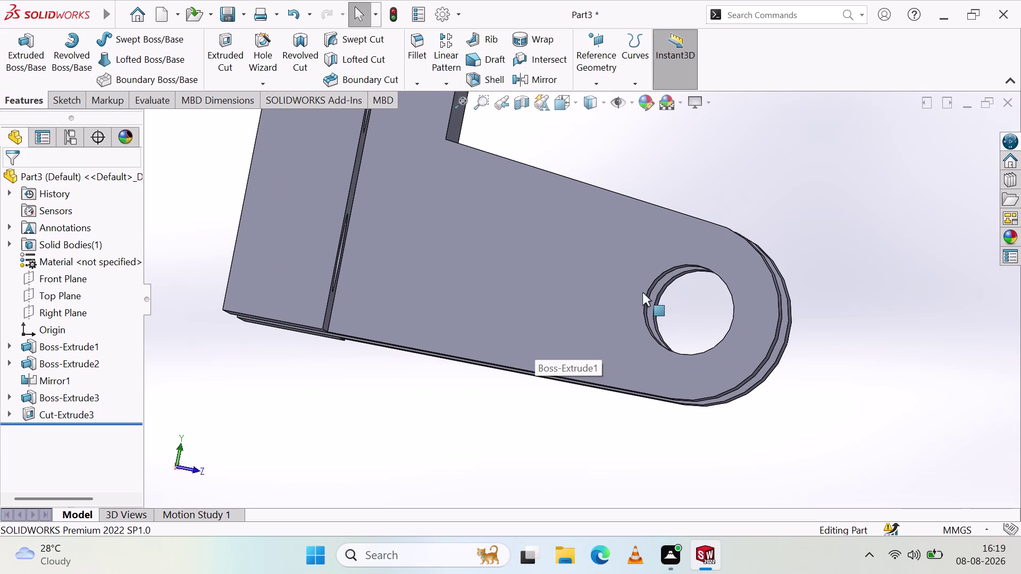
middle_click(698, 320)
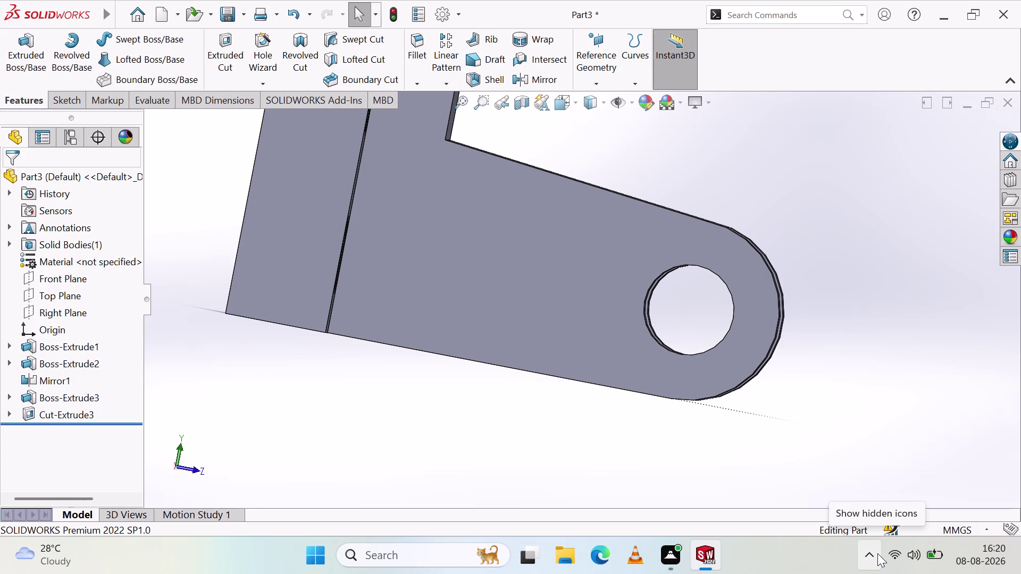
click(551, 315)
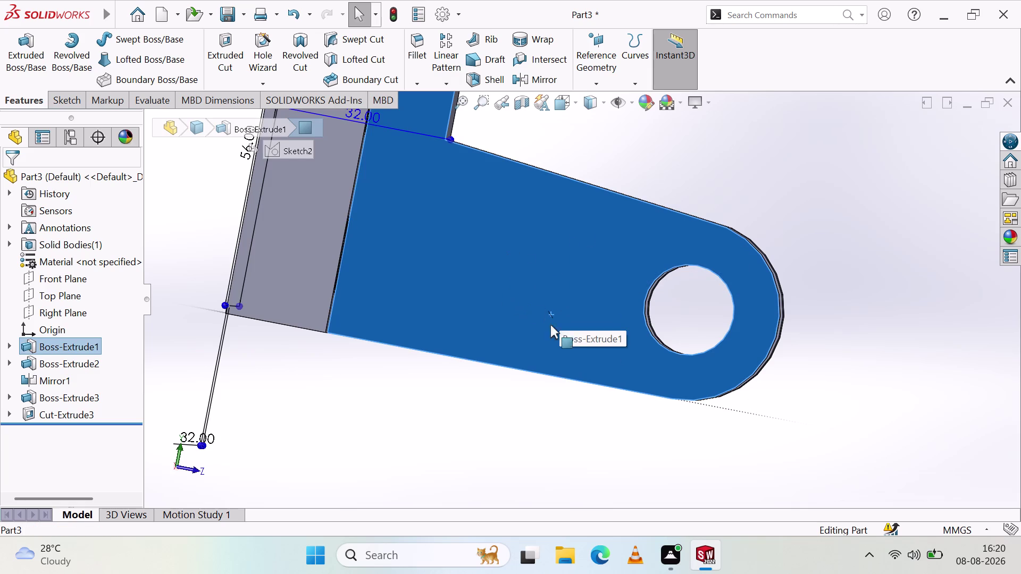
key(Escape)
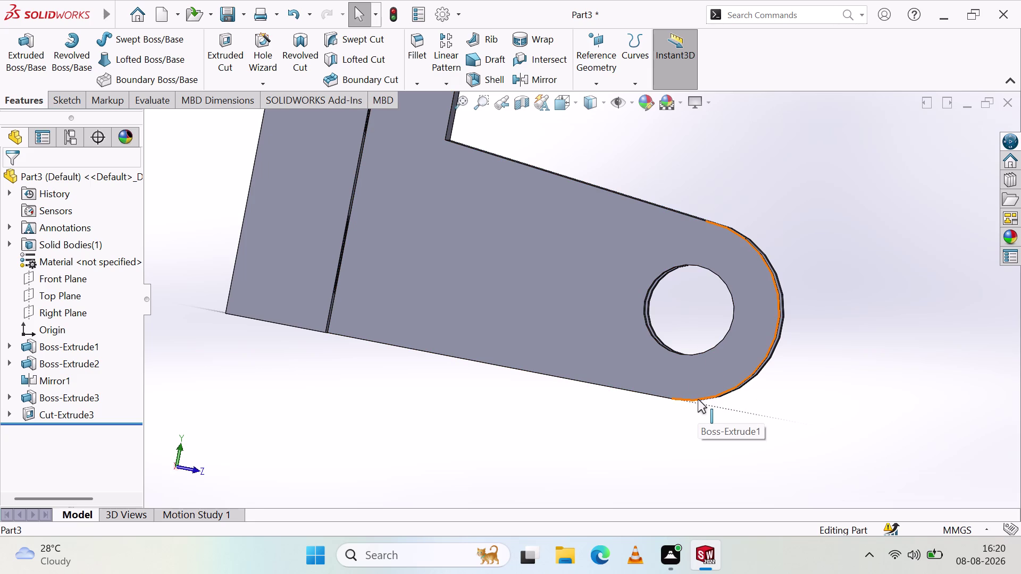
middle_drag(814, 226, 756, 246)
scroll(down, 3)
scroll(up, 3)
scroll(up, 3)
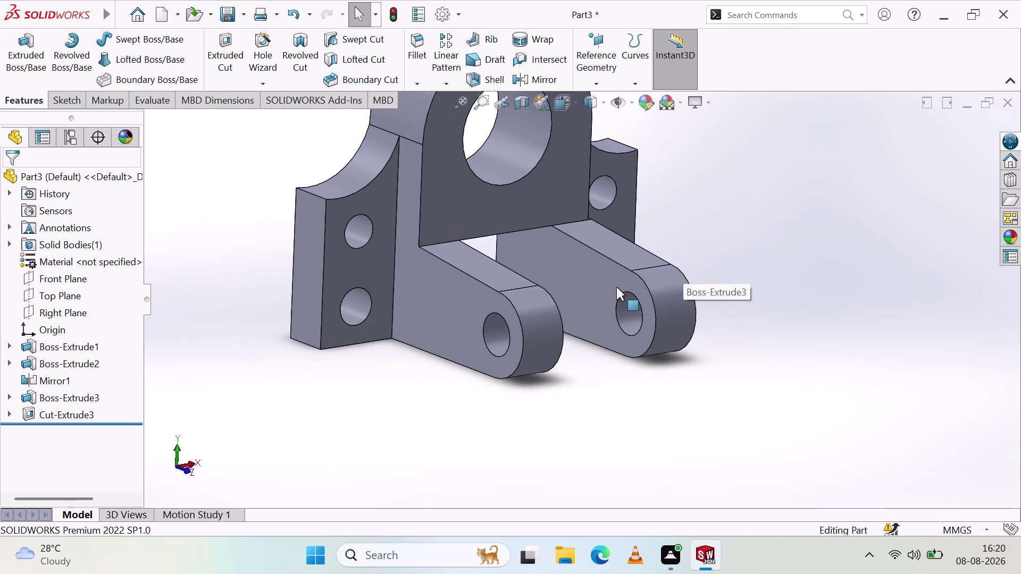
middle_drag(605, 343, 647, 346)
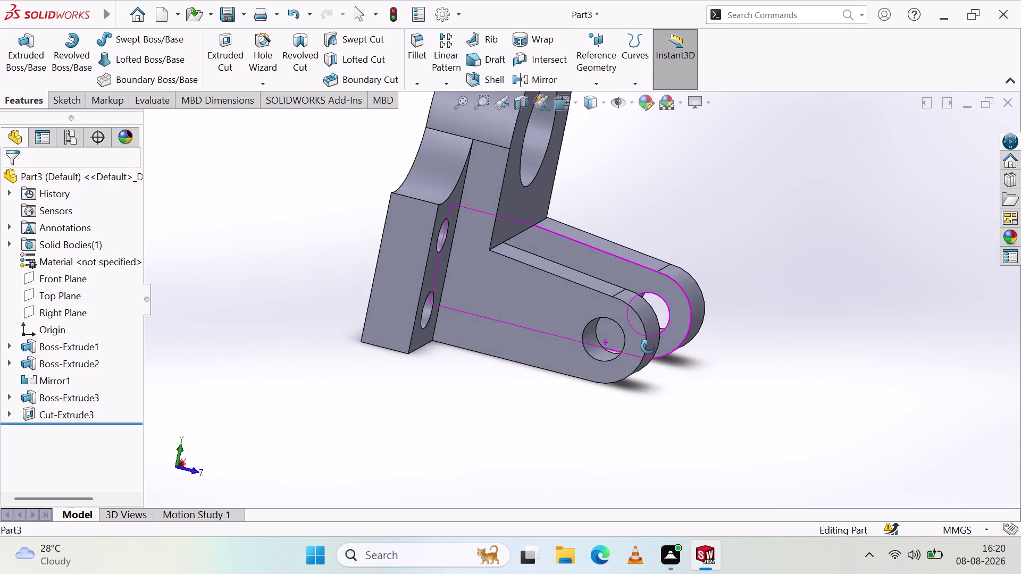
middle_drag(647, 346, 662, 340)
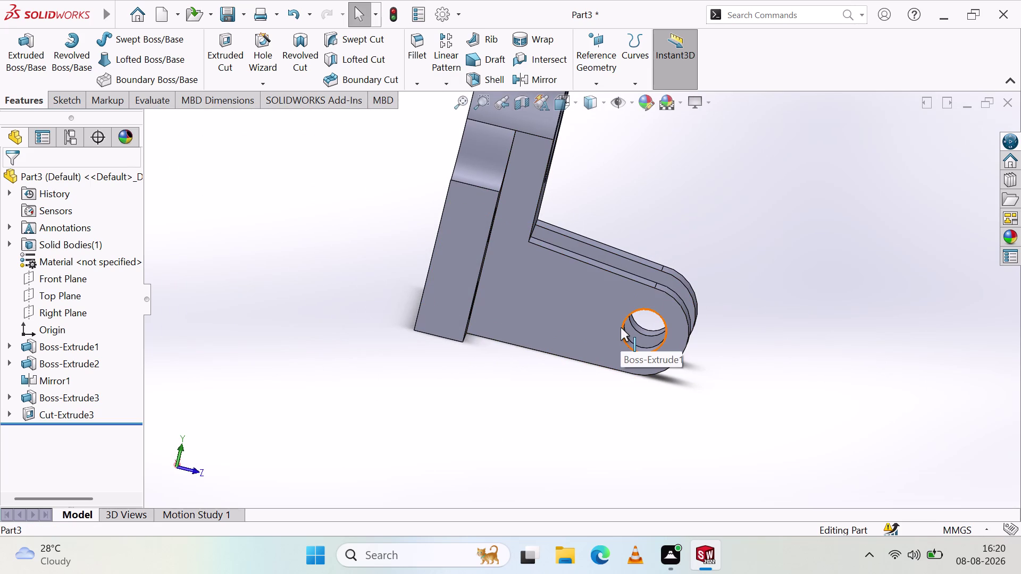
middle_drag(770, 253, 702, 270)
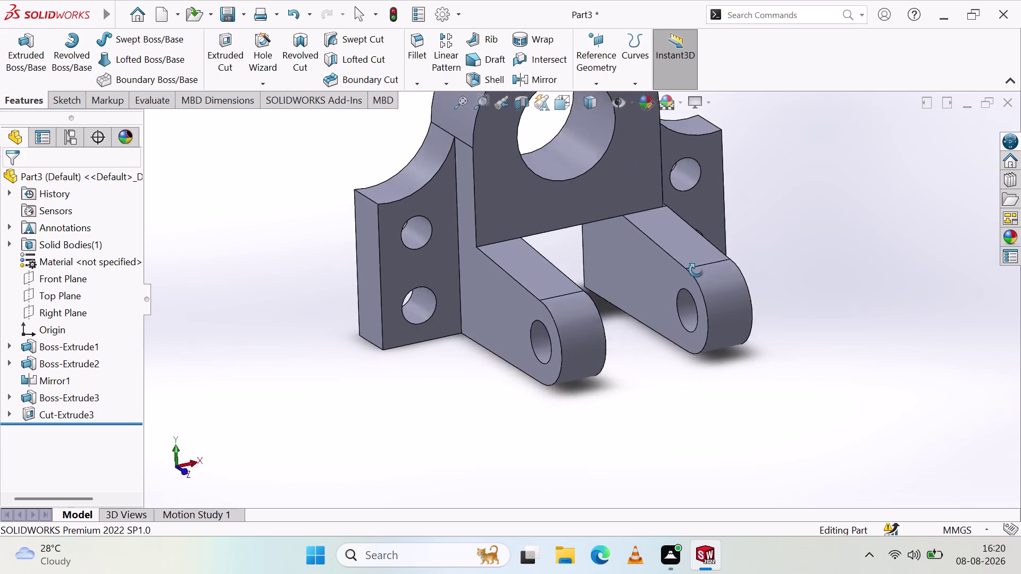
middle_drag(702, 270, 689, 270)
scroll(up, 3)
scroll(down, 3)
scroll(down, 3)
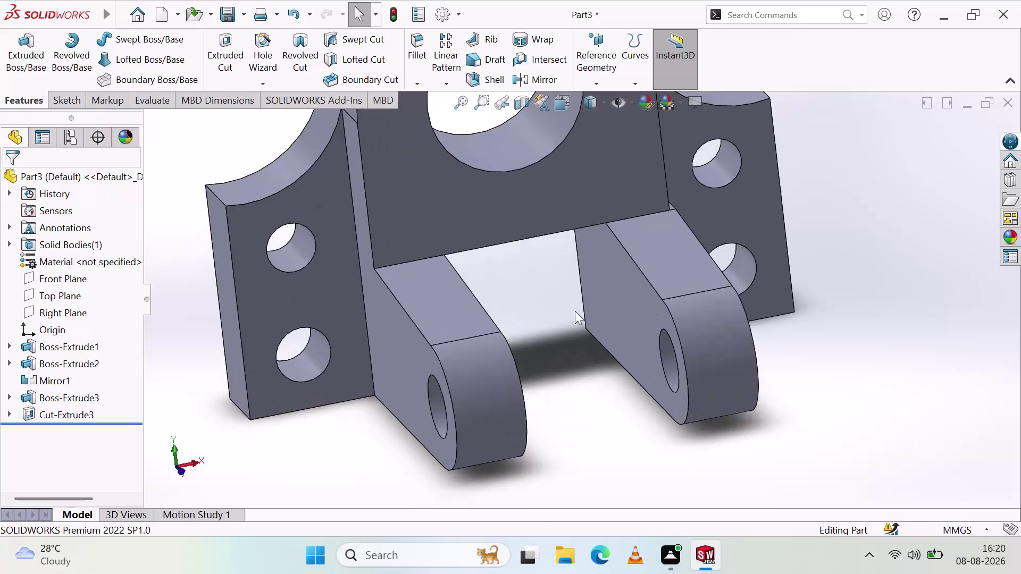
scroll(up, 3)
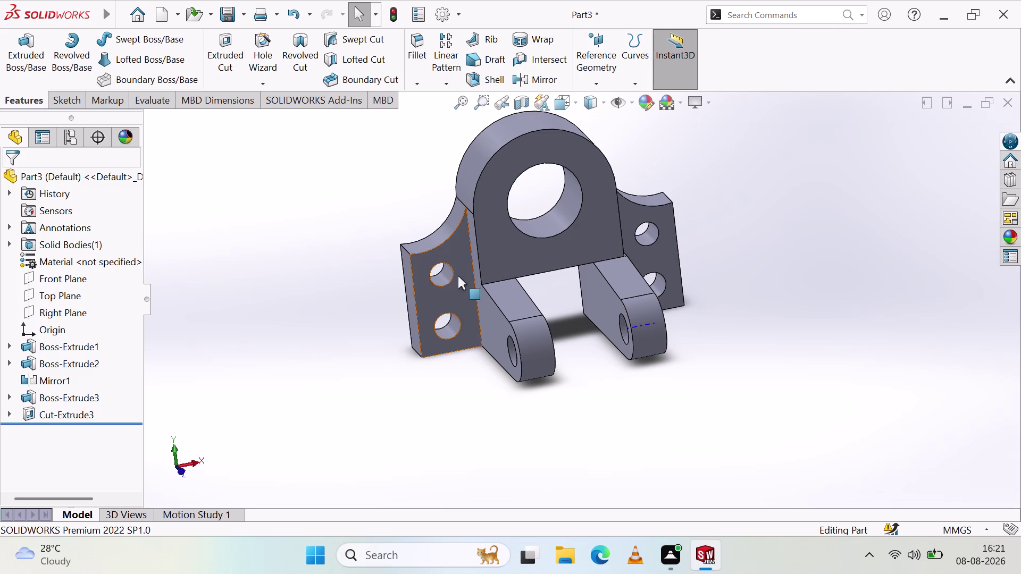
scroll(up, 3)
scroll(down, 3)
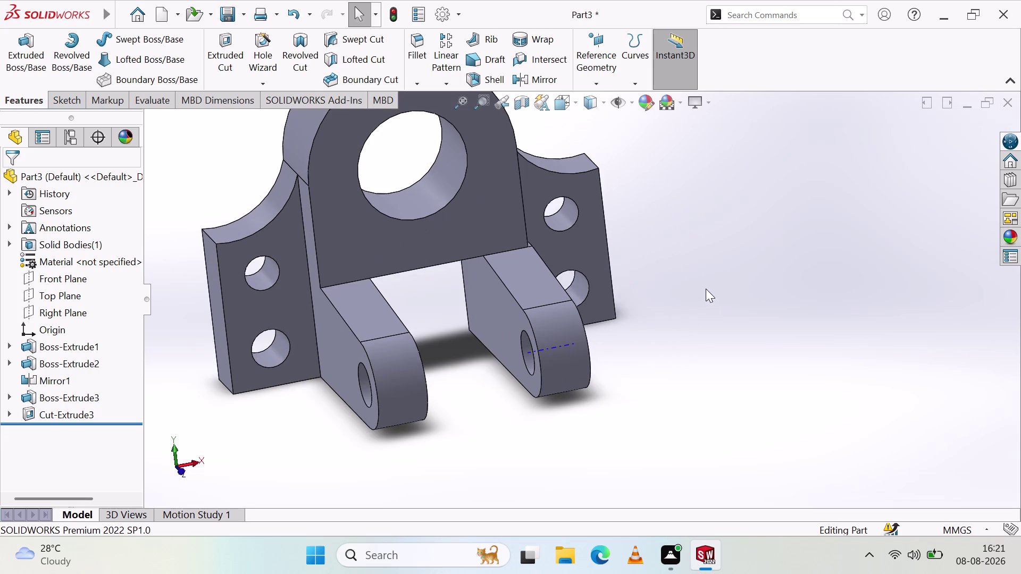
scroll(down, 3)
scroll(up, 3)
scroll(up, 3)
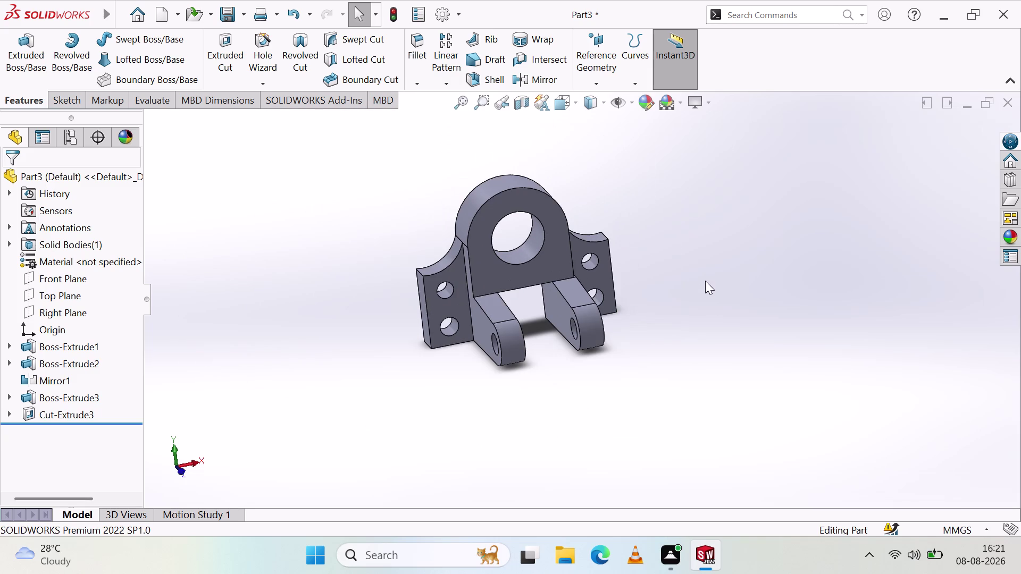
click(57, 99)
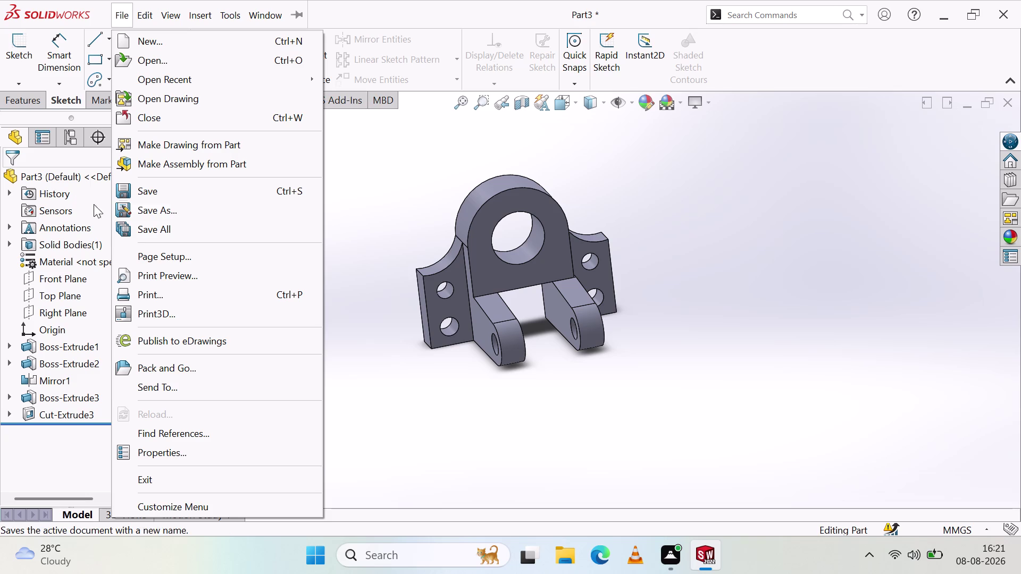
Dismiss the File menu, then orbit and zoom around the bracket to inspect it.
click(698, 277)
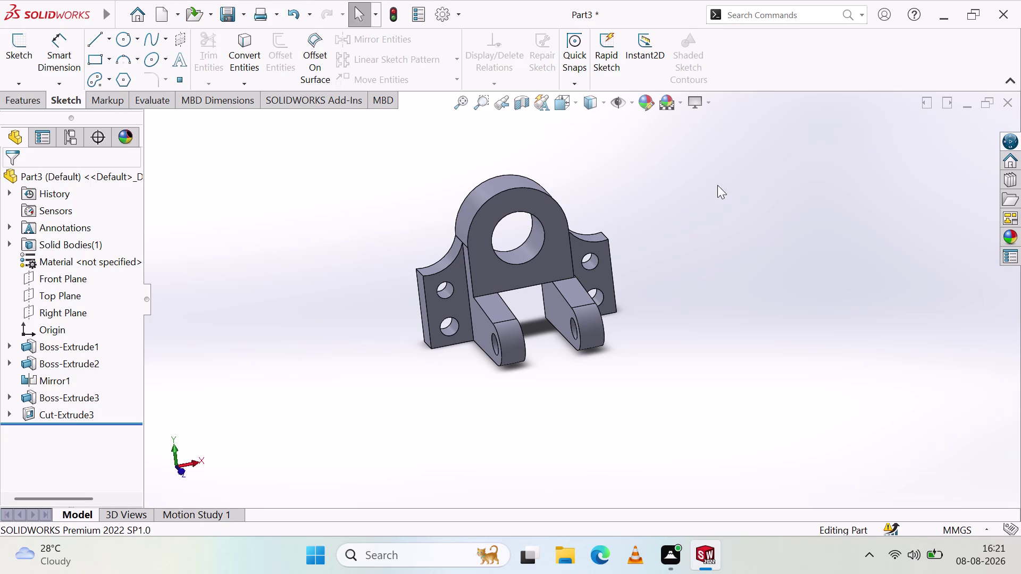
middle_drag(717, 149, 717, 128)
scroll(up, 3)
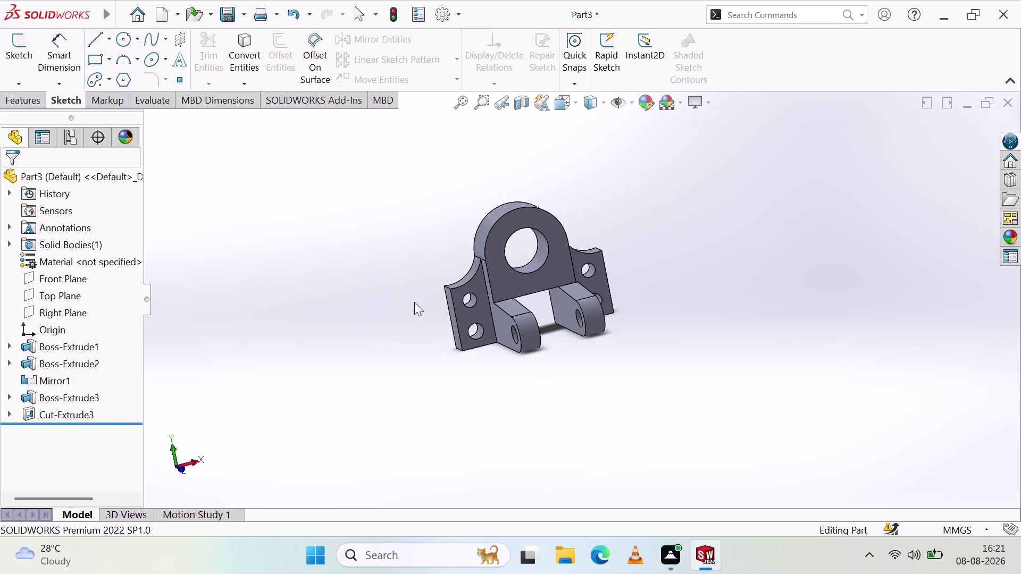
scroll(down, 3)
scroll(down, 3)
scroll(up, 3)
middle_drag(678, 213, 674, 239)
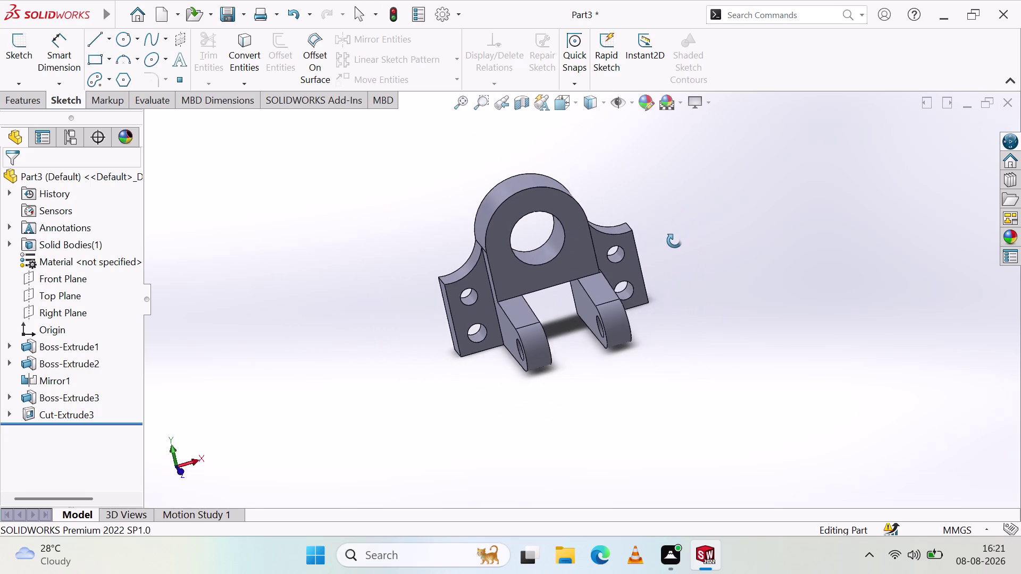
middle_drag(675, 239, 677, 247)
middle_click(676, 247)
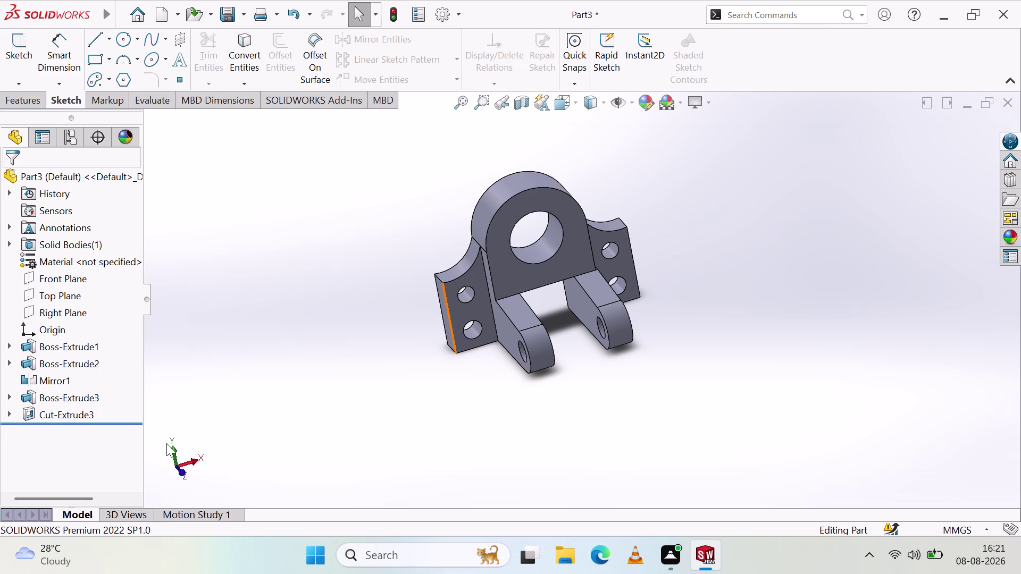
View the bracket from the right side, then orbit back to an angled close-up.
click(193, 460)
click(155, 465)
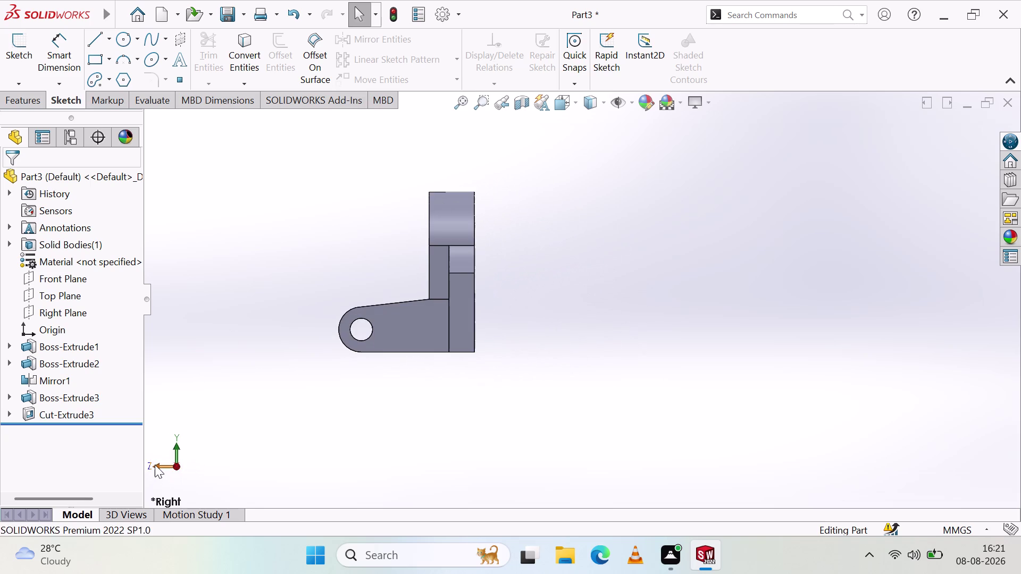
scroll(down, 3)
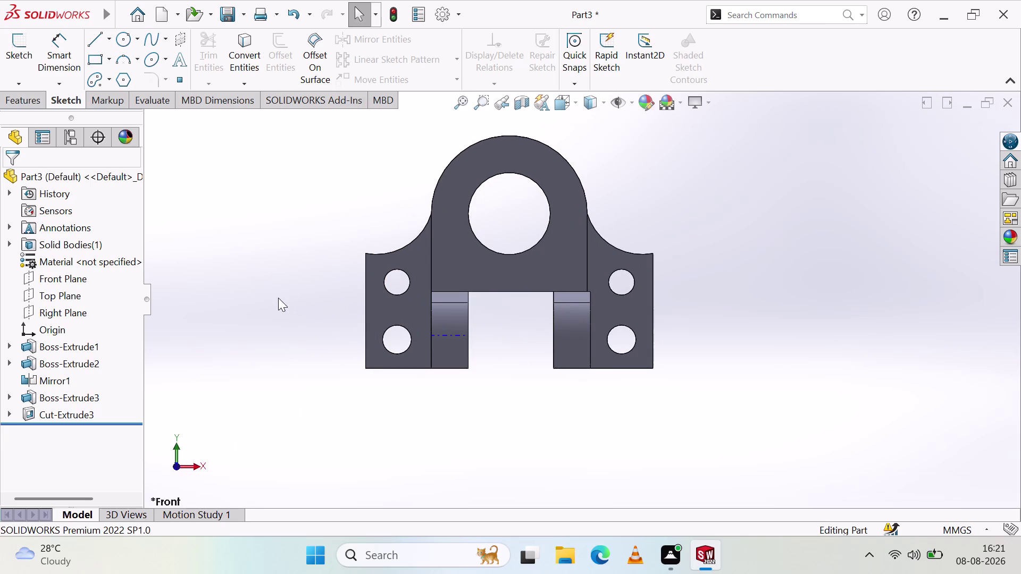
key(Escape)
scroll(down, 3)
middle_drag(326, 285, 350, 296)
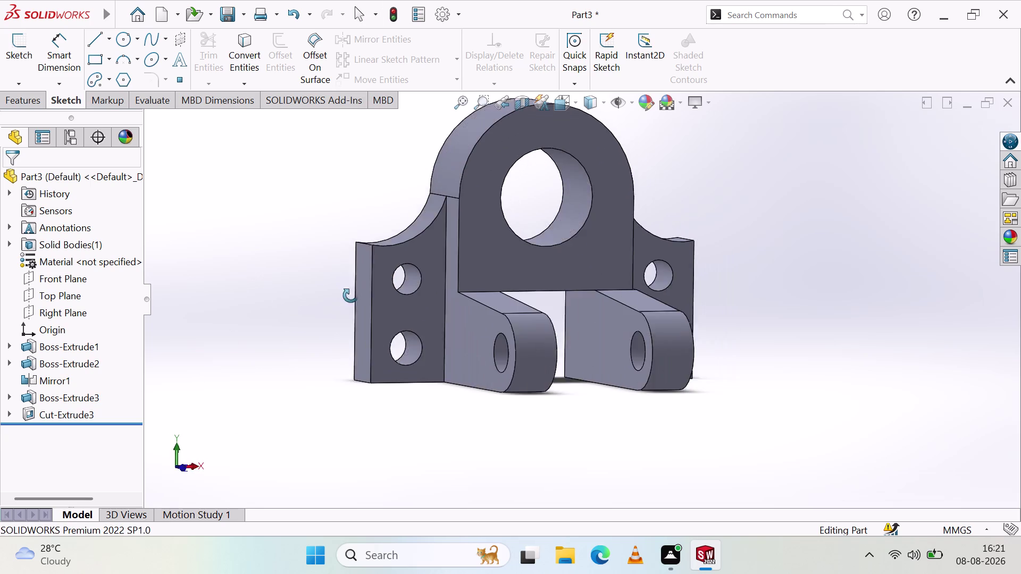
middle_drag(351, 296, 346, 294)
scroll(up, 3)
scroll(down, 3)
scroll(down, 3)
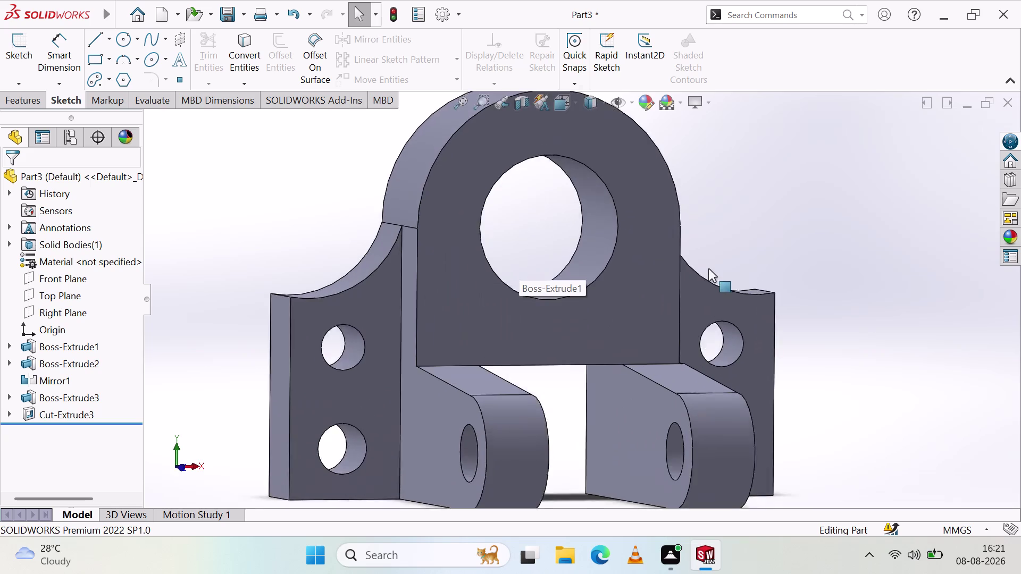
scroll(down, 3)
scroll(up, 3)
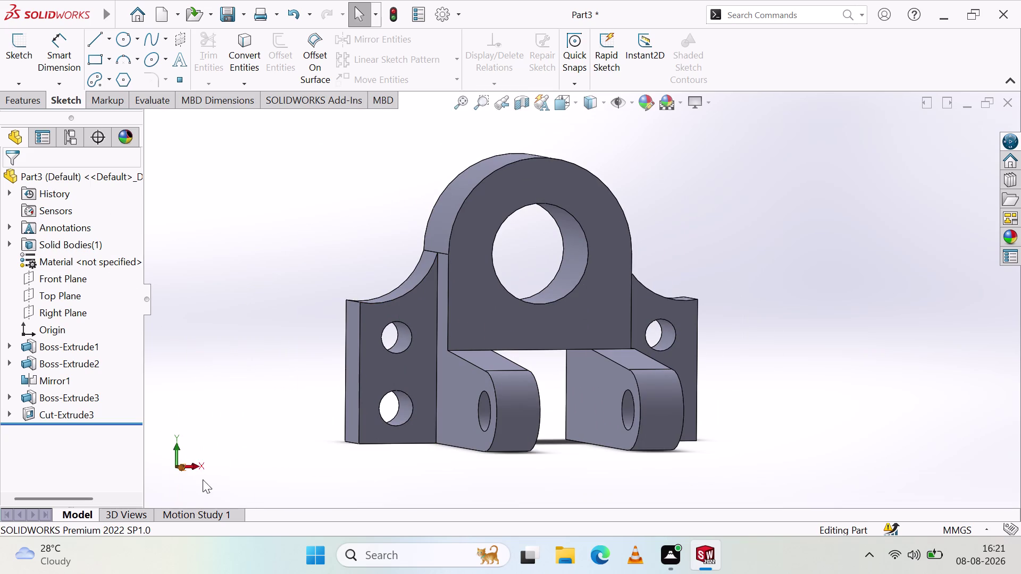
Select the front face, Cut-Extrude3 and the right lug's end face, then clear the selection.
click(474, 311)
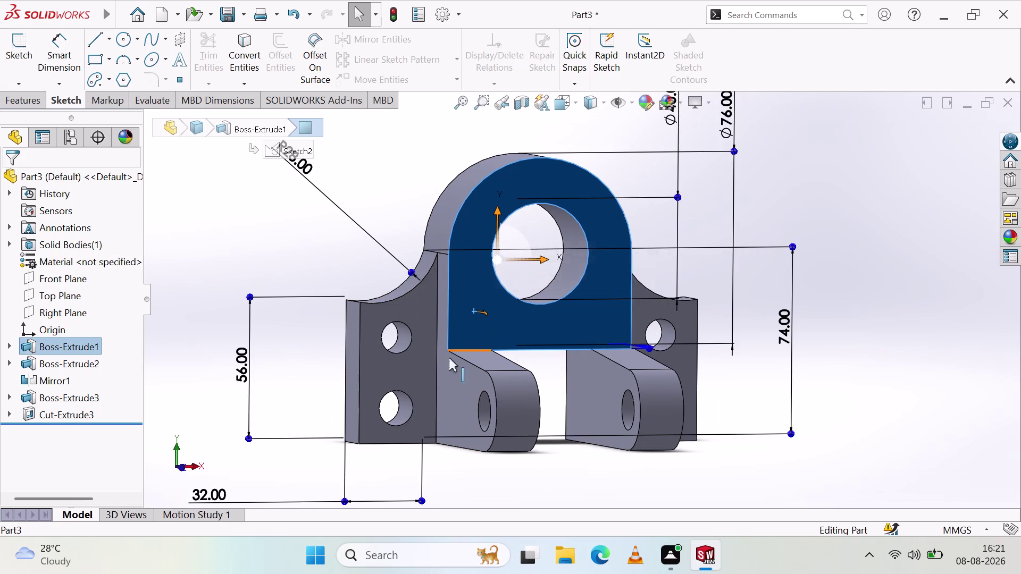
scroll(up, 3)
click(543, 358)
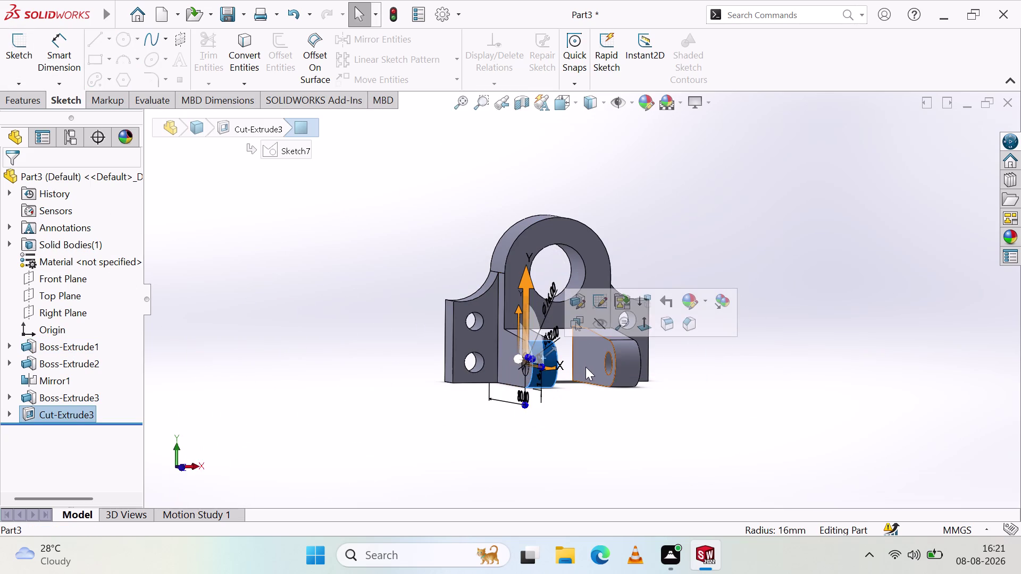
click(624, 376)
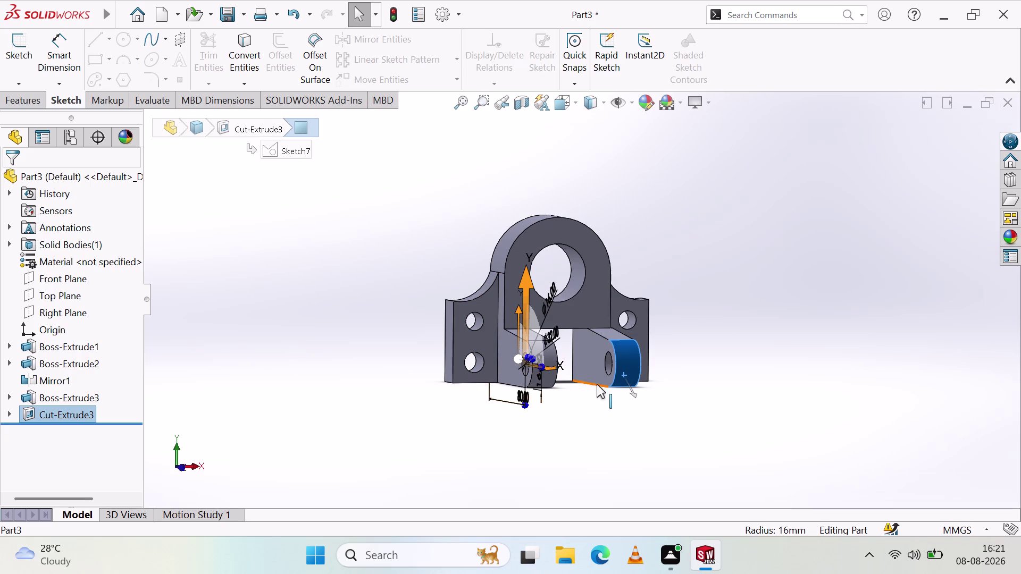
key(Escape)
drag(744, 449, 407, 255)
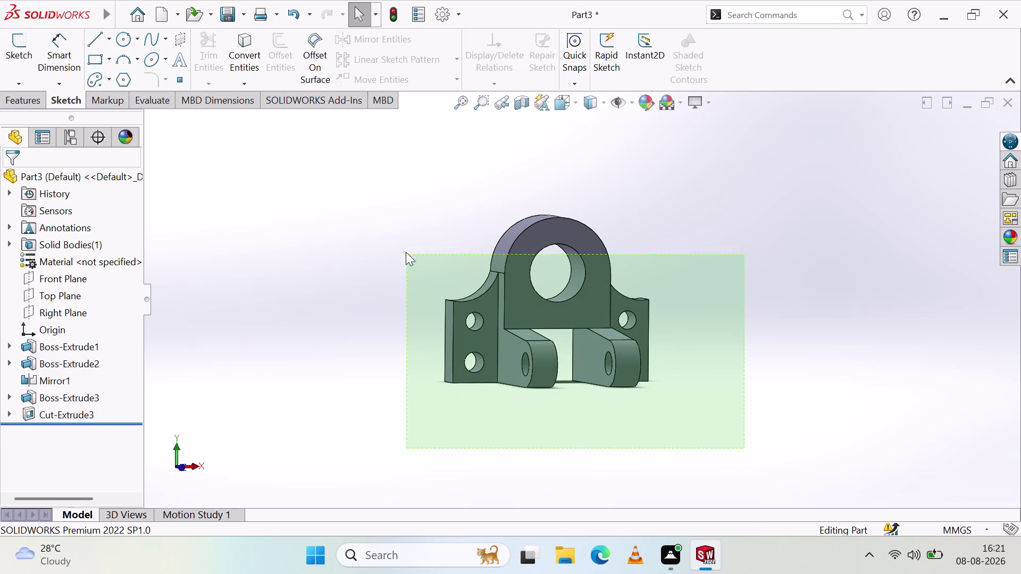
drag(407, 255, 393, 180)
click(14, 45)
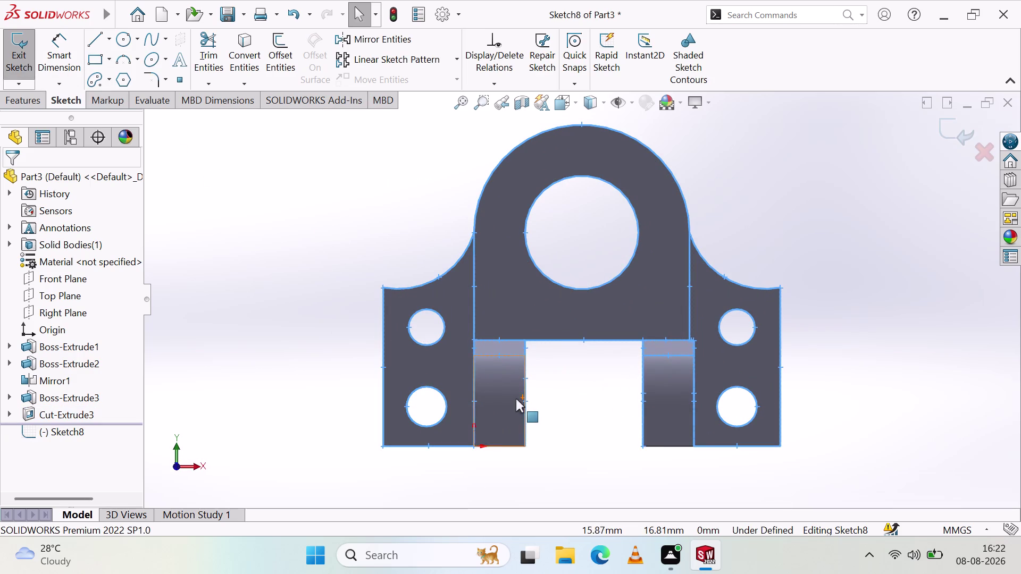
click(509, 399)
key(Escape)
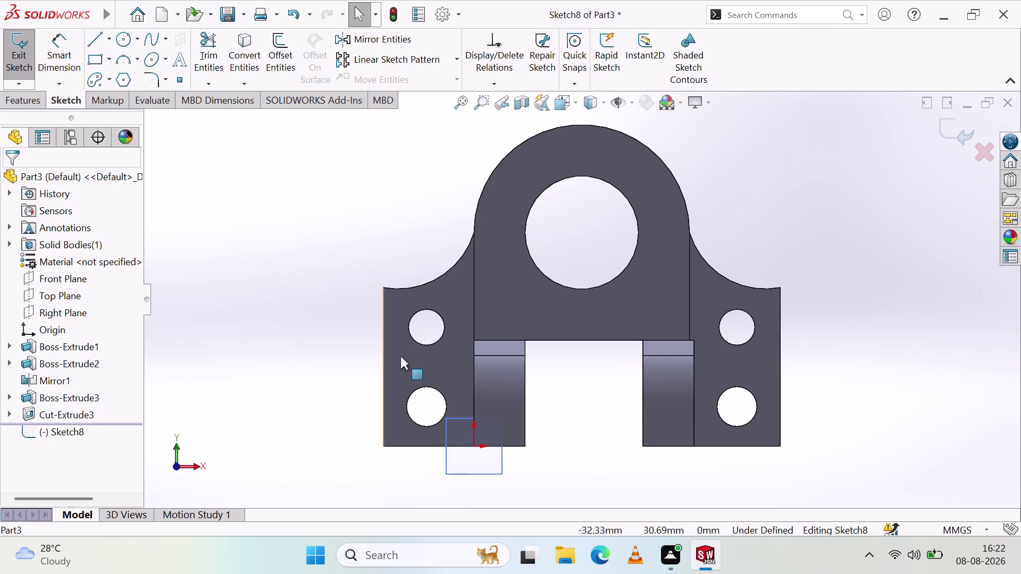
key(Escape)
key(Escape)
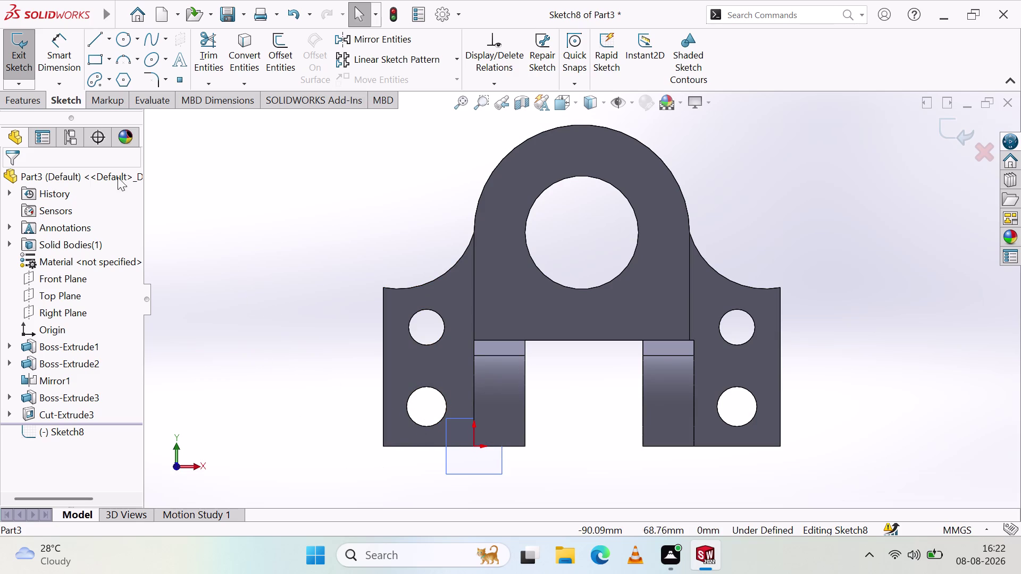
click(20, 57)
click(445, 467)
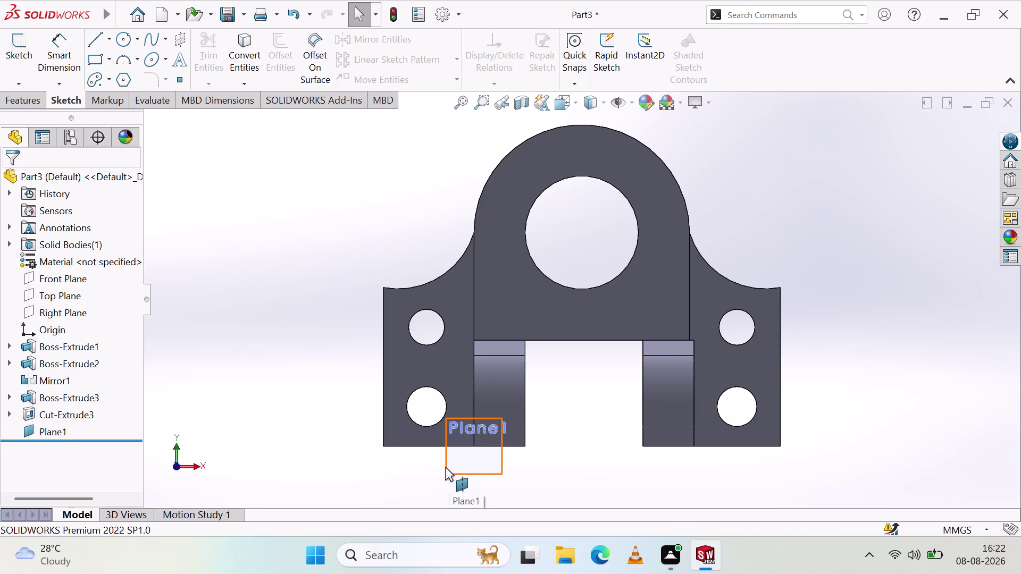
key(Delete)
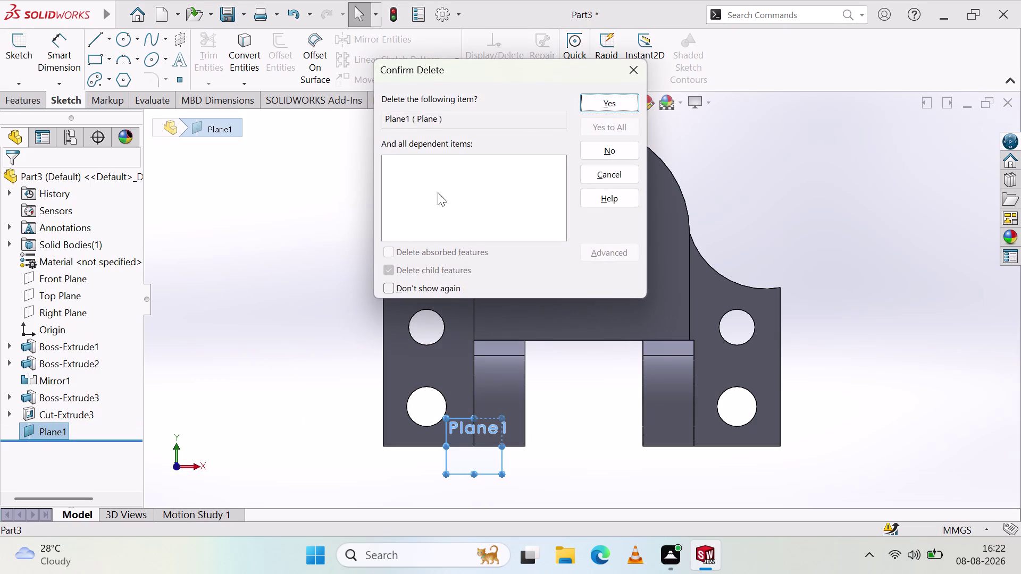
click(606, 103)
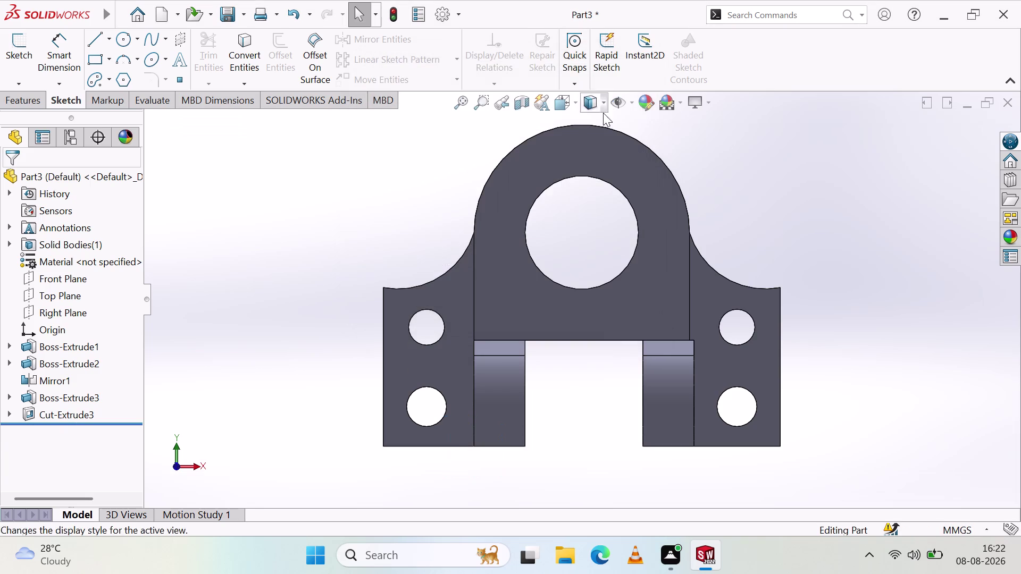
click(439, 366)
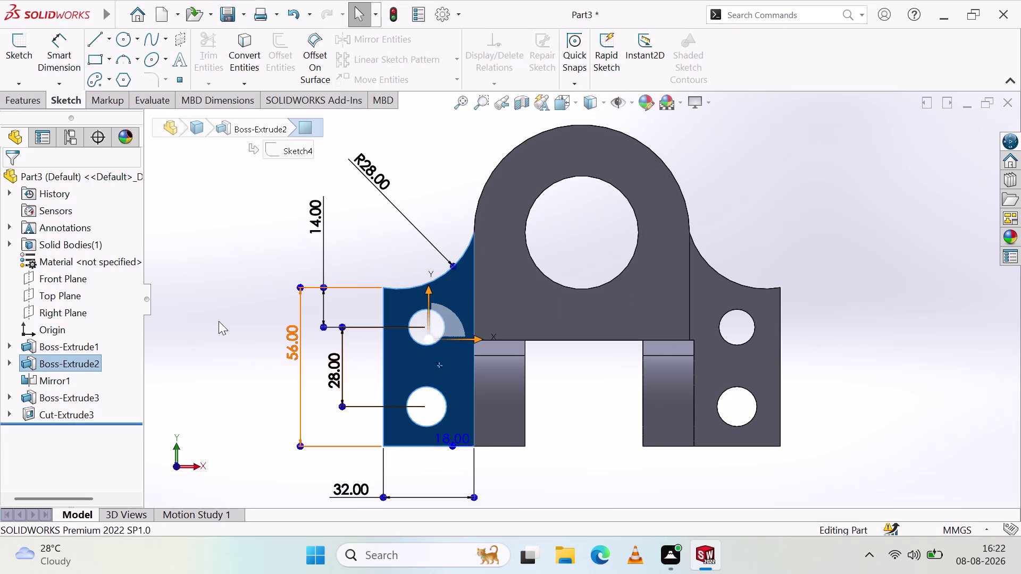
click(191, 316)
click(430, 355)
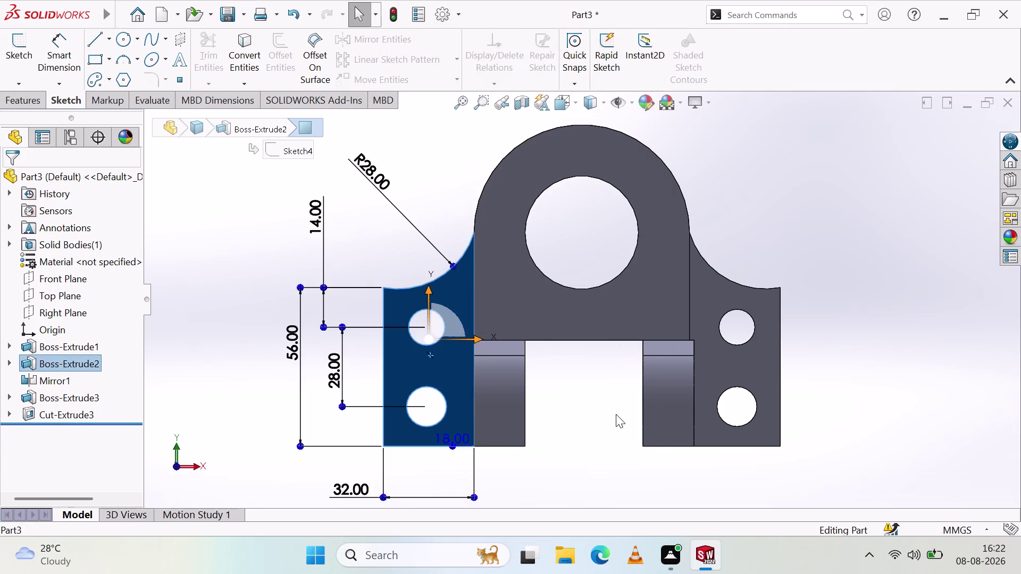
click(614, 413)
double_click(596, 391)
double_click(584, 318)
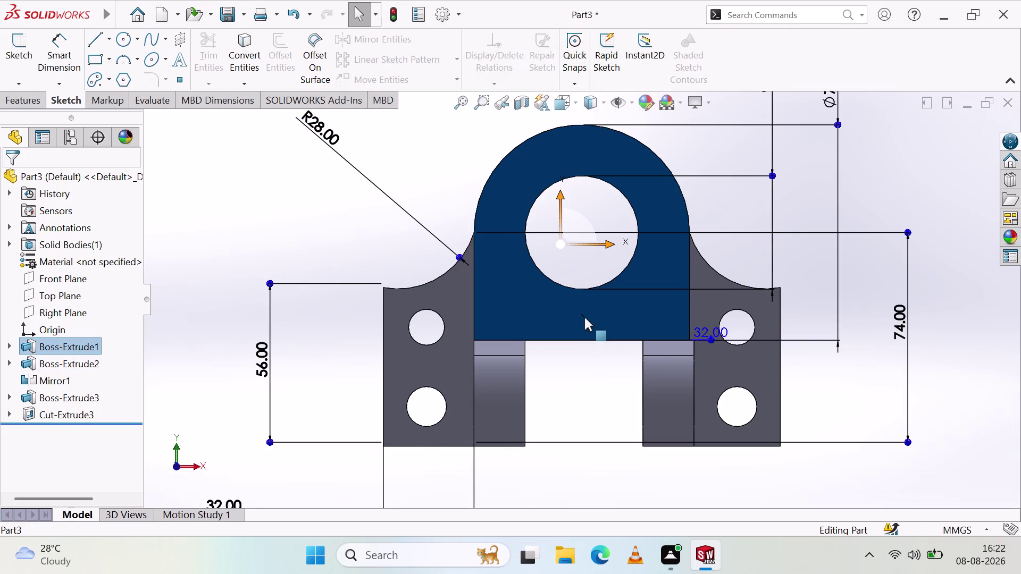
scroll(up, 3)
click(660, 355)
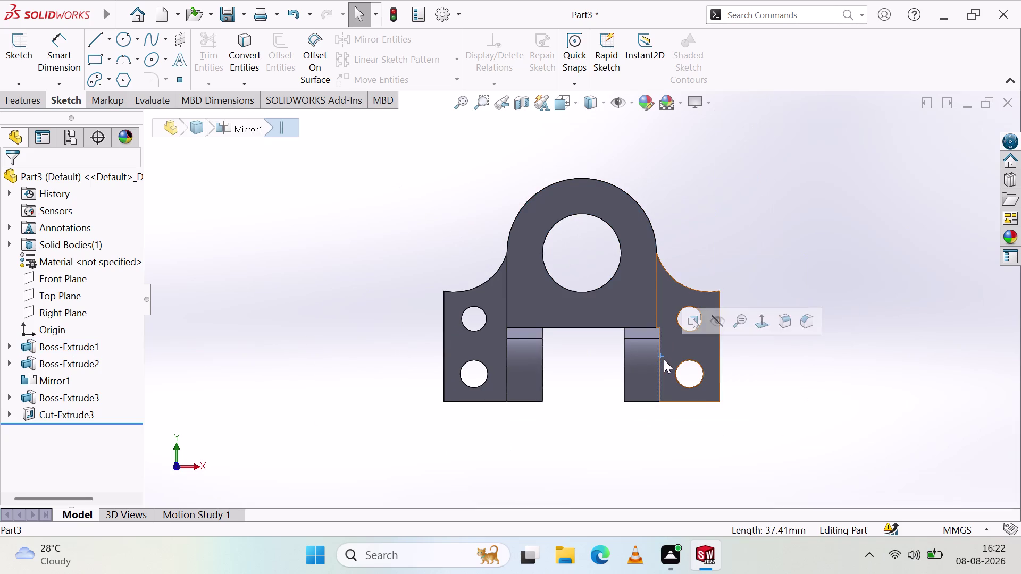
click(642, 363)
click(671, 372)
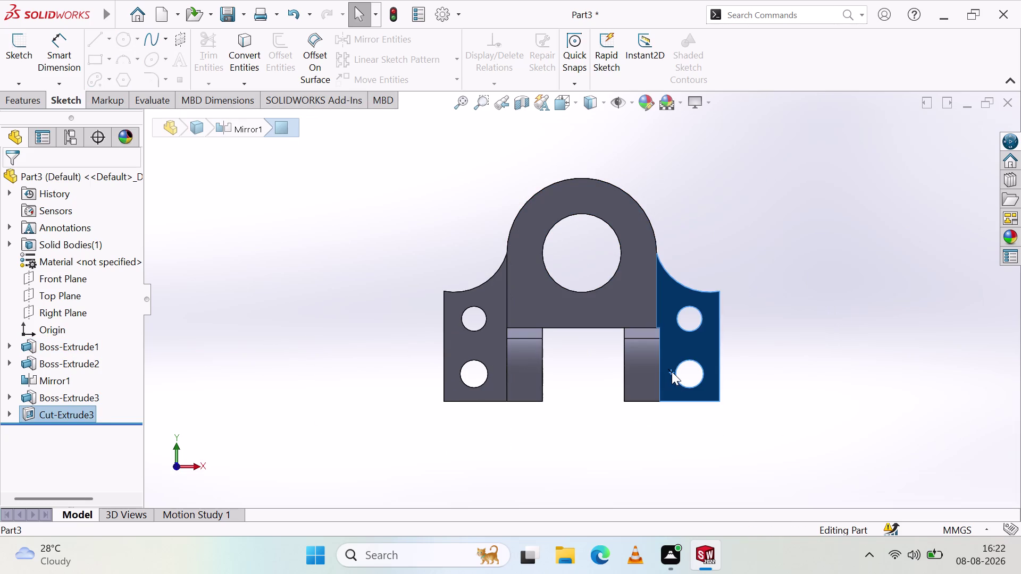
key(Escape)
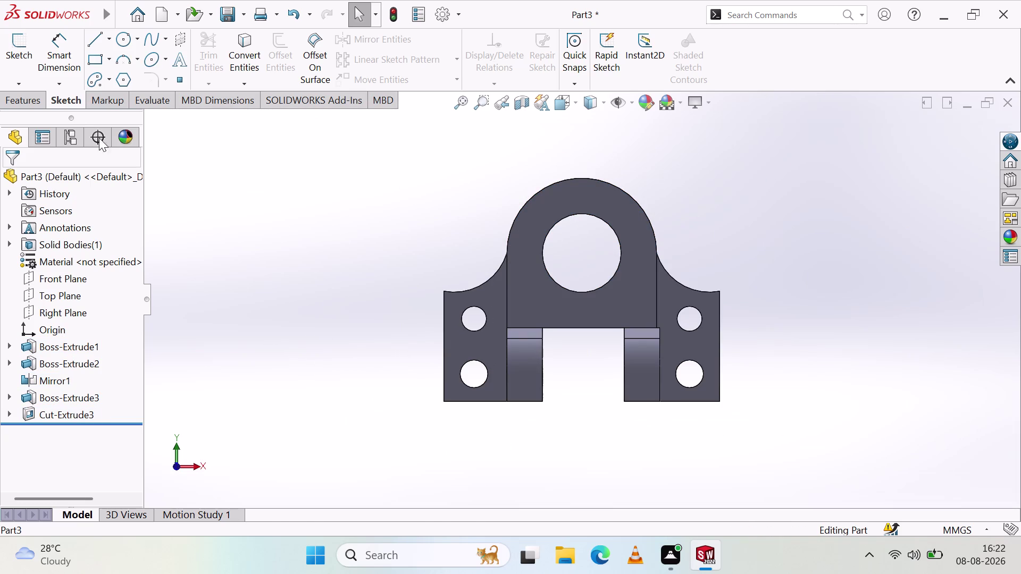
click(33, 59)
click(538, 312)
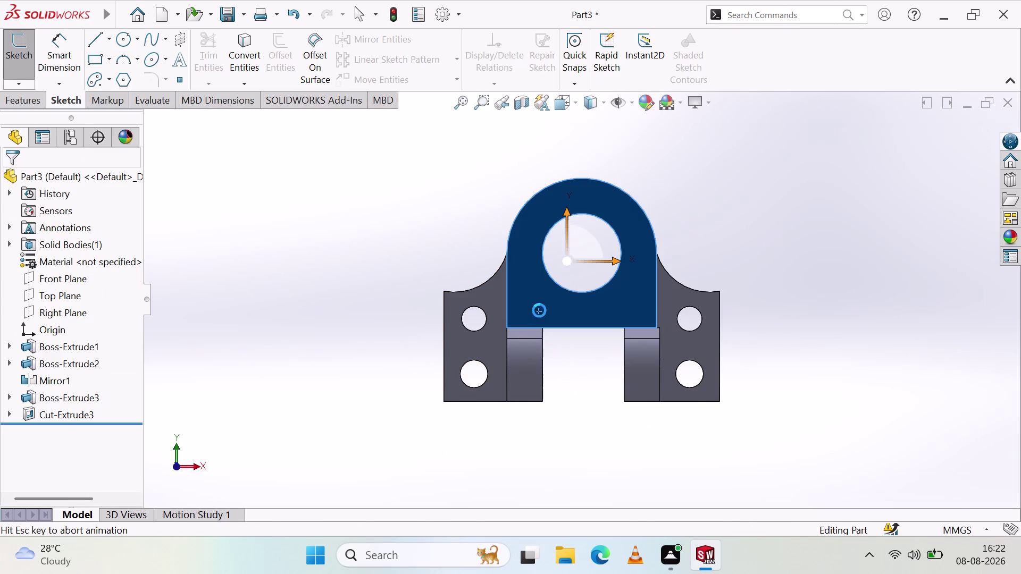
scroll(up, 3)
click(574, 328)
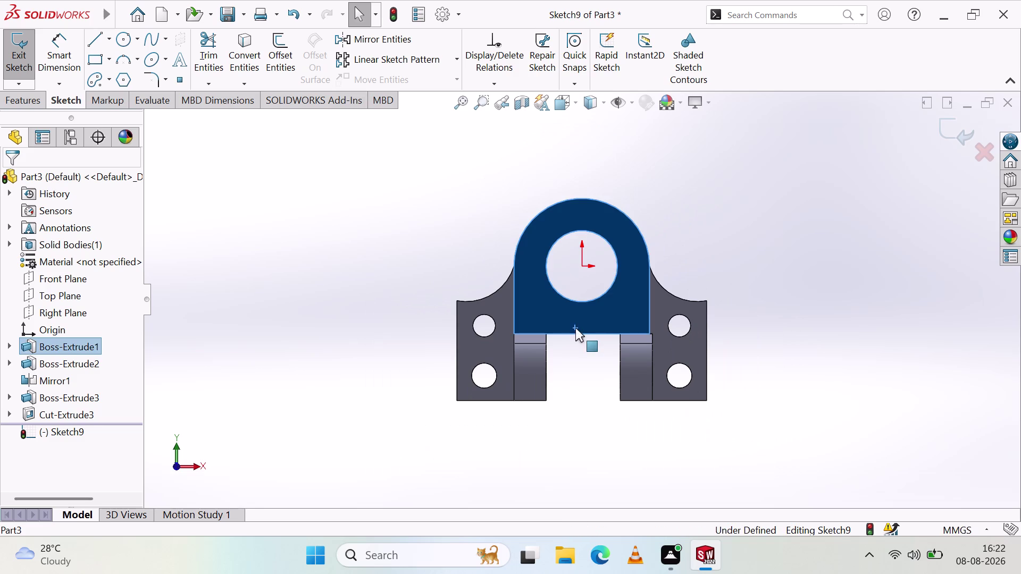
click(467, 346)
click(513, 369)
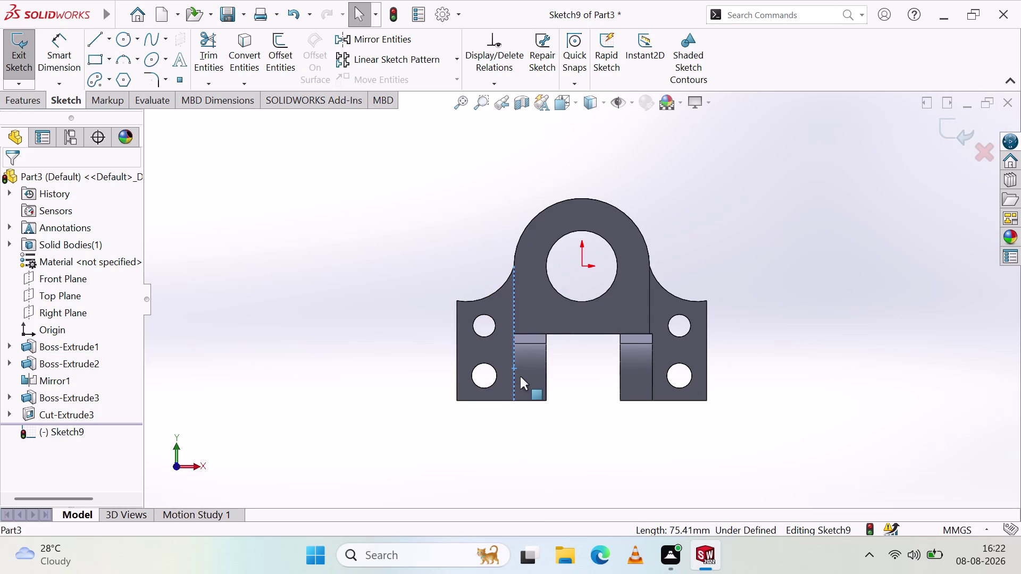
click(520, 377)
click(461, 360)
middle_drag(351, 355, 388, 365)
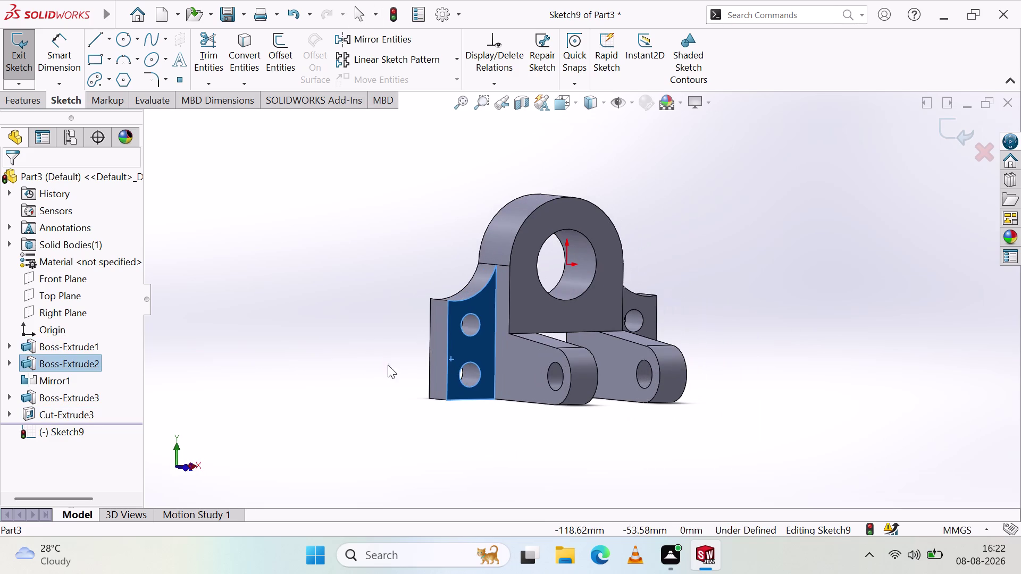
click(333, 387)
click(534, 374)
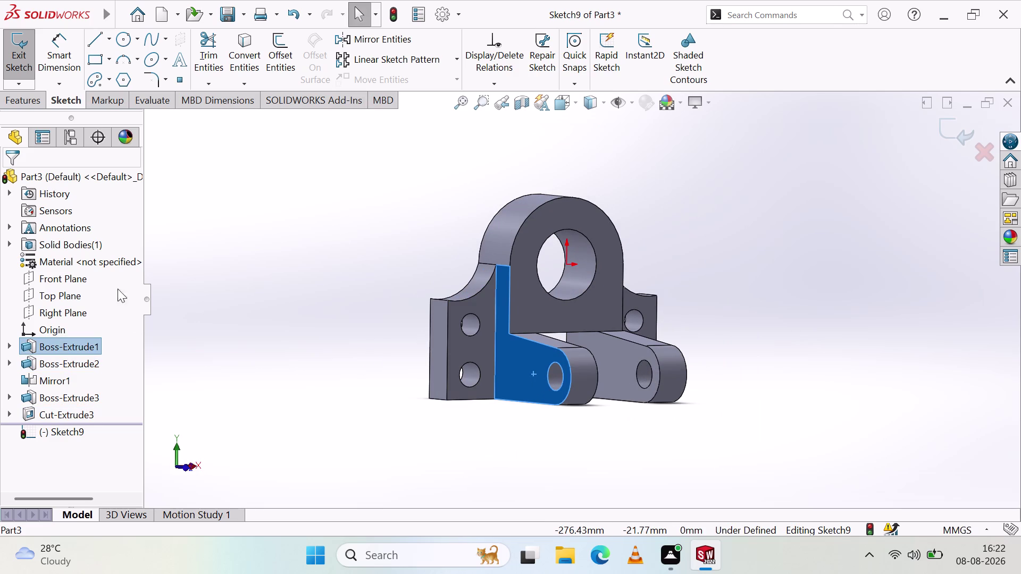
key(Escape)
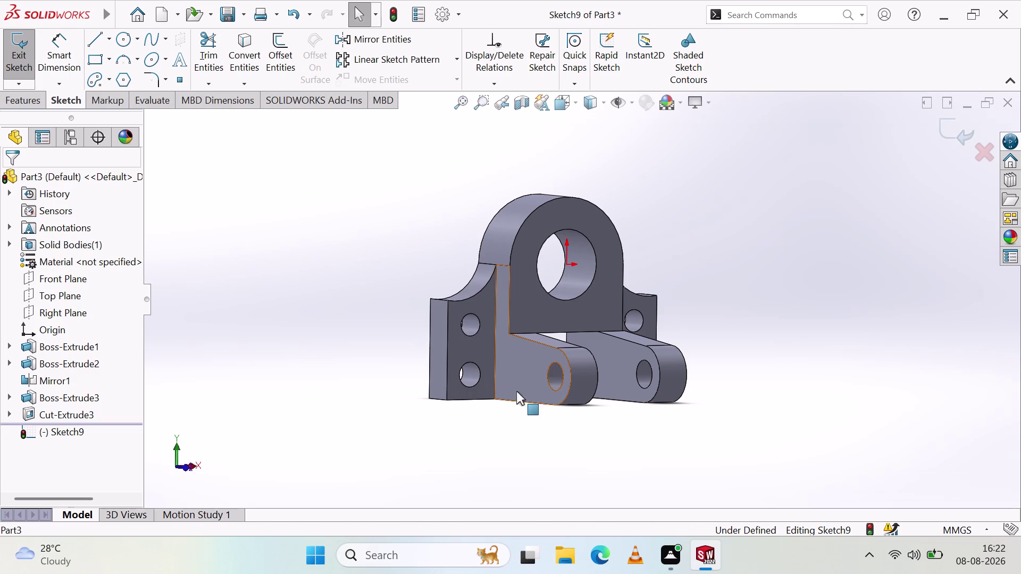
click(536, 381)
click(621, 443)
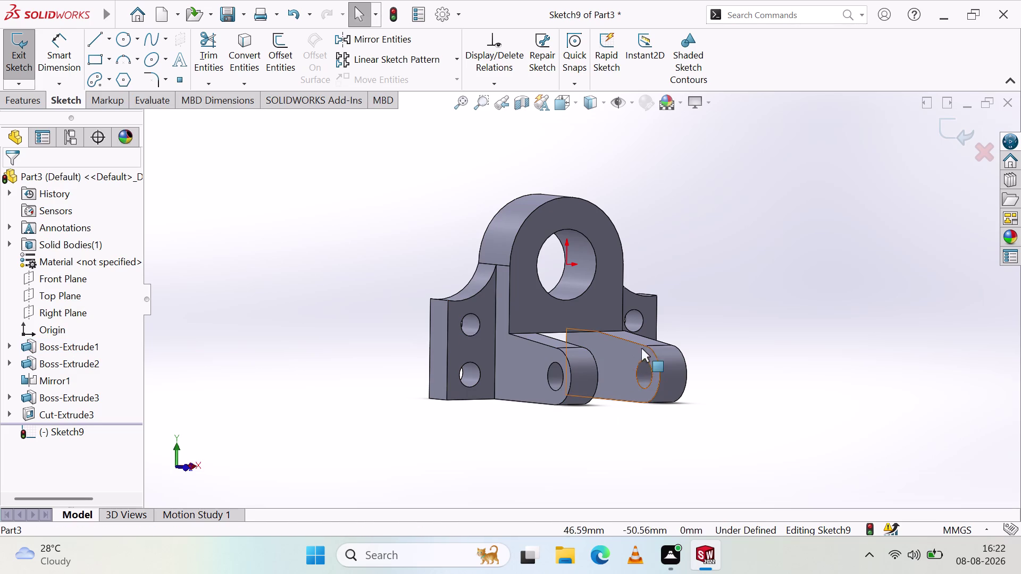
right_click(720, 305)
right_click(522, 468)
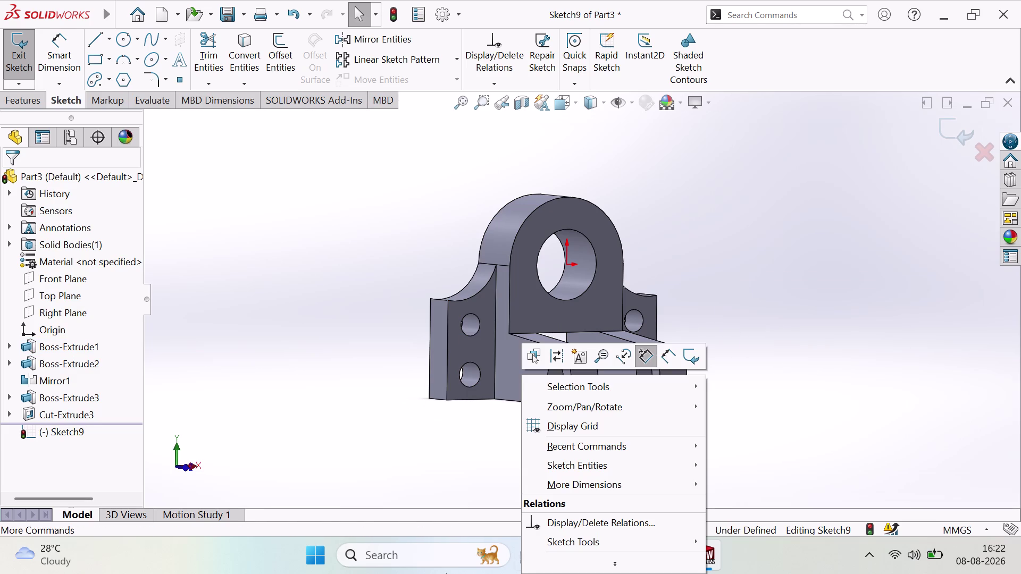
click(162, 478)
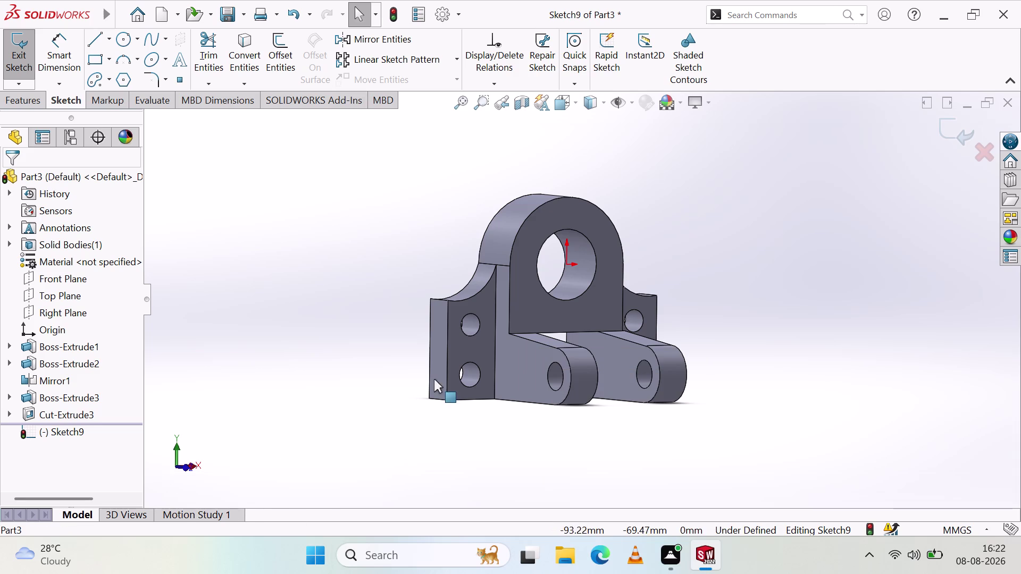
click(517, 354)
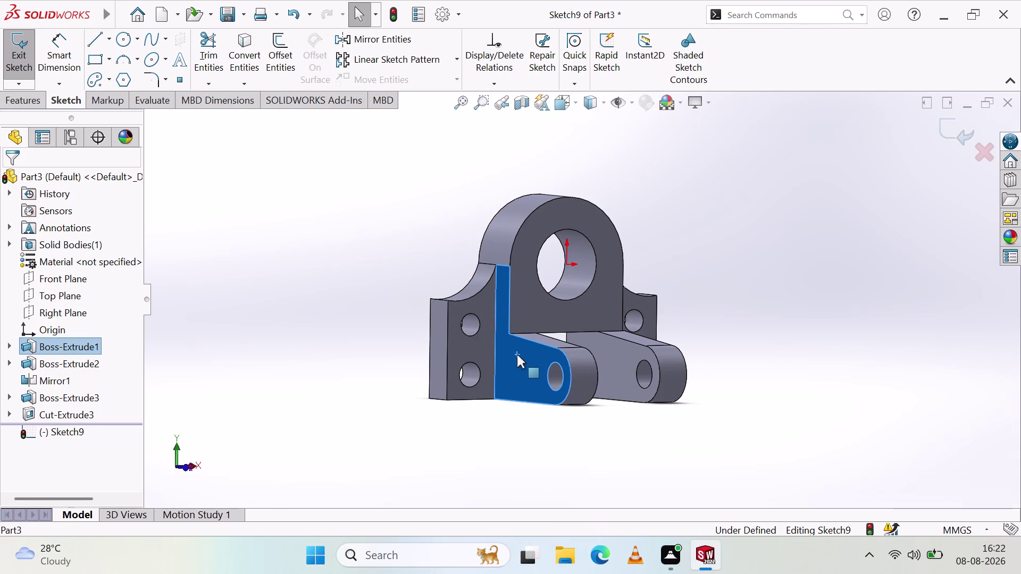
click(391, 354)
middle_drag(483, 340, 444, 333)
click(517, 291)
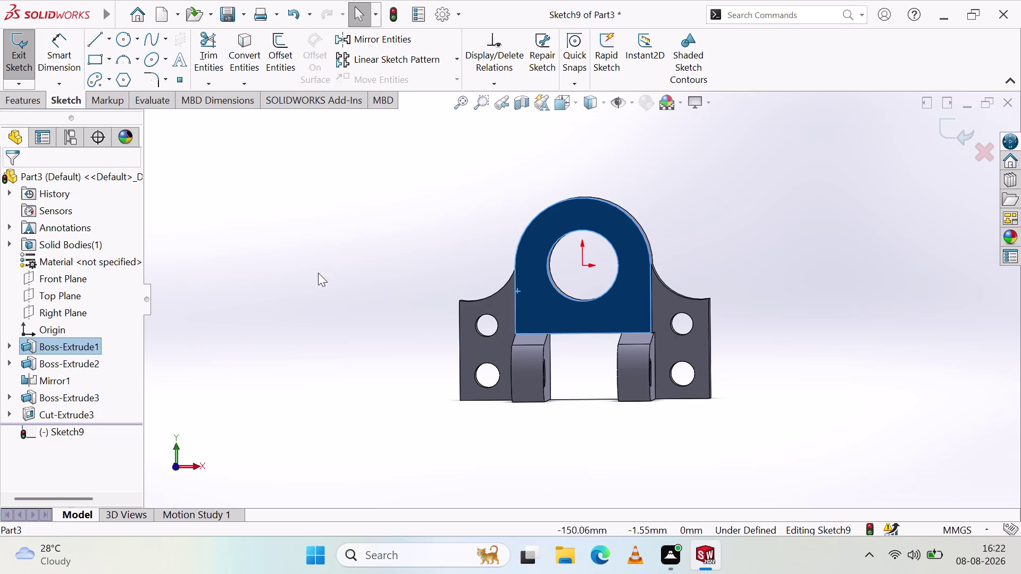
key(Escape)
click(22, 55)
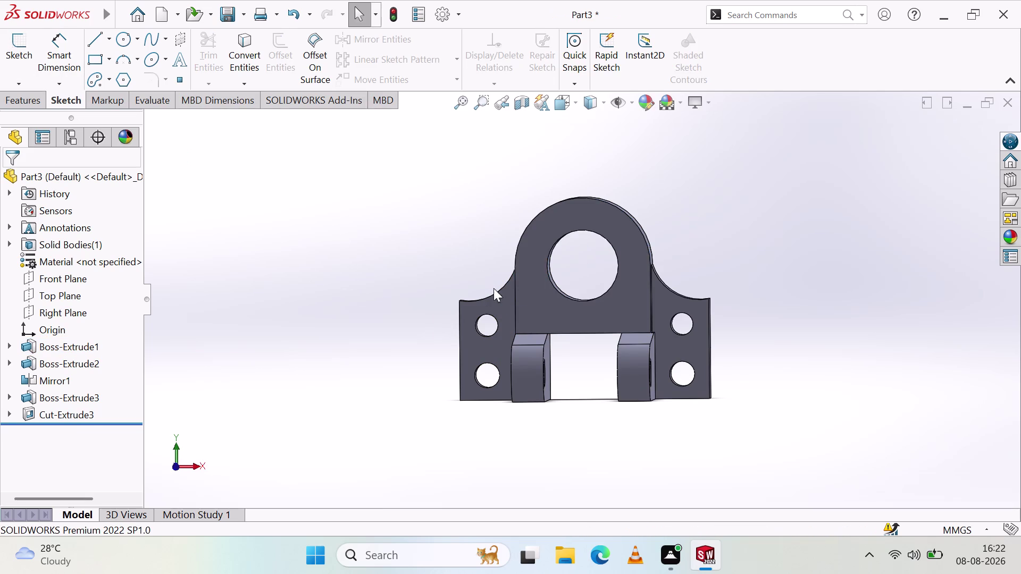
click(532, 290)
middle_drag(256, 324, 306, 342)
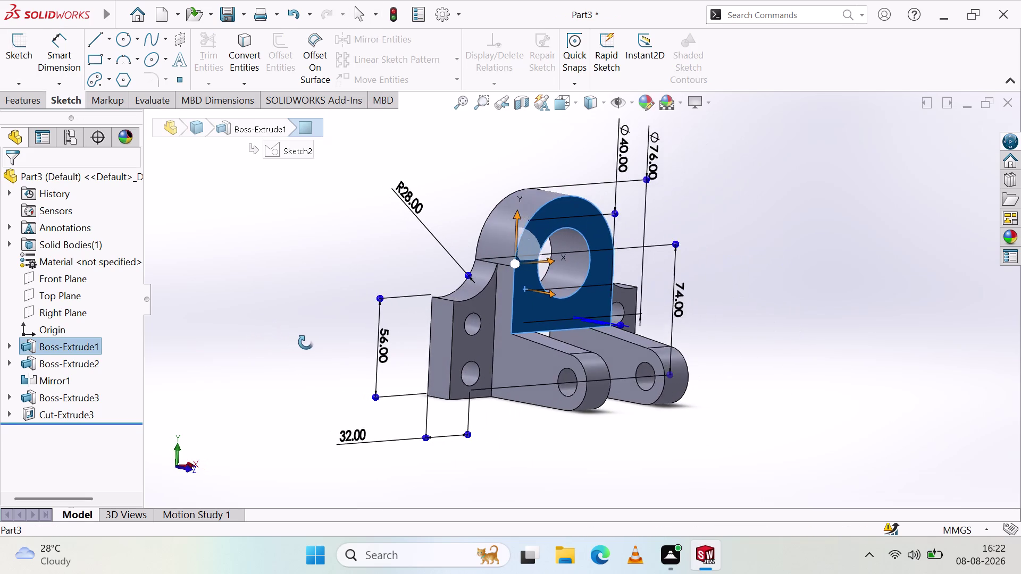
middle_drag(306, 342, 307, 337)
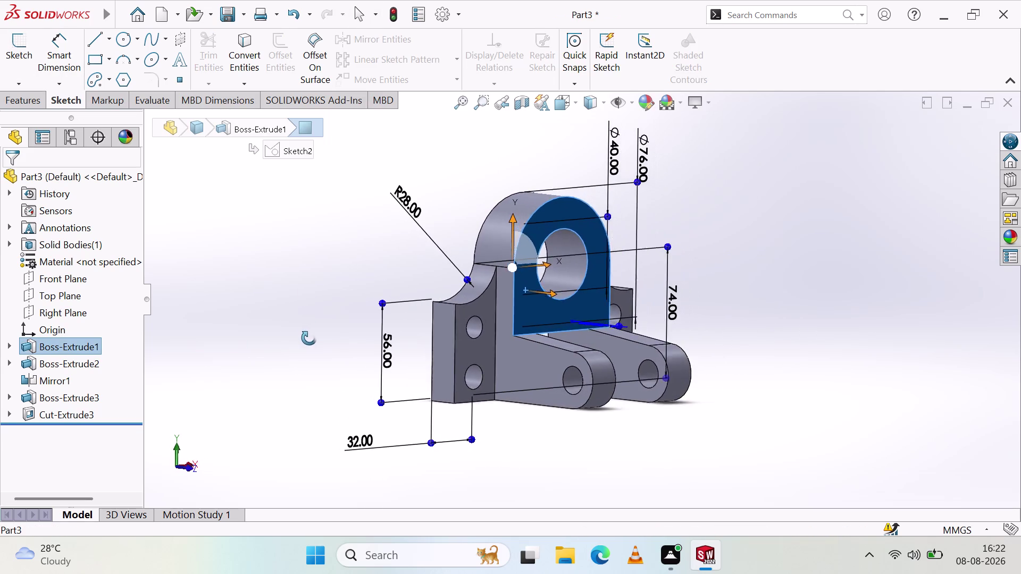
middle_drag(307, 336, 286, 301)
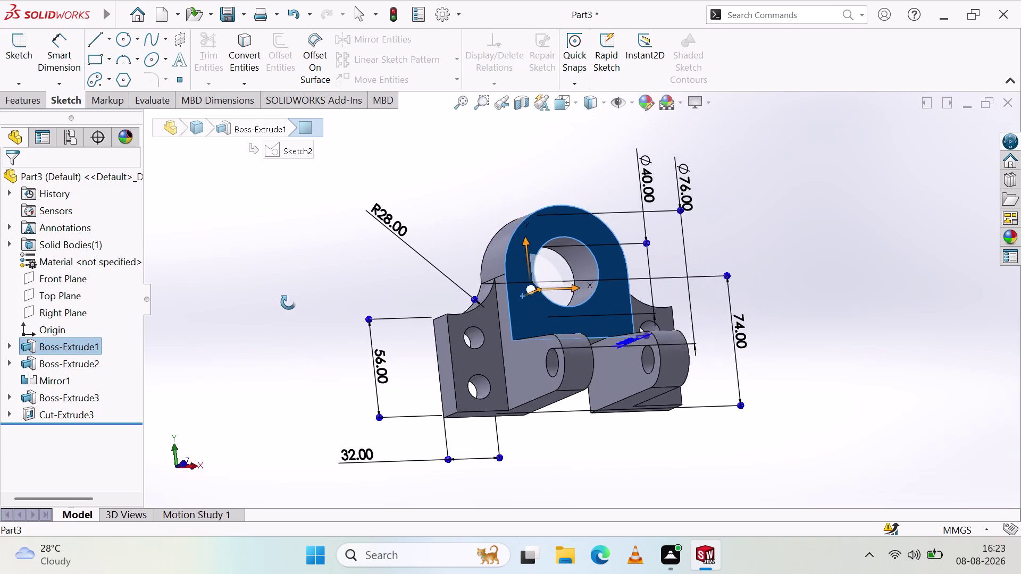
middle_drag(286, 302, 280, 327)
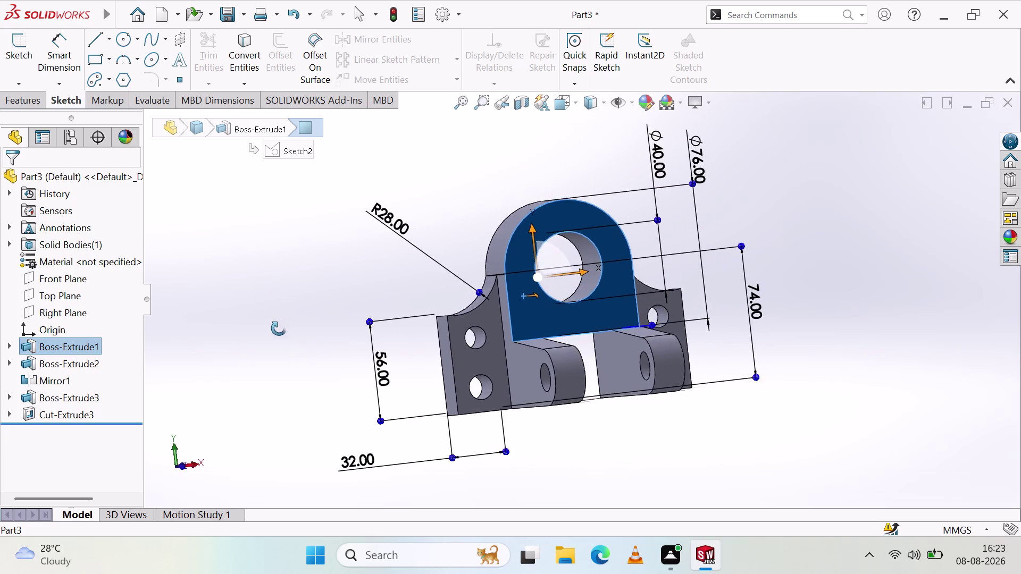
middle_drag(280, 327, 271, 353)
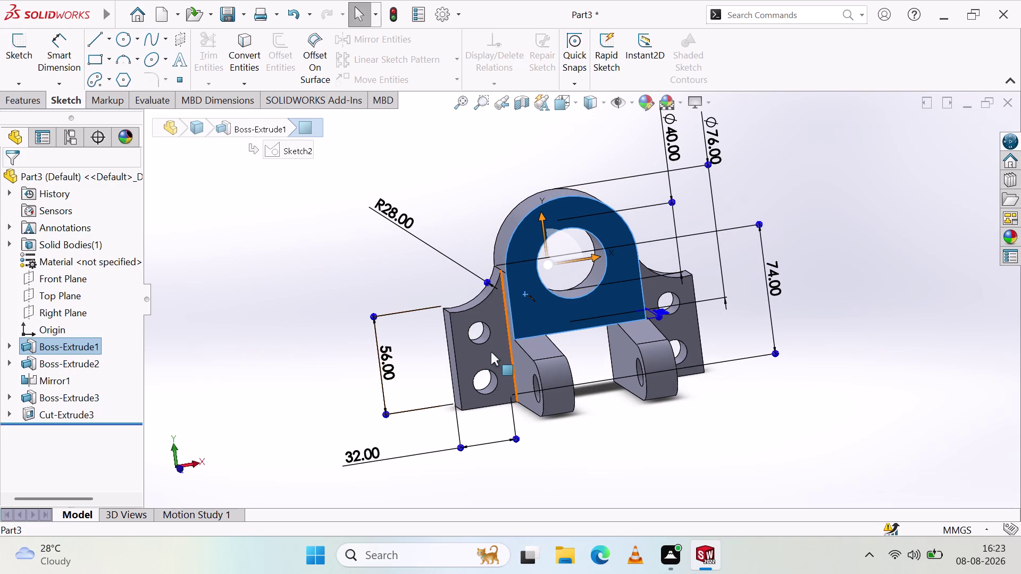
middle_drag(554, 364, 602, 360)
click(565, 376)
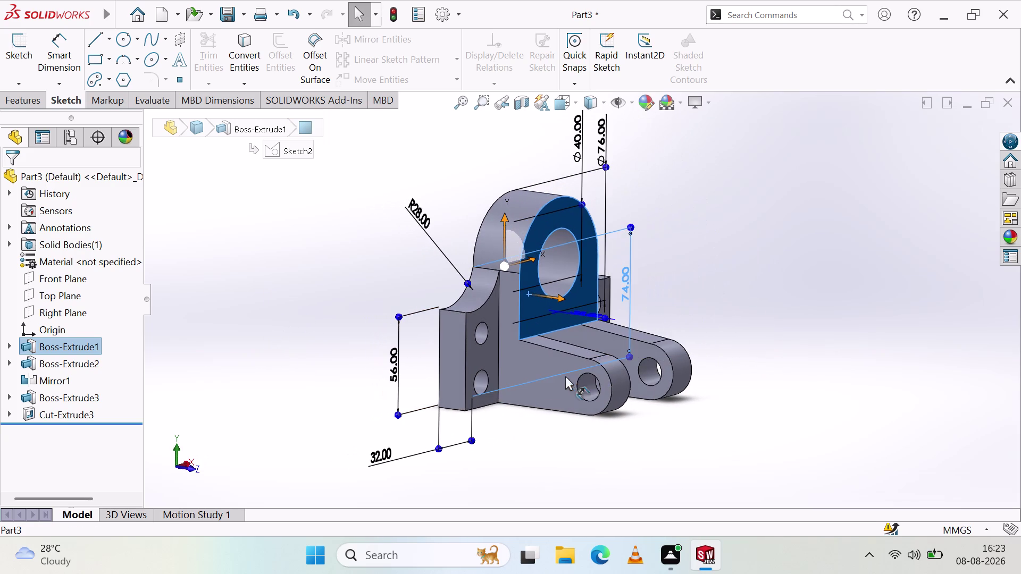
click(553, 401)
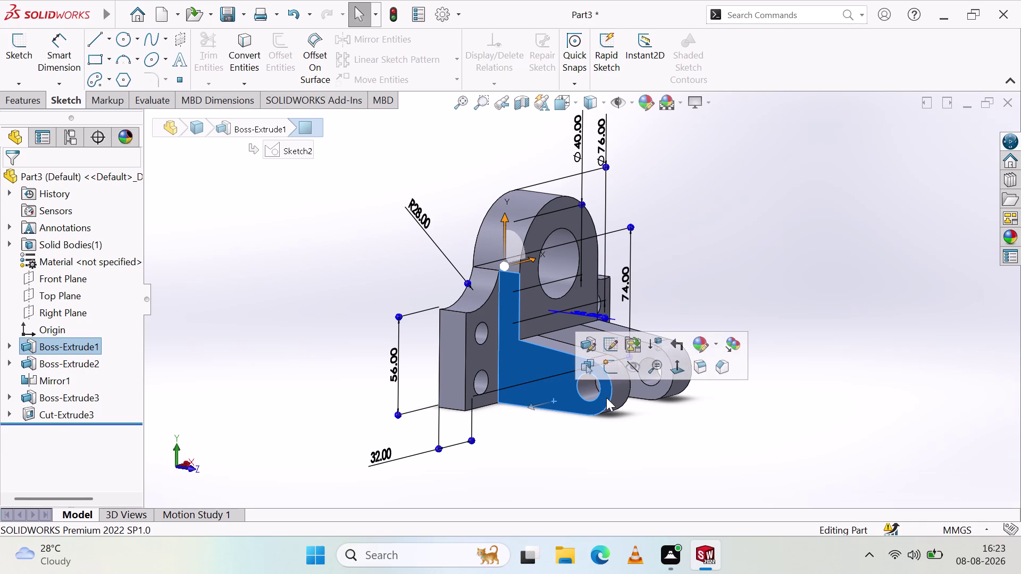
click(599, 394)
click(591, 398)
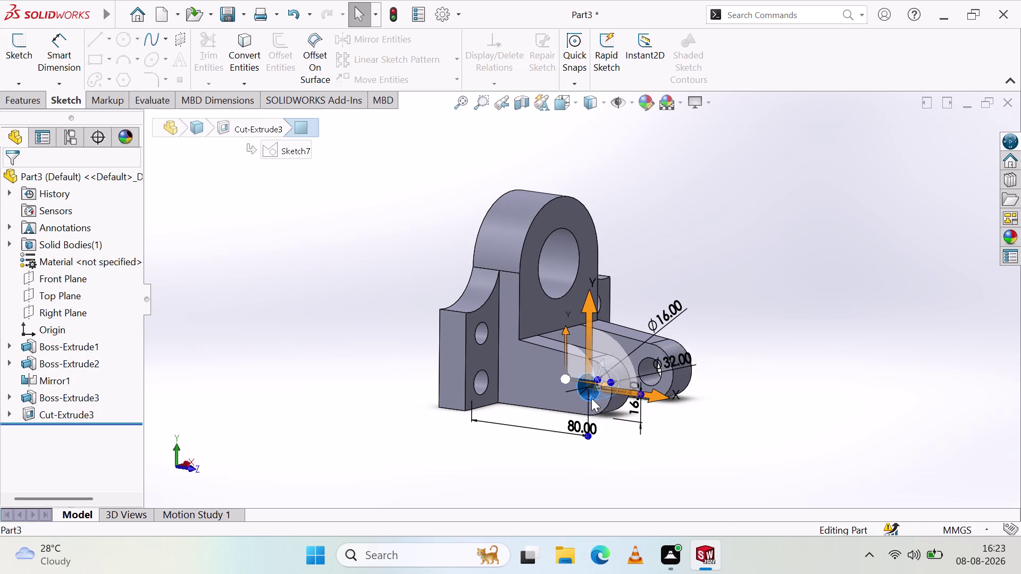
click(525, 265)
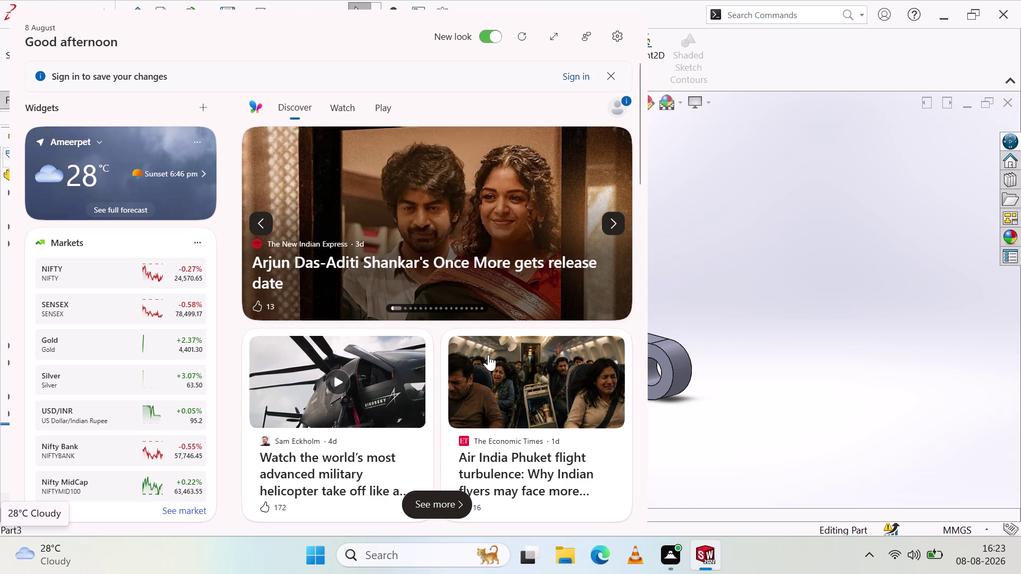
middle_drag(284, 385, 250, 365)
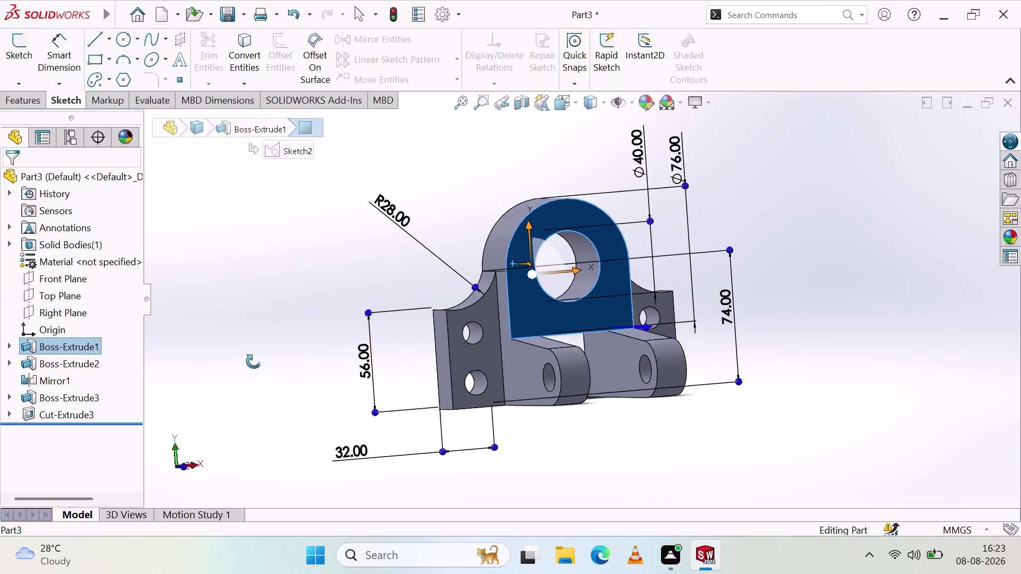
Orbit the bracket to the right-side view, then return to a front-facing view.
middle_drag(250, 365, 234, 366)
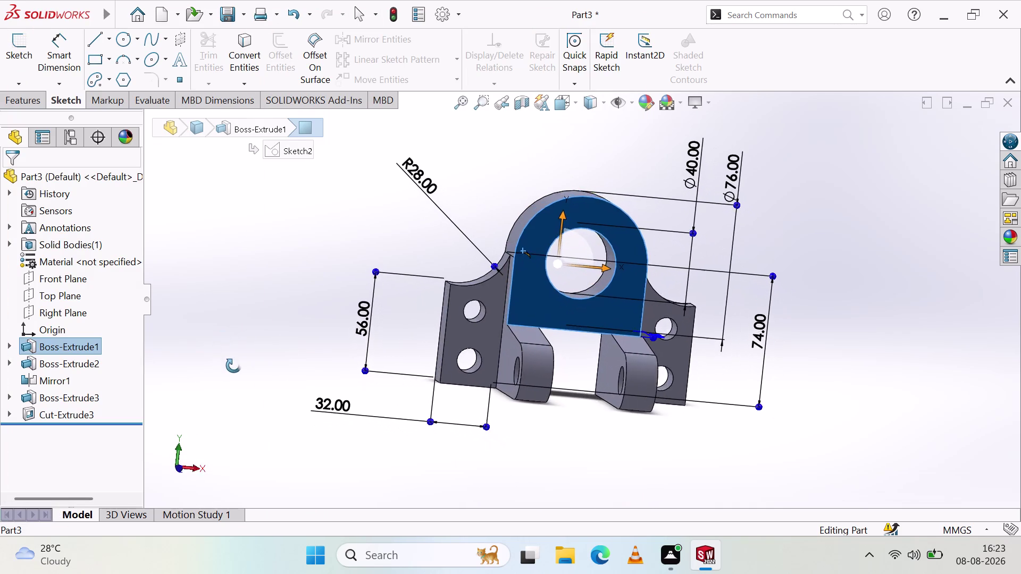
middle_drag(233, 366, 235, 367)
middle_click(235, 367)
middle_click(238, 366)
click(192, 466)
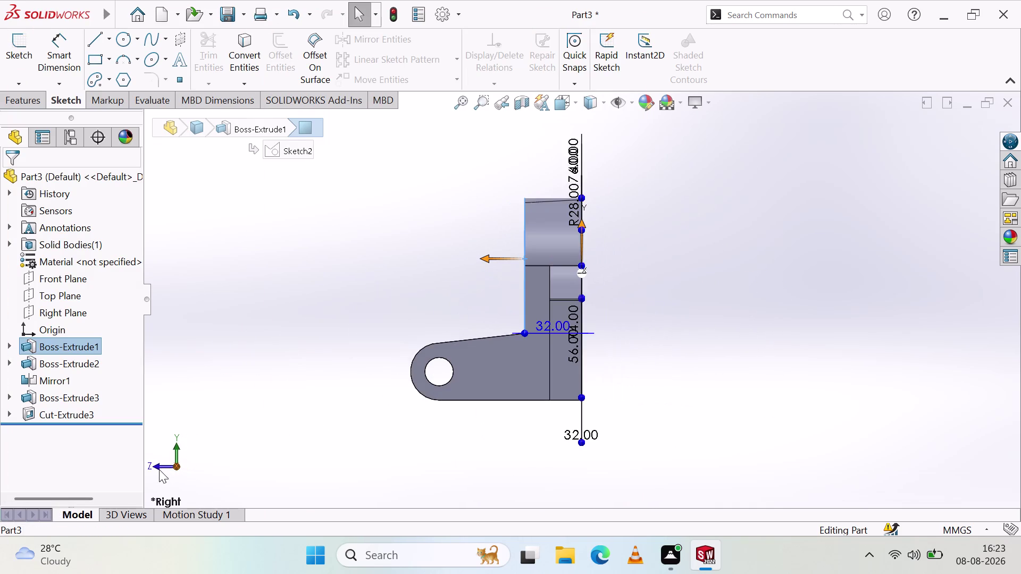
click(158, 469)
middle_click(317, 357)
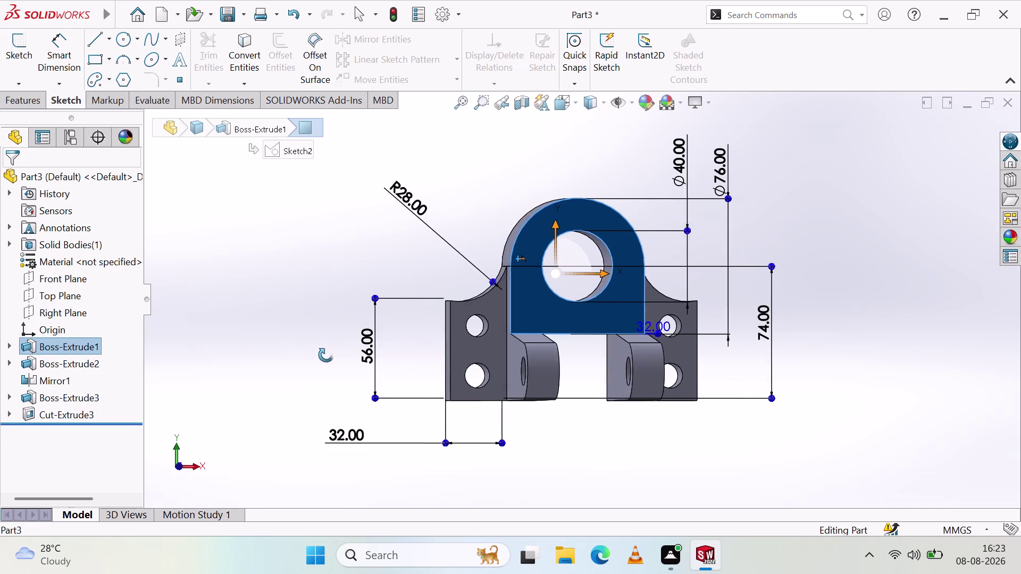
middle_click(317, 353)
middle_click(317, 354)
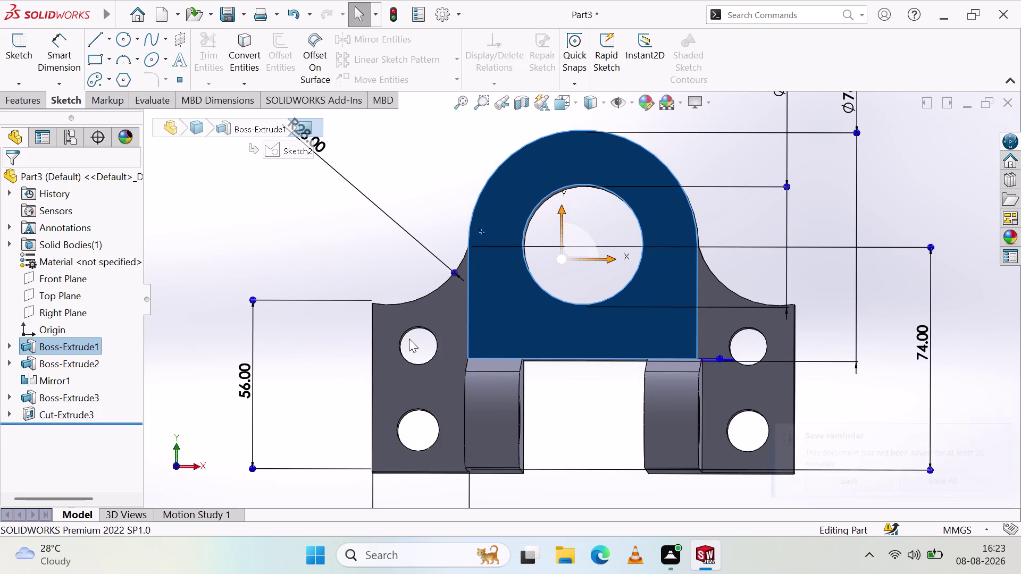
scroll(down, 3)
scroll(up, 3)
scroll(up, 3)
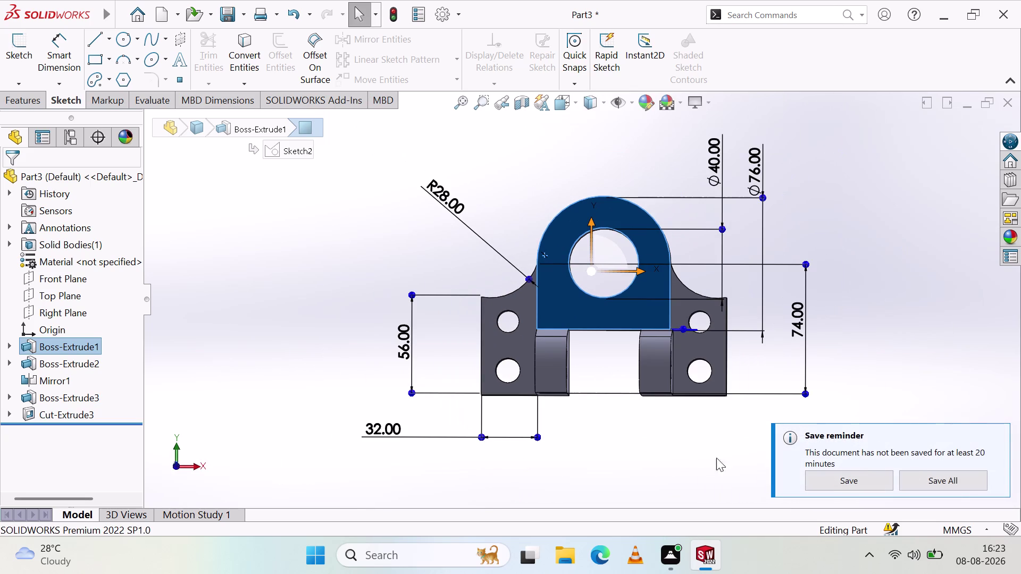
Show the lug cut's sketch dimensions and orbit to look along the lug.
click(688, 457)
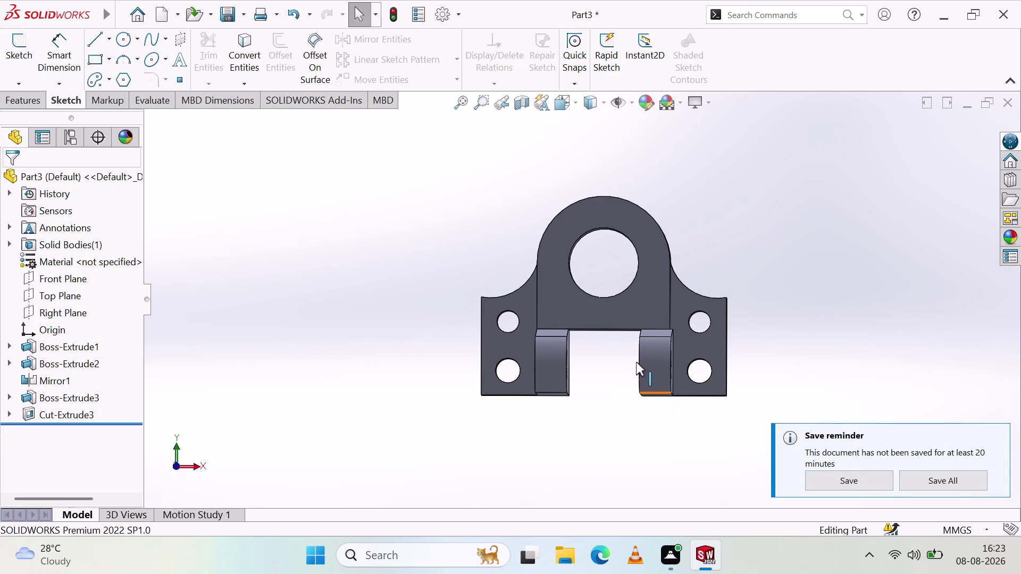
click(603, 318)
click(553, 381)
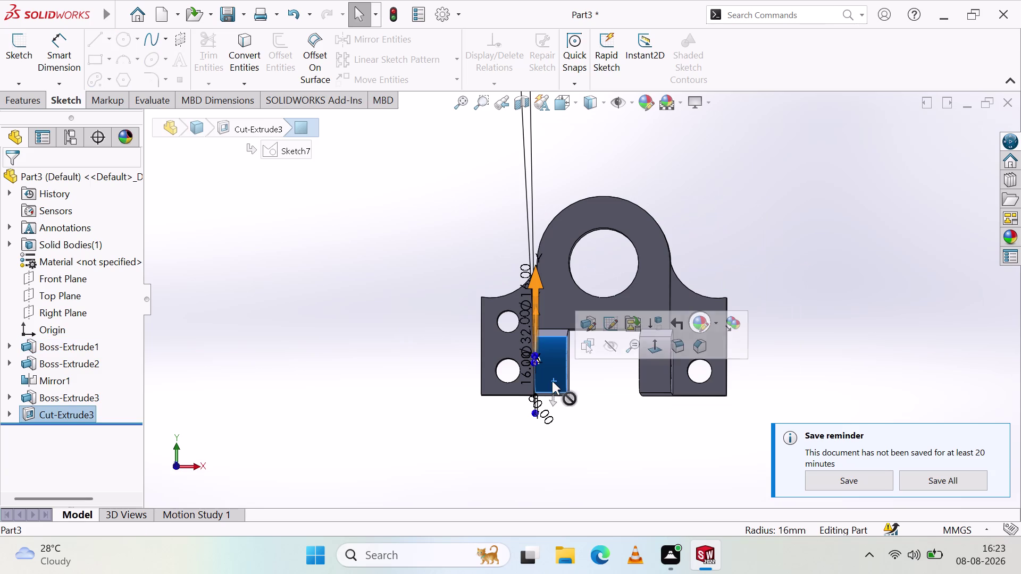
middle_drag(601, 434, 680, 444)
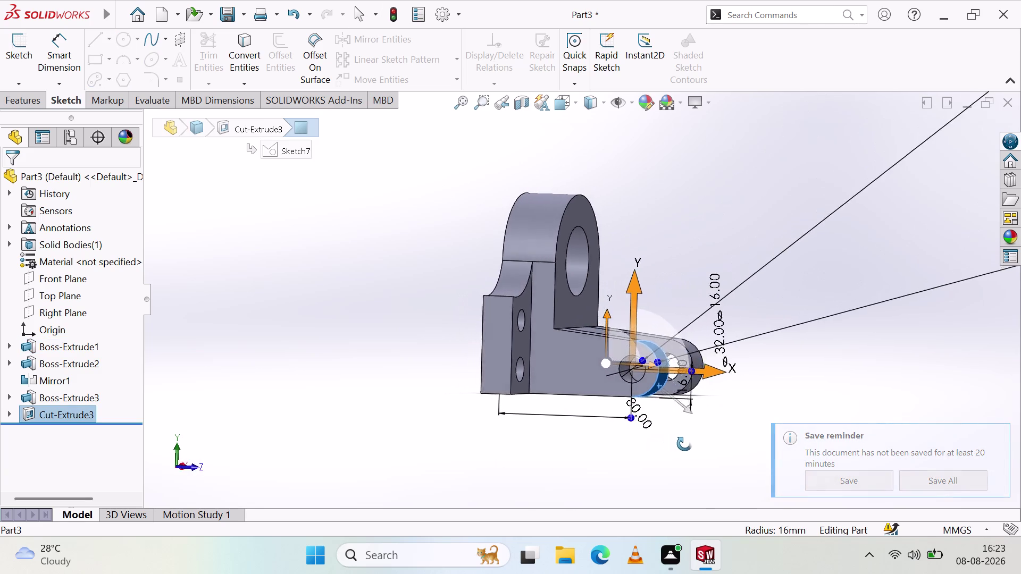
middle_drag(680, 444, 712, 447)
middle_click(713, 446)
Move the 16.00, 80.00, ø32.00 and ø16.00 dimension labels clear of the part.
drag(722, 389, 726, 394)
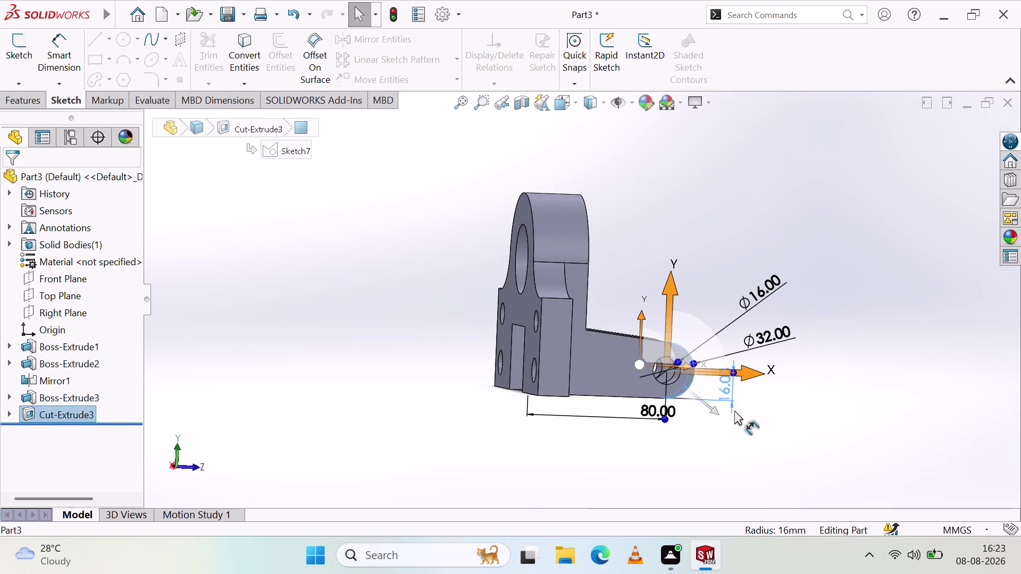
drag(725, 394, 894, 477)
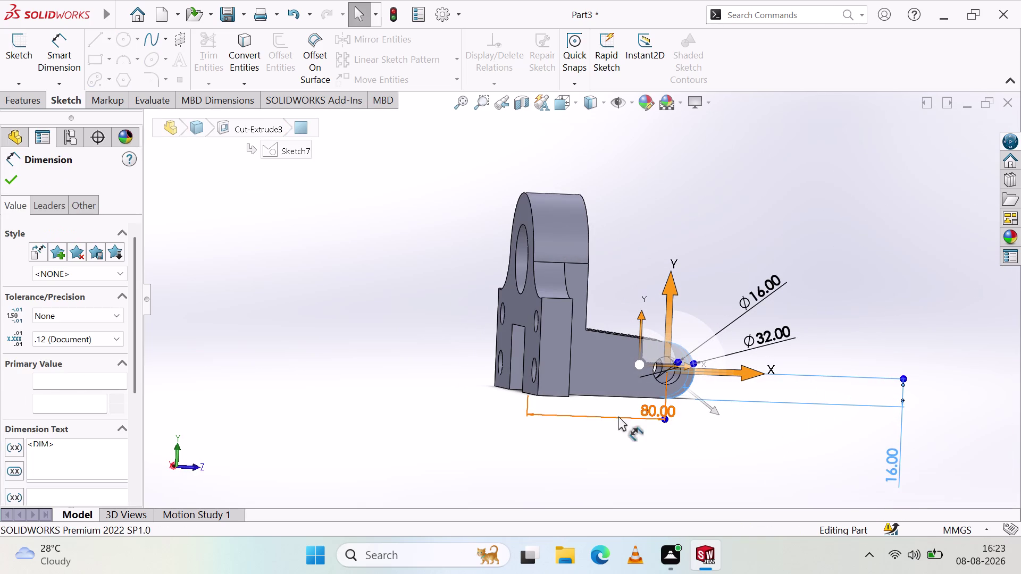
drag(656, 414, 591, 446)
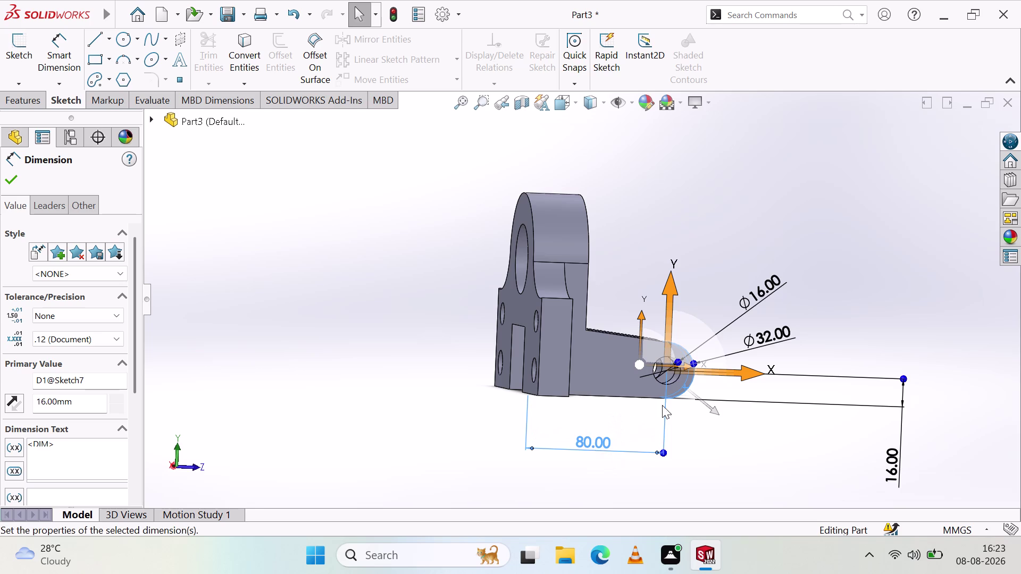
drag(772, 336, 905, 285)
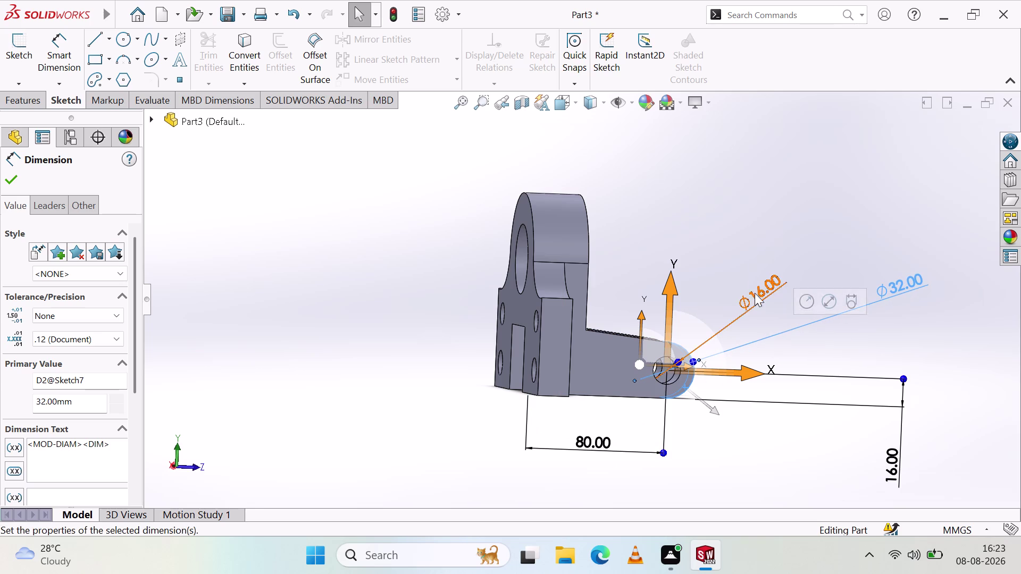
drag(756, 295, 848, 252)
Show the base plate sketch dimensions again and orbit the bracket to a three-quarter view.
click(690, 462)
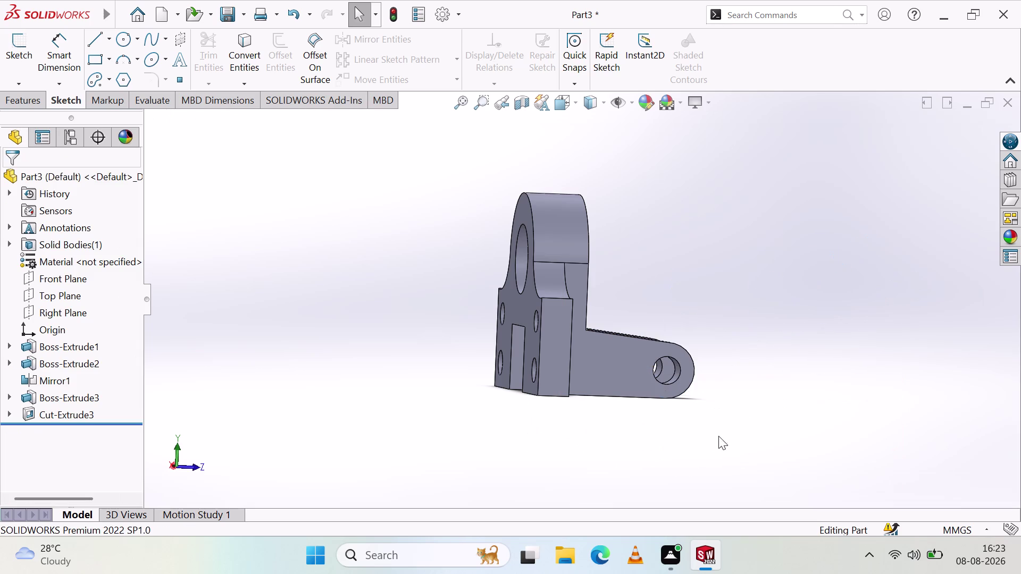
click(630, 376)
middle_drag(765, 406, 697, 429)
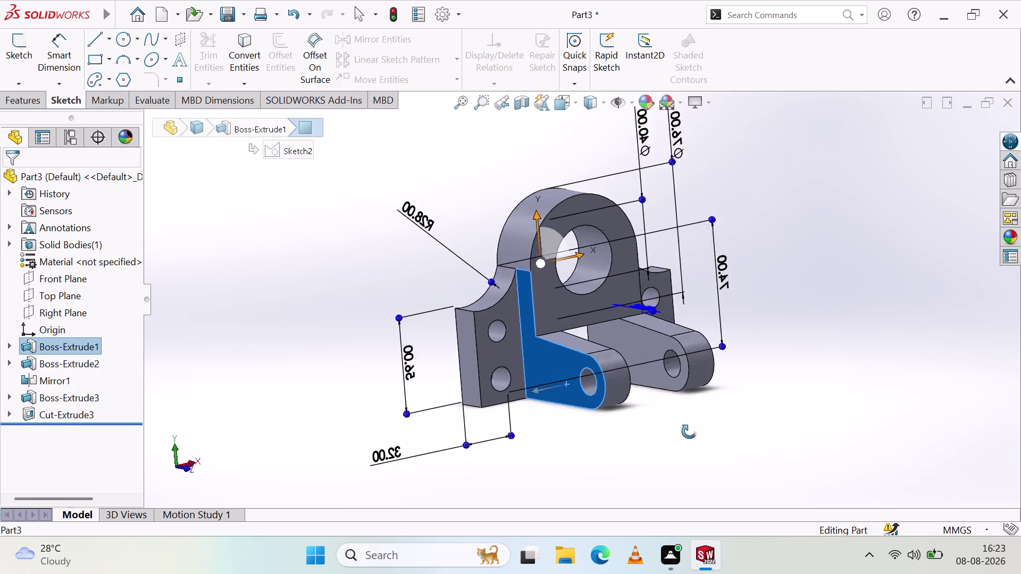
middle_drag(697, 428, 643, 435)
middle_click(644, 435)
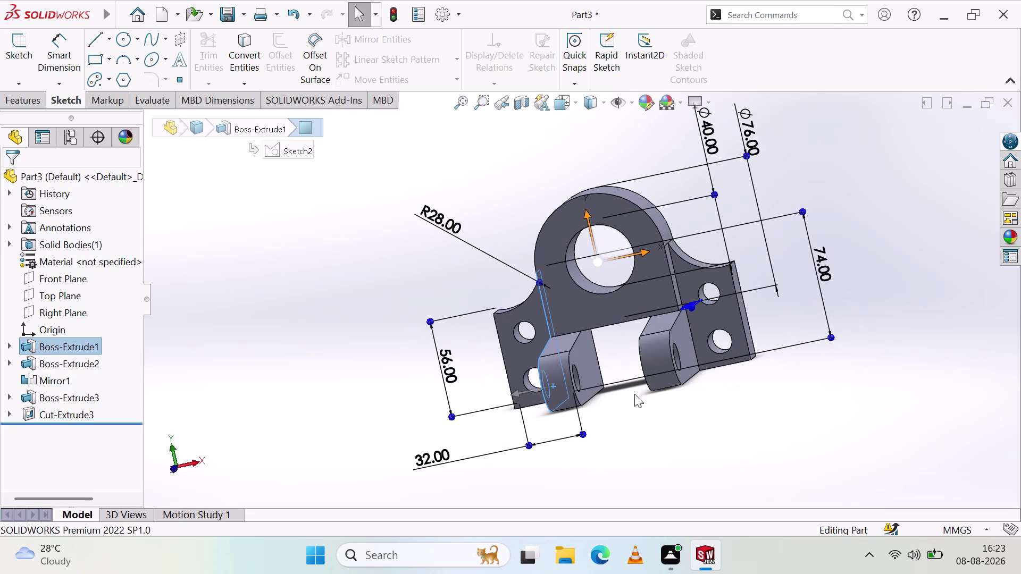
middle_drag(784, 338, 810, 342)
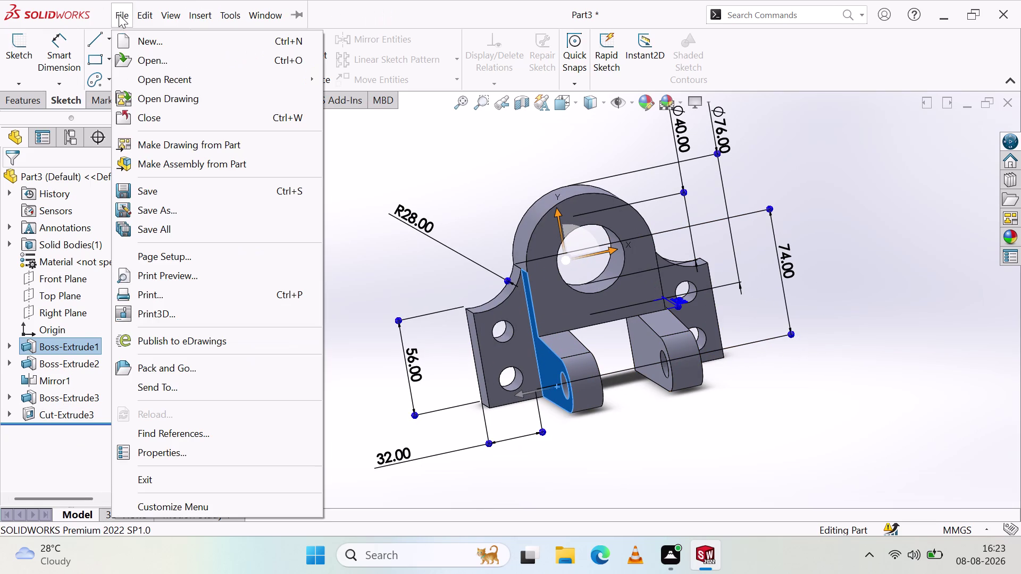
Enter 'Clevis Bracket' as the file name in Save As, correcting the typos.
click(171, 205)
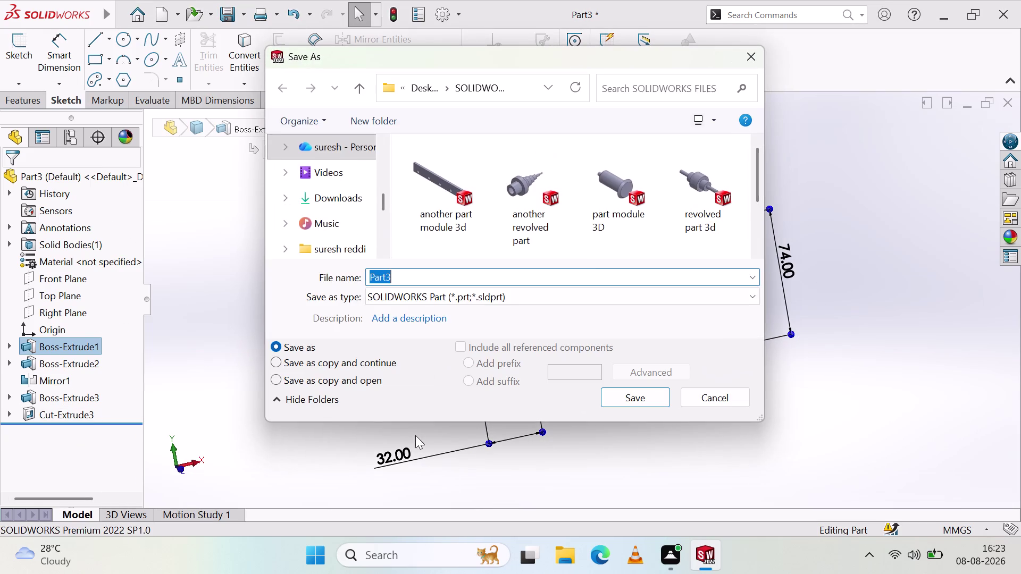
click(439, 278)
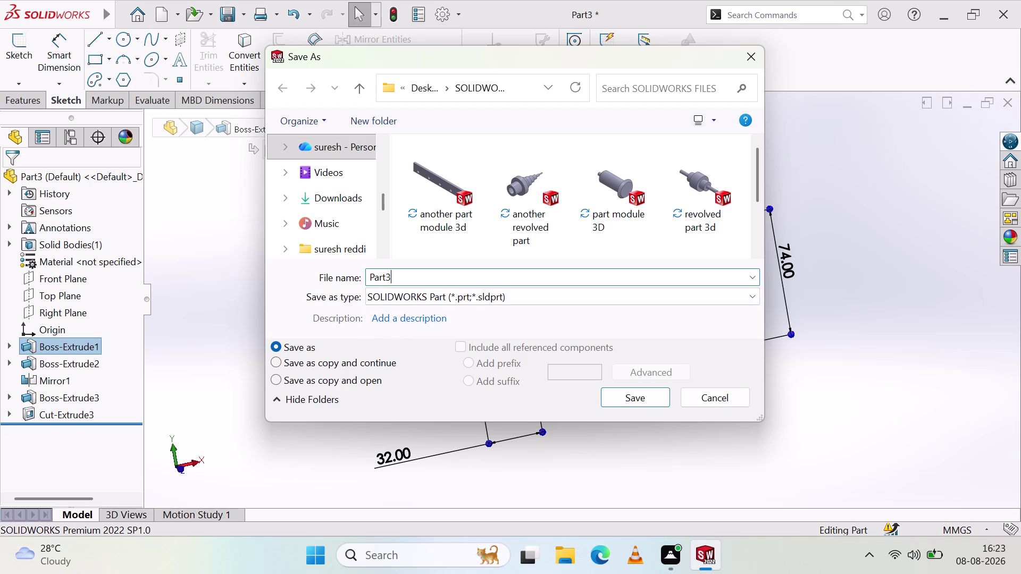
key(BackSpace)
key(BackSpace)
key(BackSpace)
text(clr)
key(BackSpace)
text(e)
text(vis)
key(space)
key(BackSpace)
key(BackSpace)
key(BackSpace)
text(CLE)
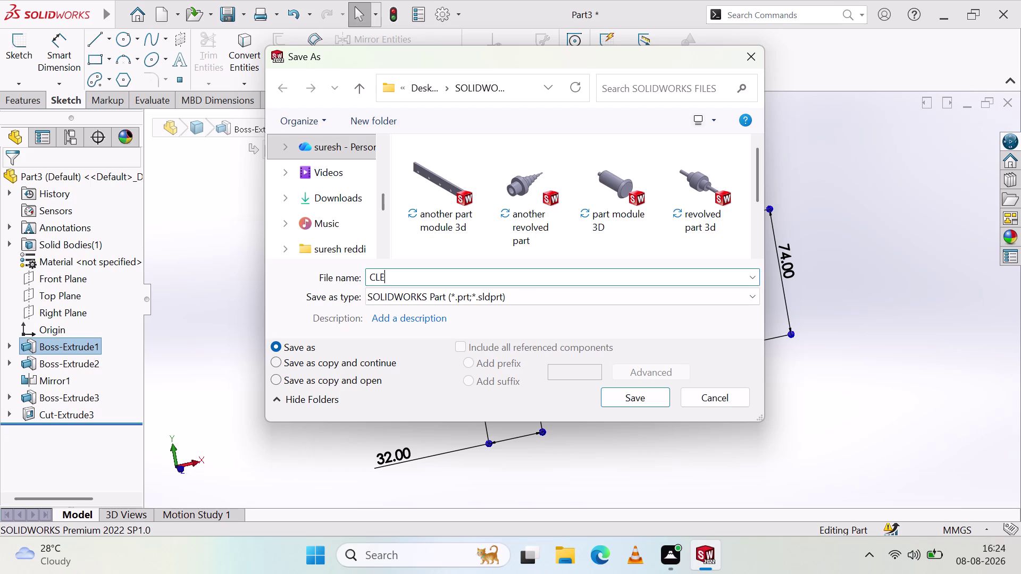
text(VI)
text(S BRA)
key(BackSpace)
key(BackSpace)
key(BackSpace)
key(BackSpace)
key(BackSpace)
key(BackSpace)
key(BackSpace)
key(BackSpace)
key(BackSpace)
text(l)
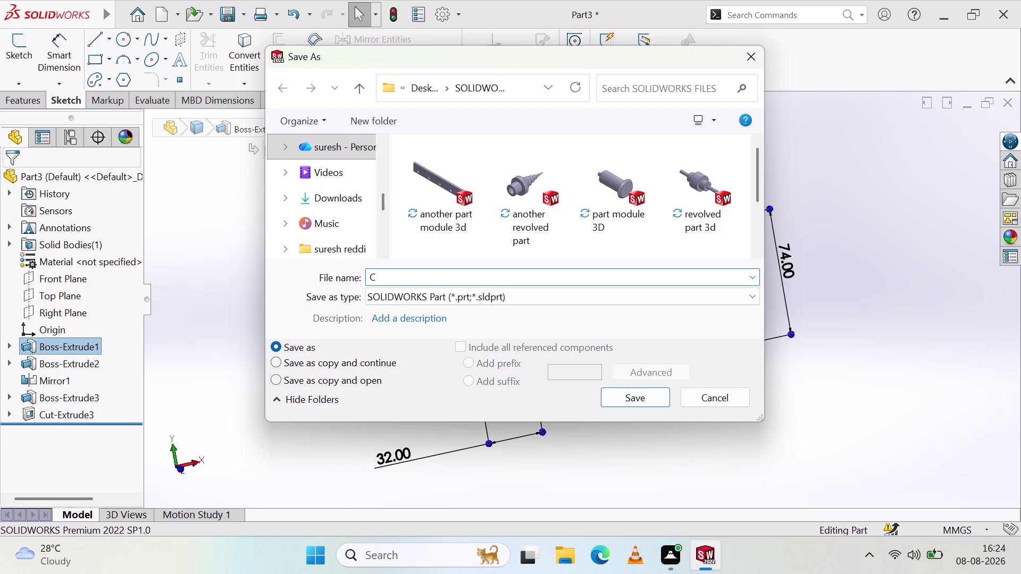
text(evis)
key(space)
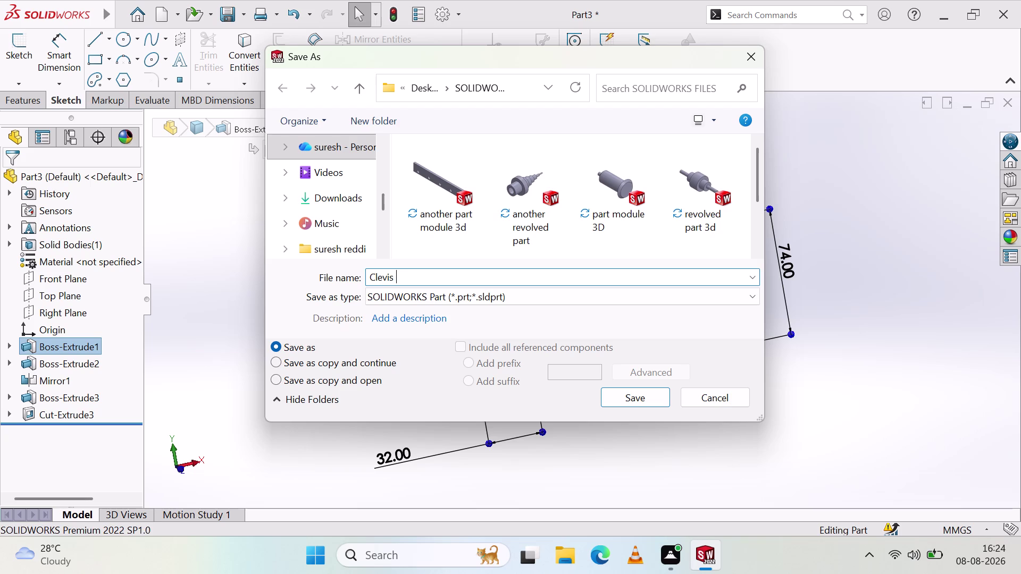
key(b)
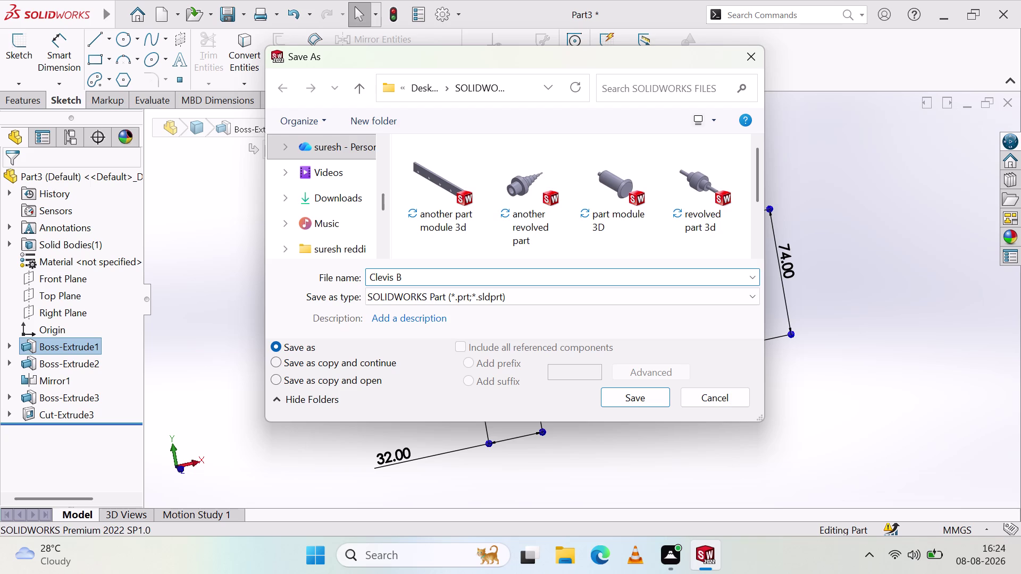
key(r)
text(a)
text(cket)
Keep the SOLIDWORKS Part type and save the file as Clevis Bracket.
drag(439, 278, 774, 419)
scroll(down, 3)
click(634, 393)
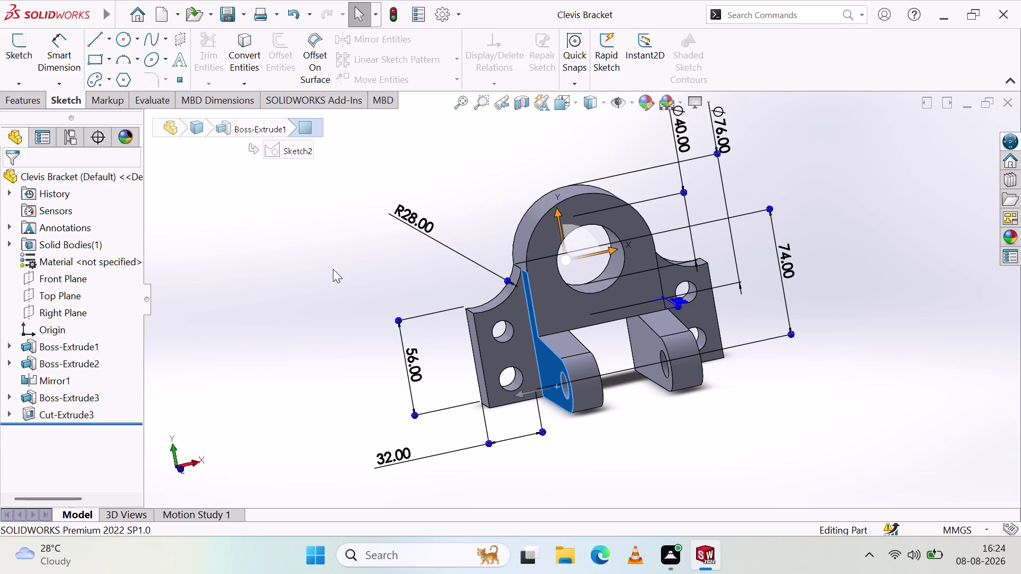
Show the side flange's sketch dimensions and pick faces on the right lug, then clear the selection.
click(231, 250)
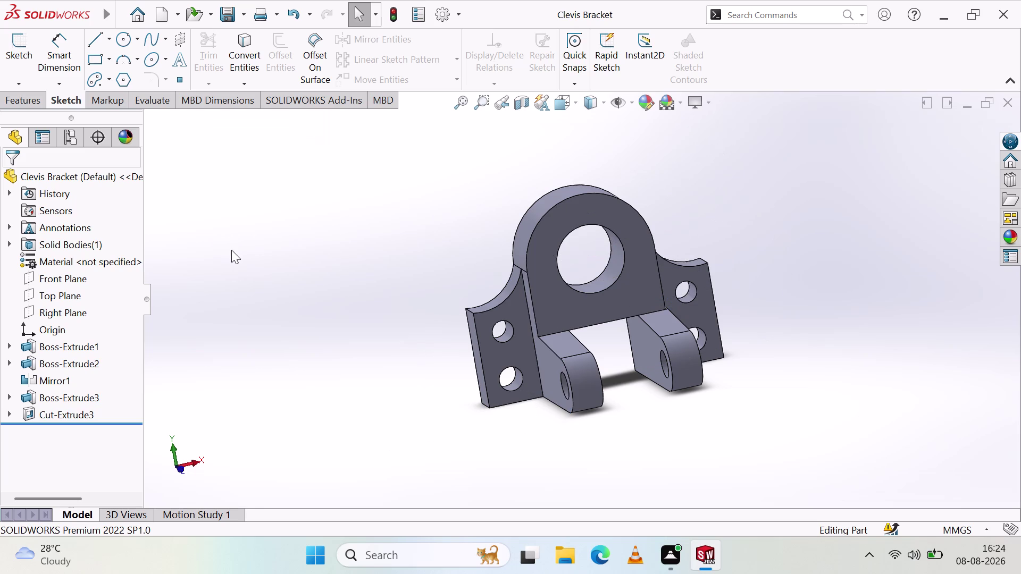
click(530, 359)
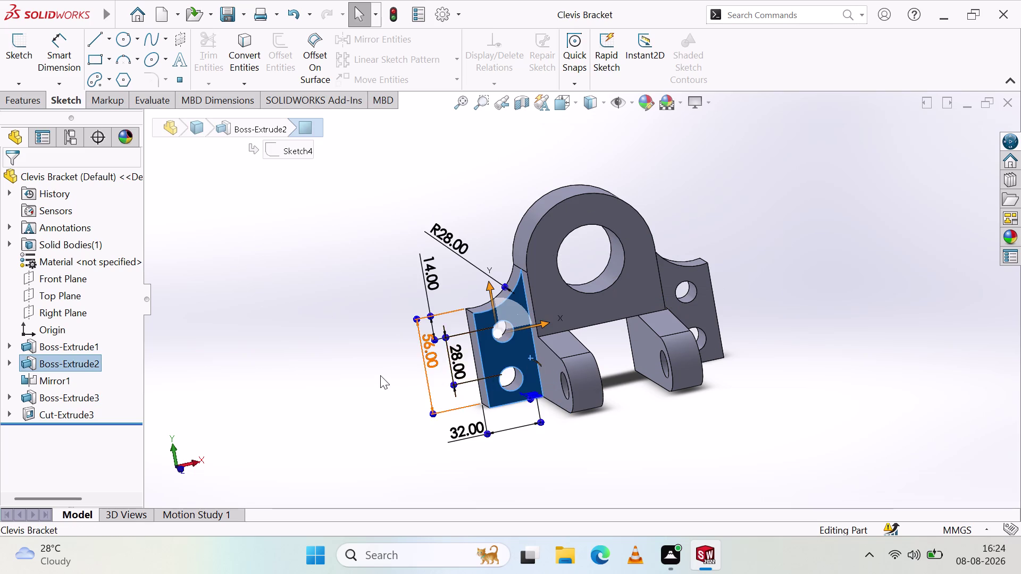
click(345, 393)
click(655, 357)
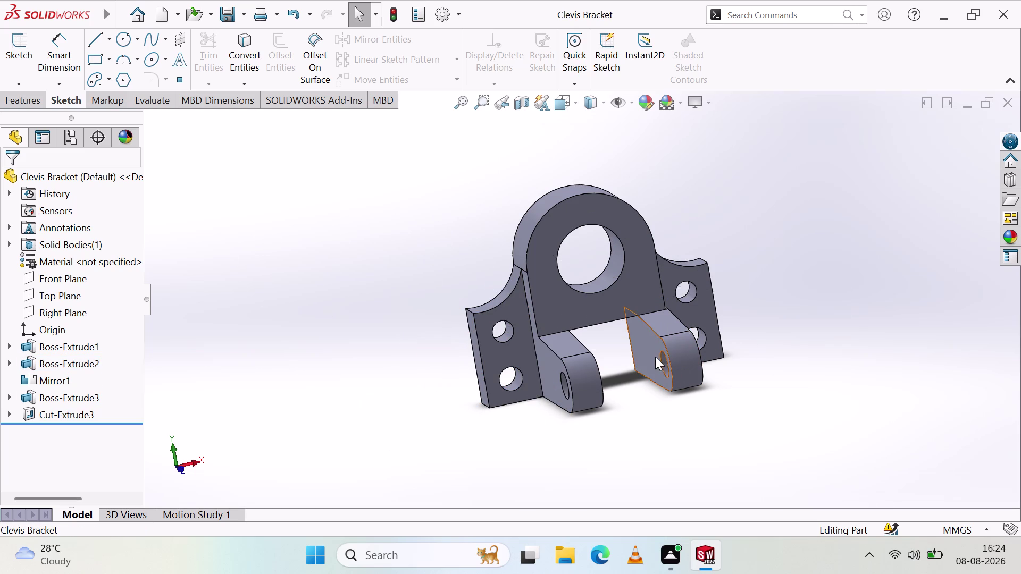
click(619, 419)
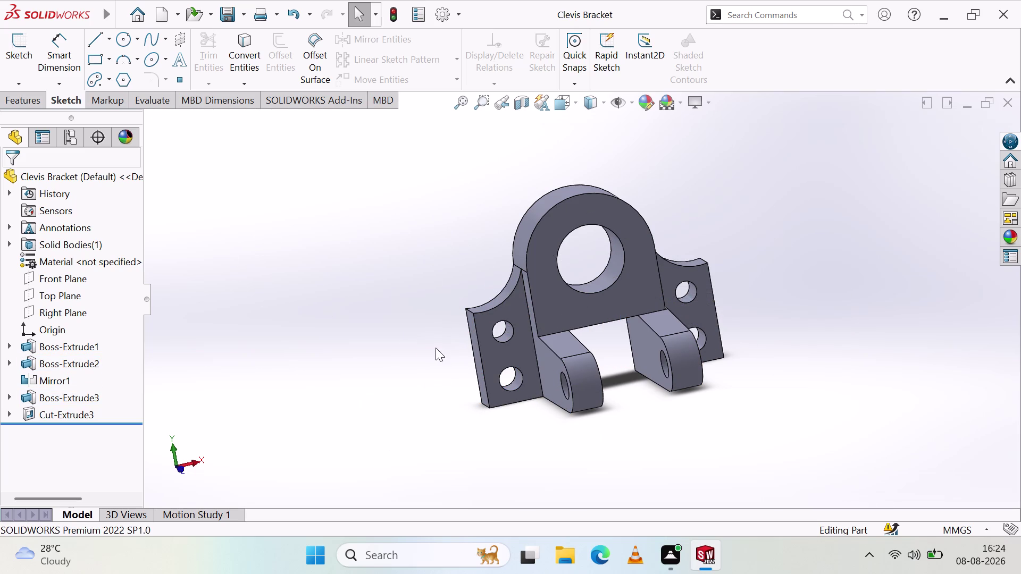
View the bracket from the side, return to 3D, then orbit and zoom toward the front.
click(196, 459)
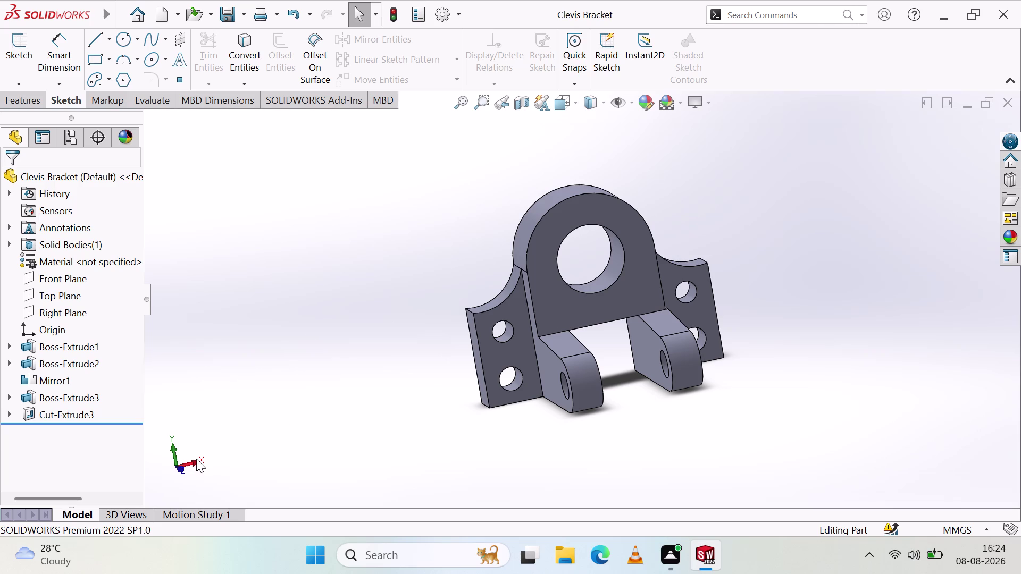
click(186, 462)
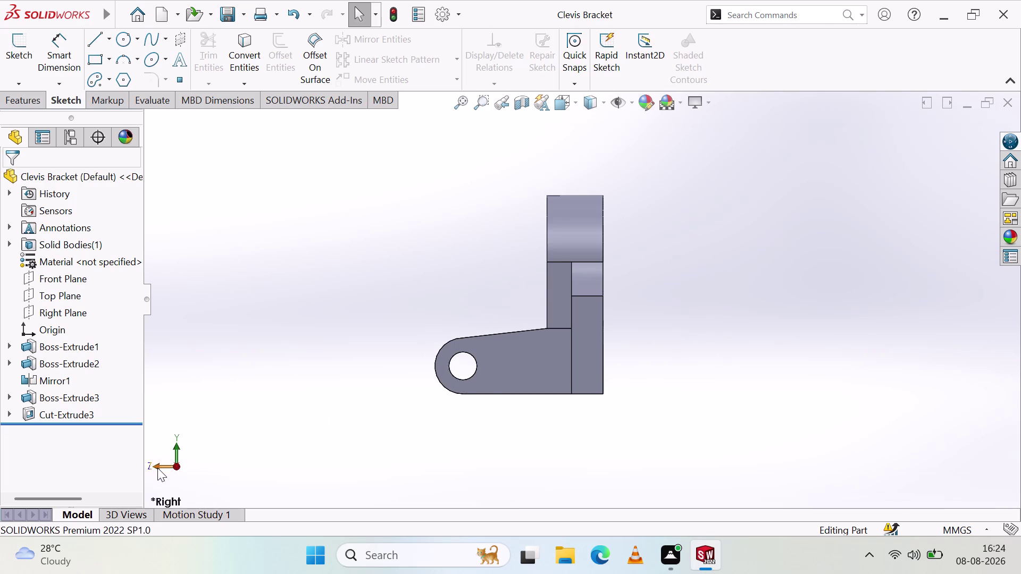
click(157, 467)
middle_drag(194, 271, 223, 280)
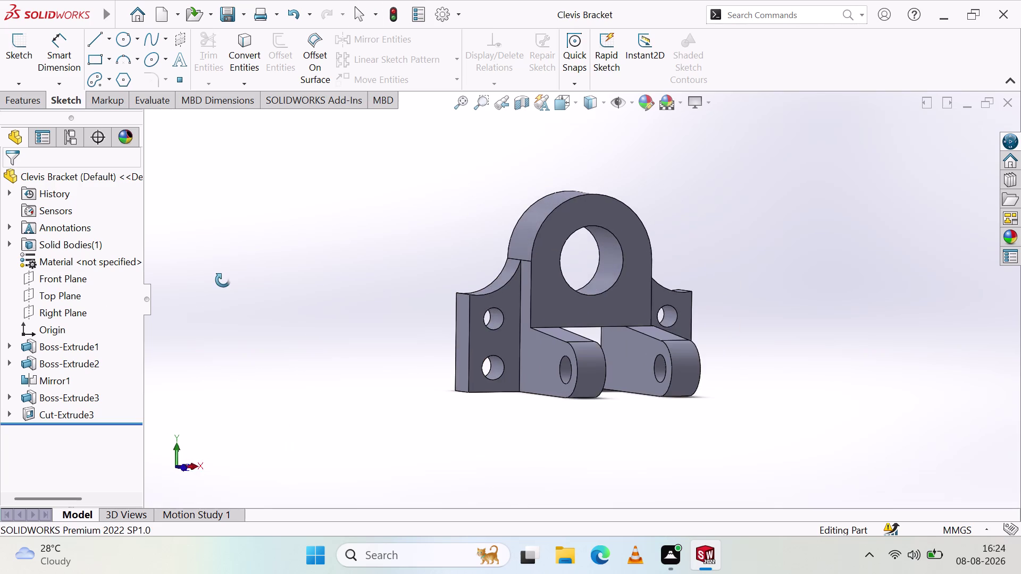
middle_drag(223, 280, 229, 283)
scroll(down, 3)
scroll(up, 3)
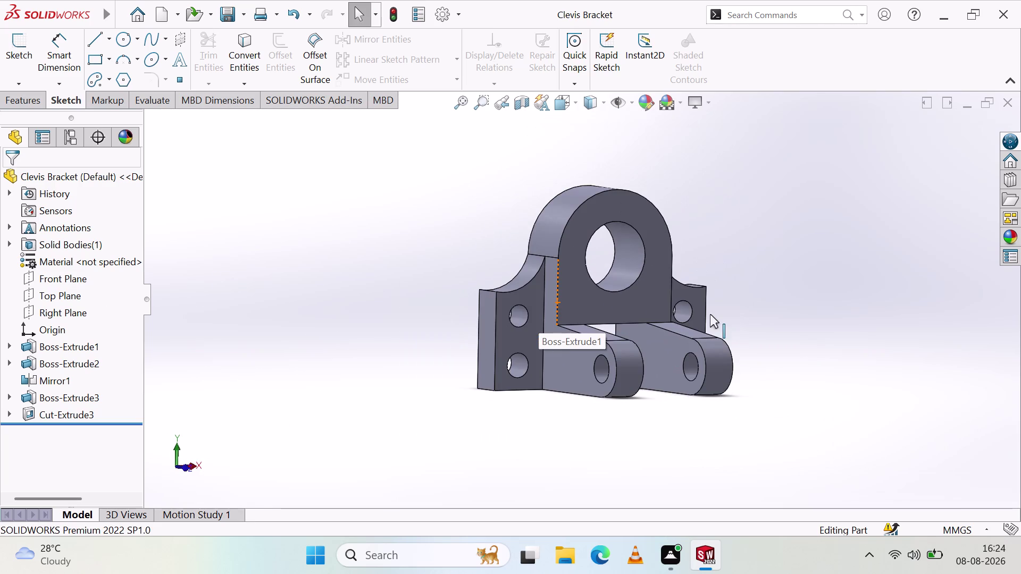
scroll(down, 3)
scroll(up, 3)
scroll(down, 3)
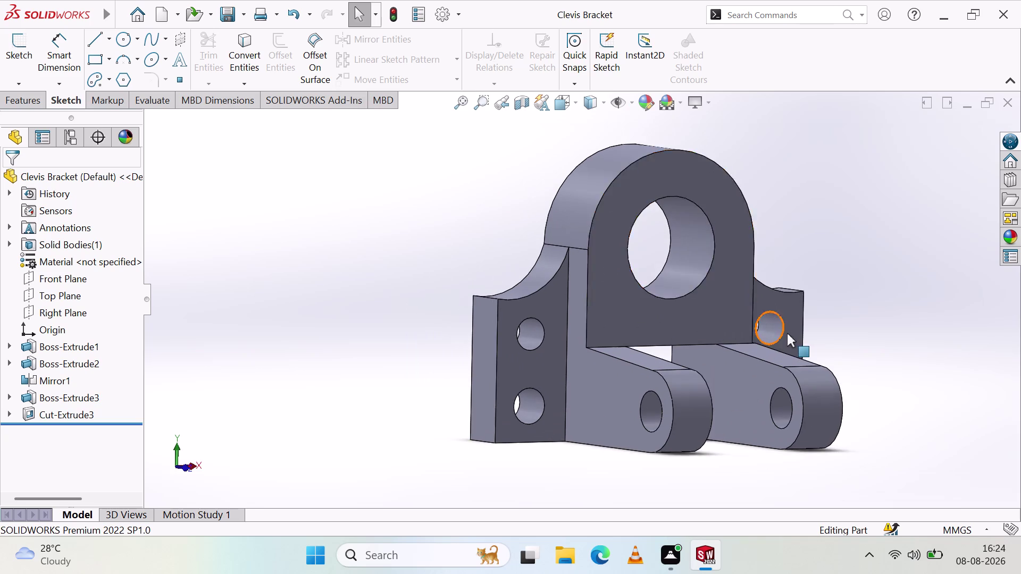
scroll(down, 3)
scroll(up, 3)
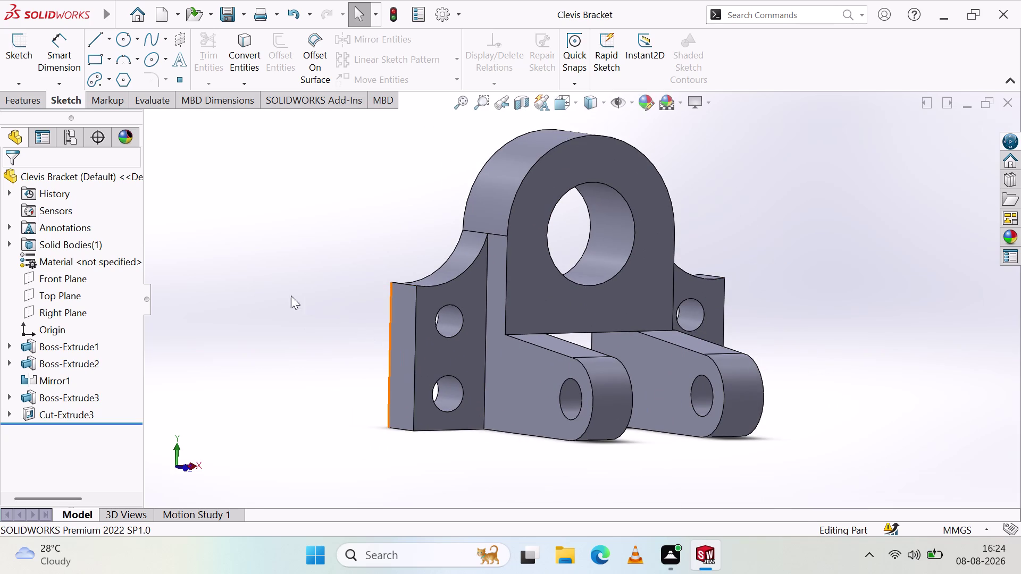
middle_drag(342, 293, 335, 307)
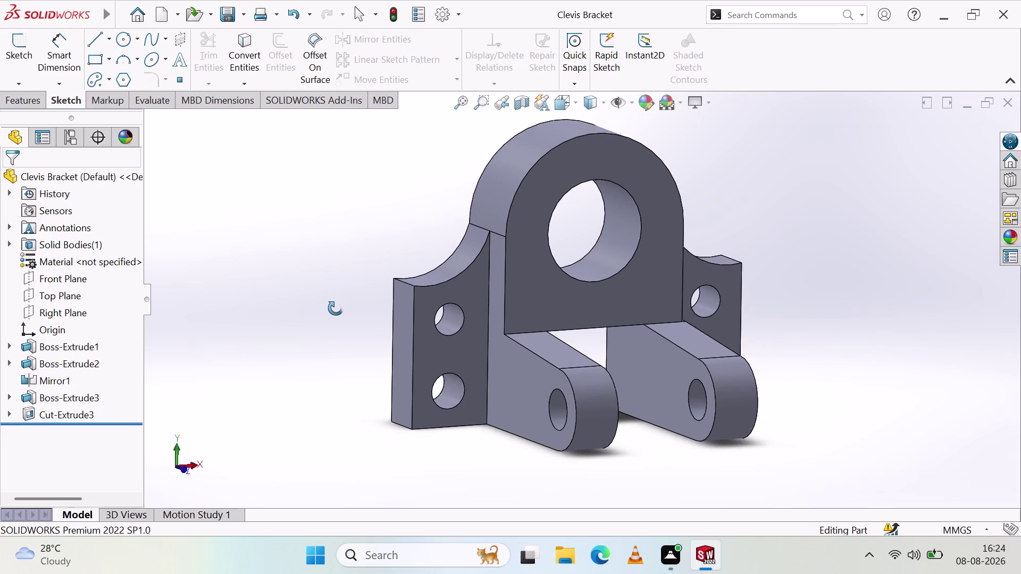
middle_drag(335, 307, 331, 326)
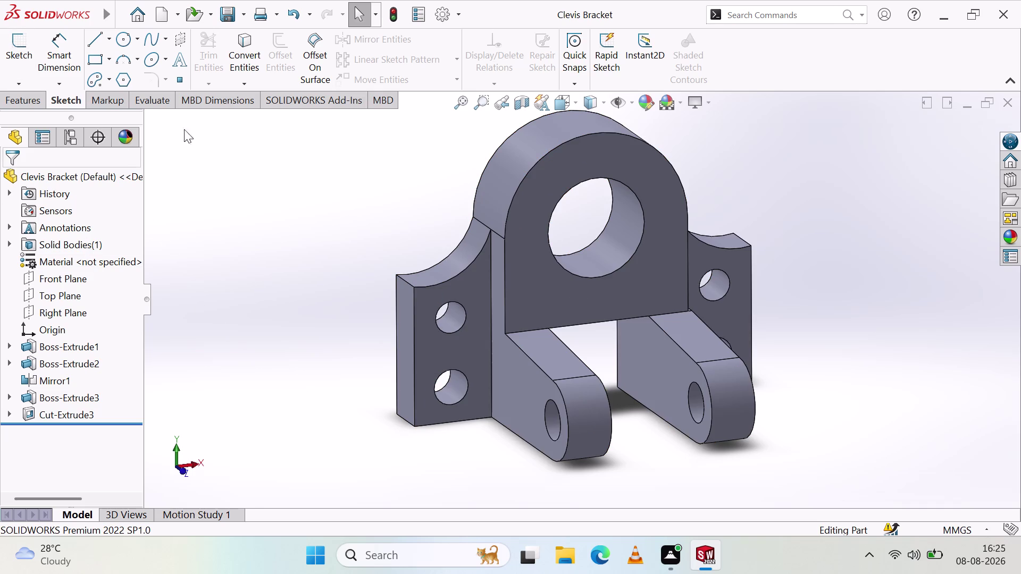
Show the main and side plate sketch dimensions, then bring up Print with Ctrl+P.
click(529, 292)
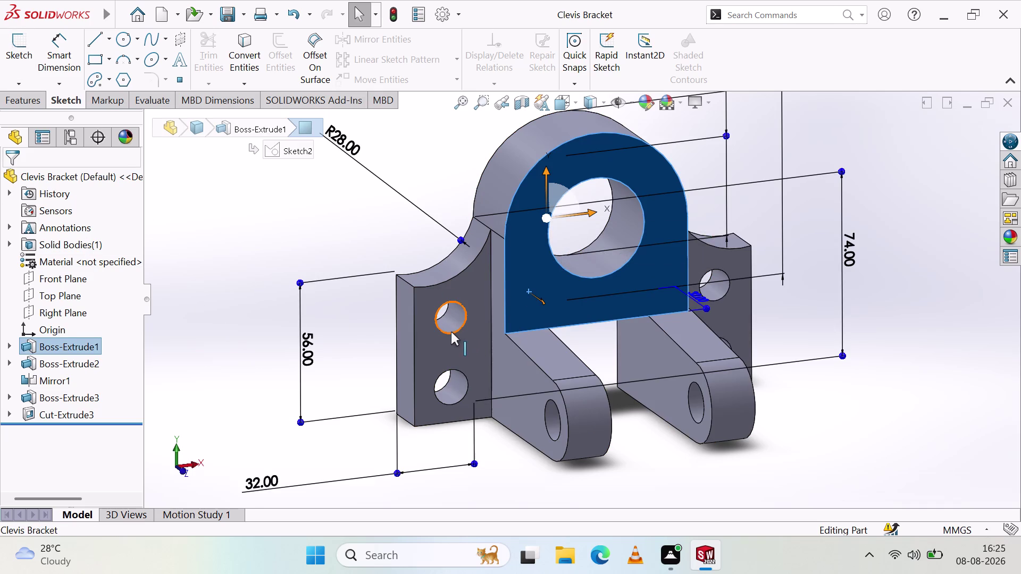
click(445, 345)
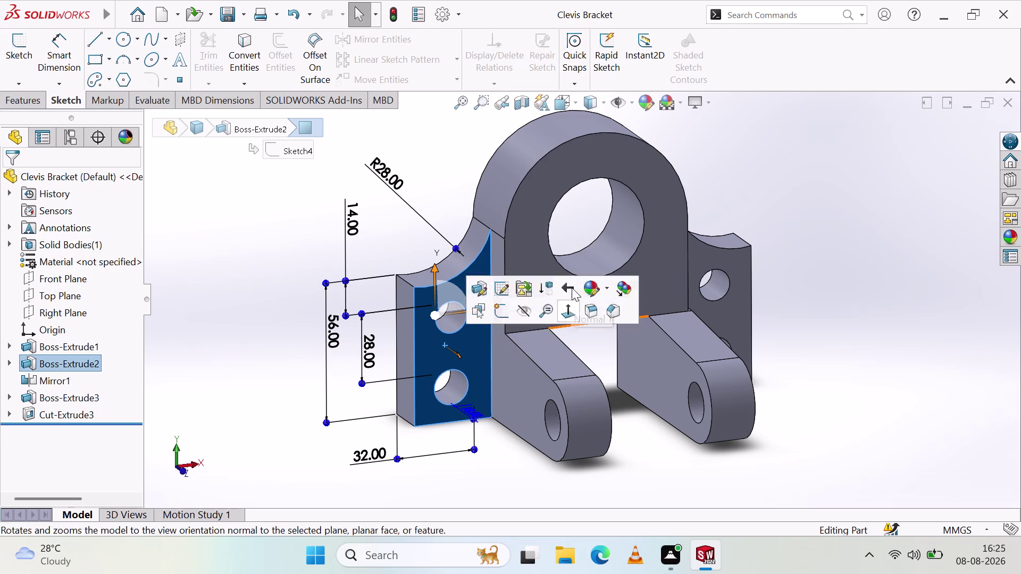
click(537, 206)
scroll(up, 3)
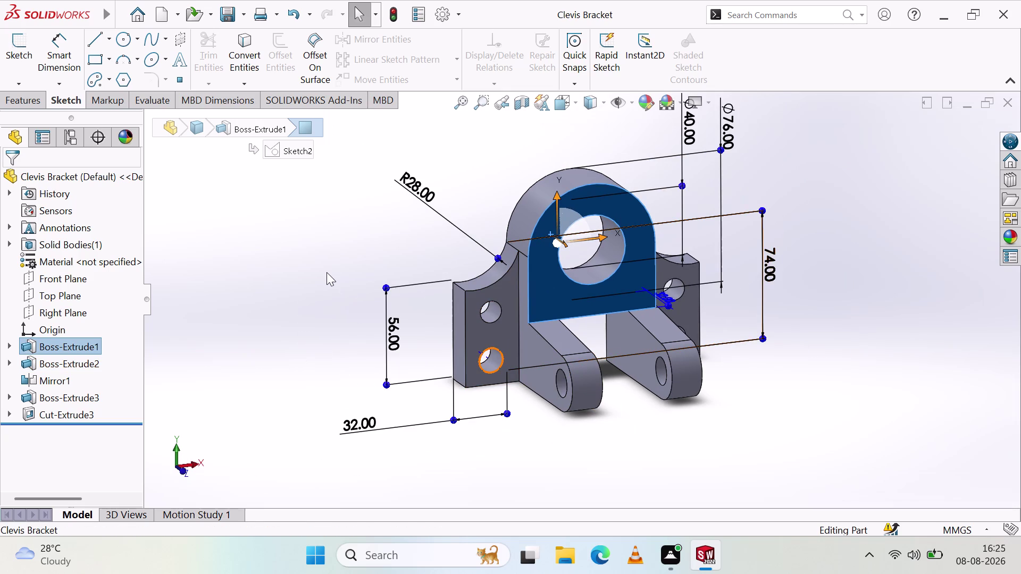
scroll(up, 3)
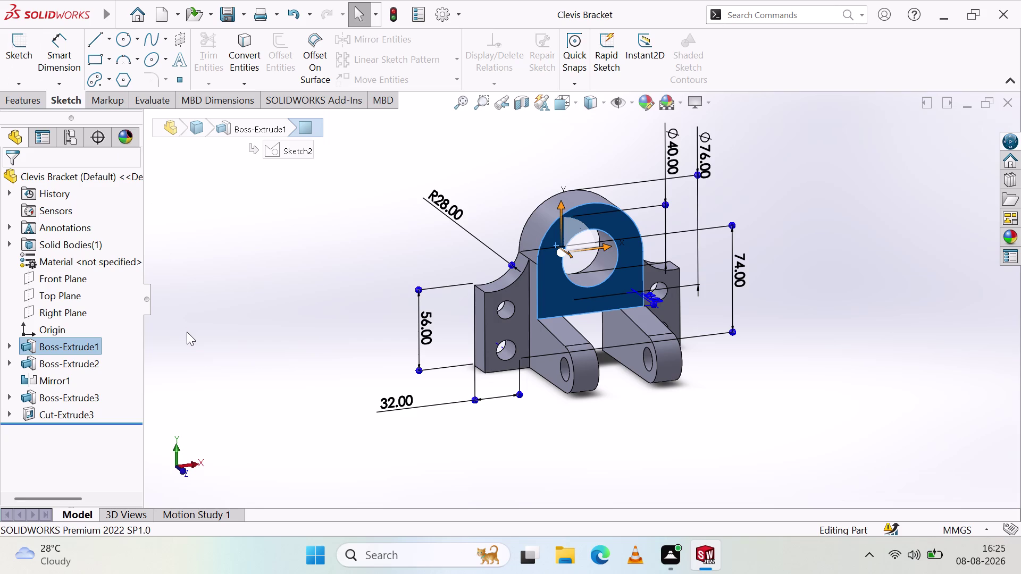
key(ctrl+p)
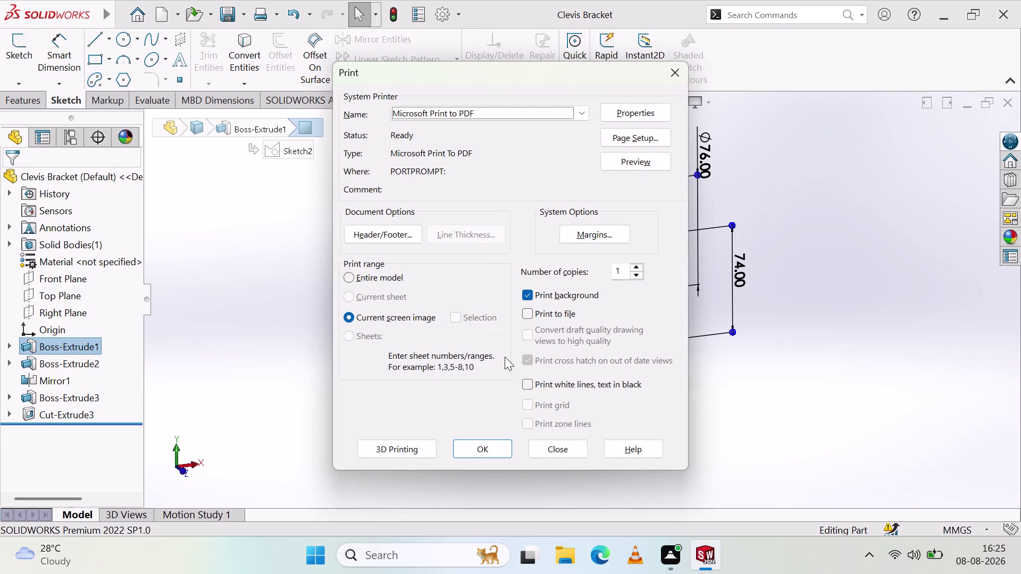
Check the print preview of the dimensioned bracket before printing.
click(633, 163)
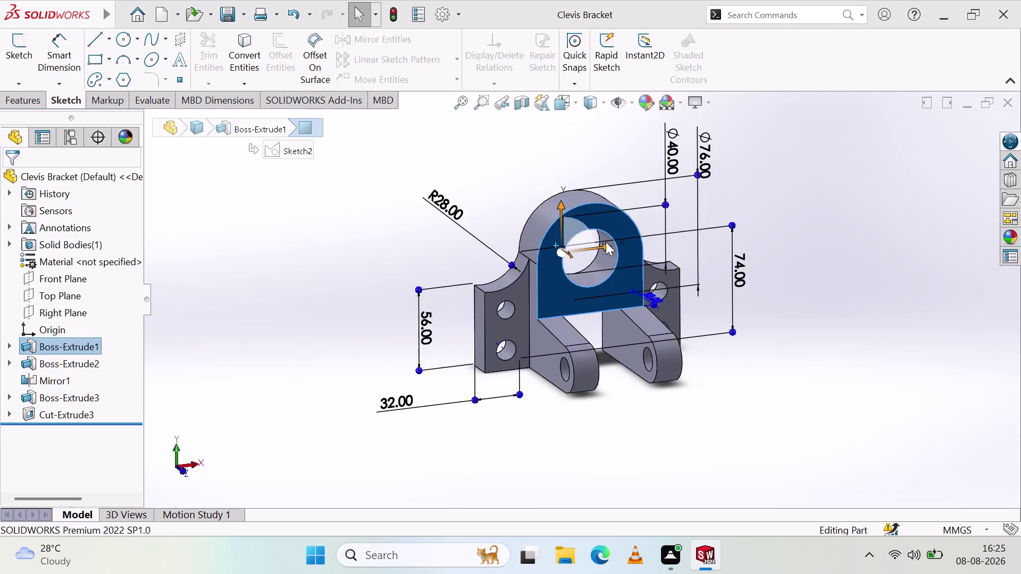
scroll(down, 3)
scroll(up, 3)
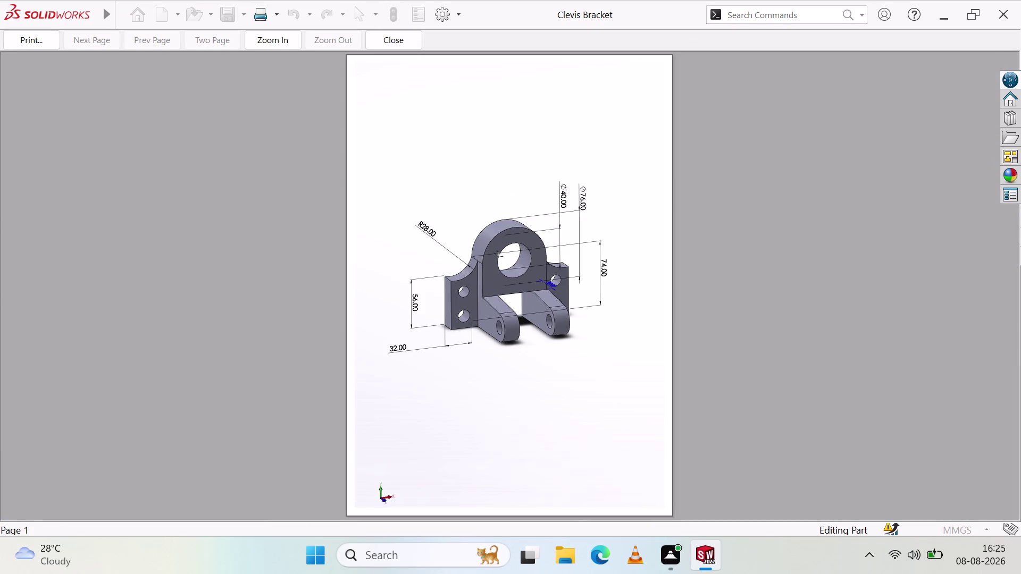
scroll(up, 3)
scroll(down, 3)
click(15, 38)
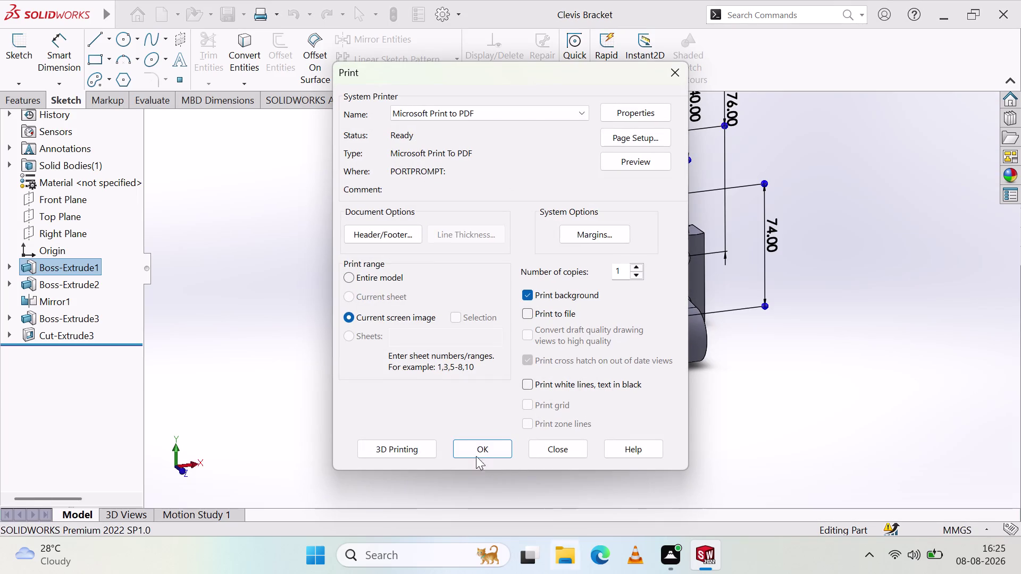
Print the view with Microsoft Print to PDF, saving it as 'Clevis Bracket'.
click(476, 455)
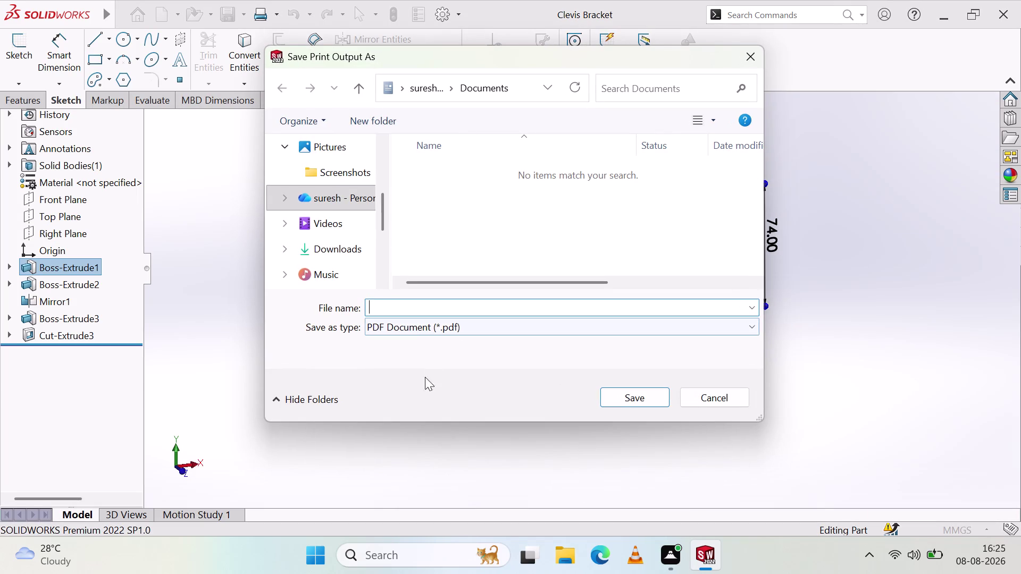
key(c)
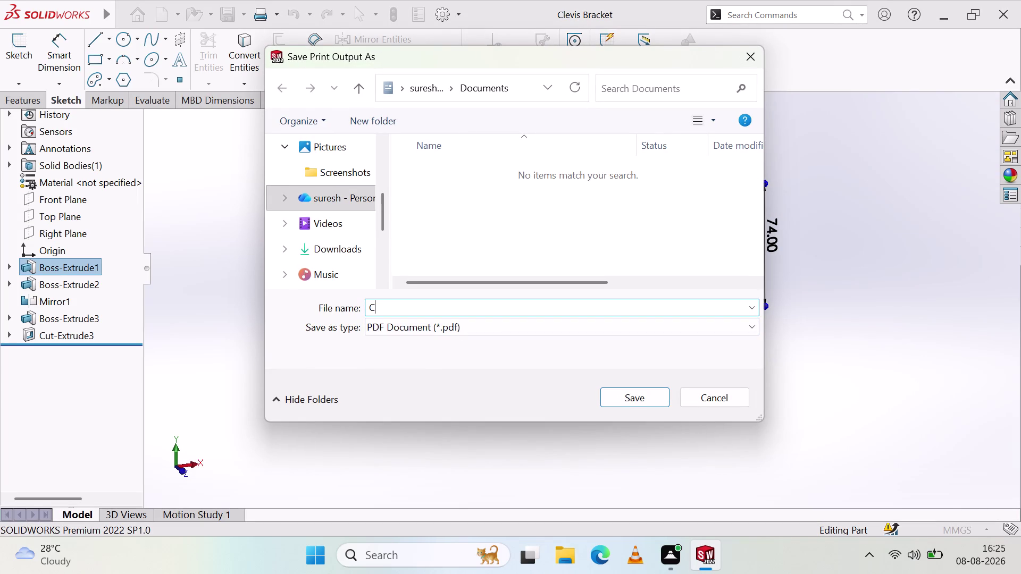
text(levi)
text(z)
key(BackSpace)
key(s)
key(space)
key(b)
key(r)
key(a)
text(c)
text(ket)
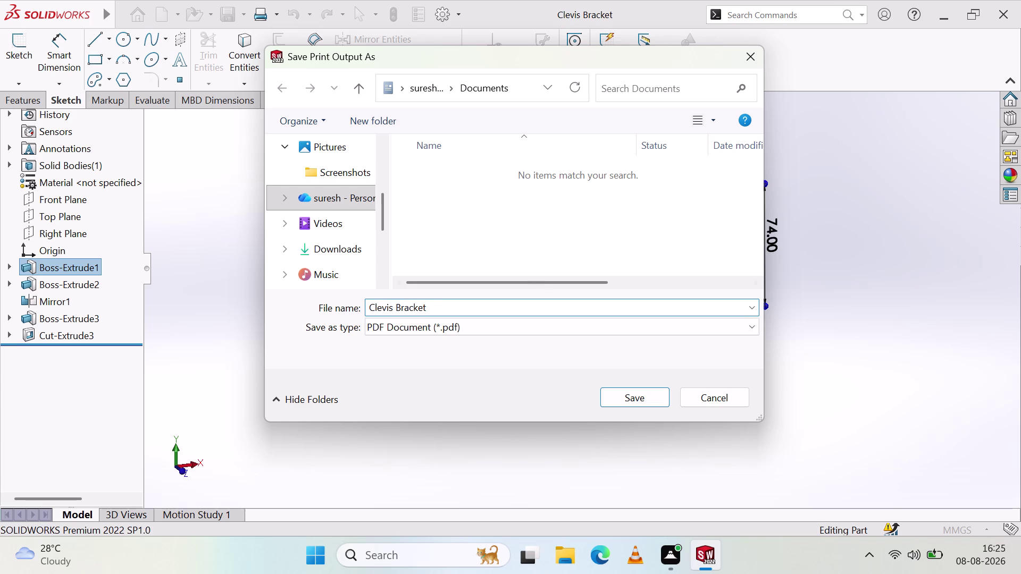
click(634, 398)
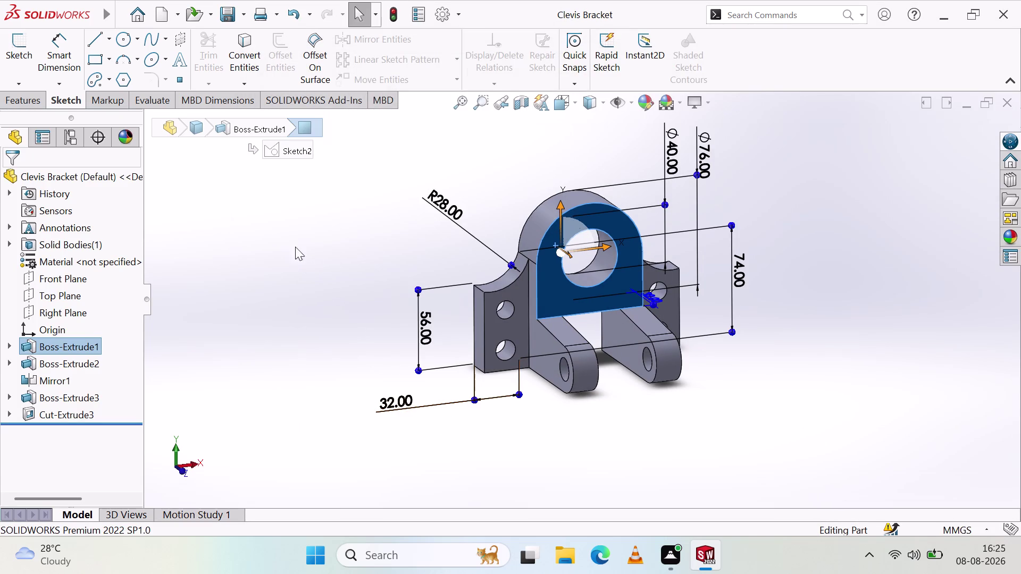
Clear the selection on the bracket and begin a new part document.
click(691, 418)
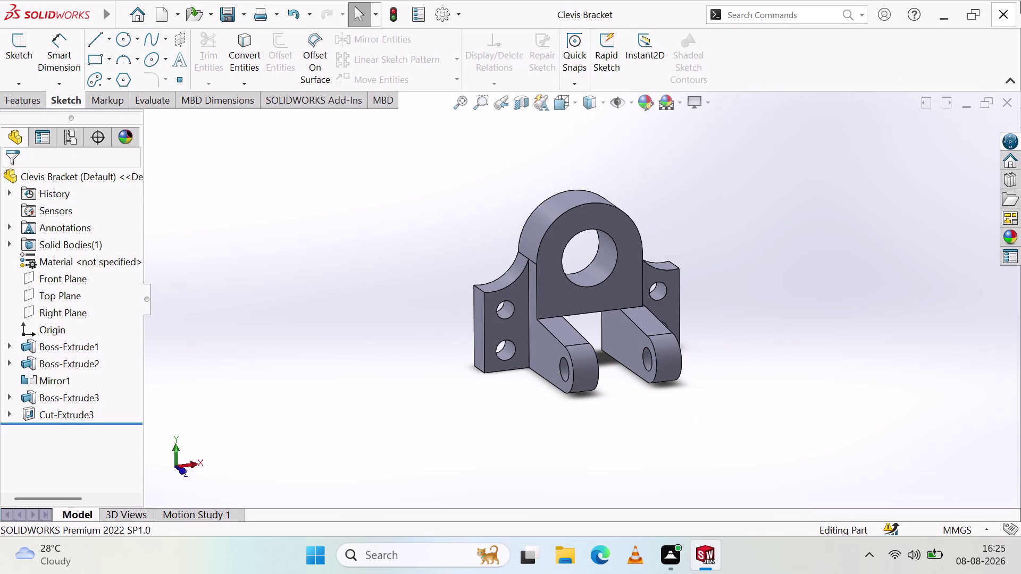
click(141, 15)
click(232, 126)
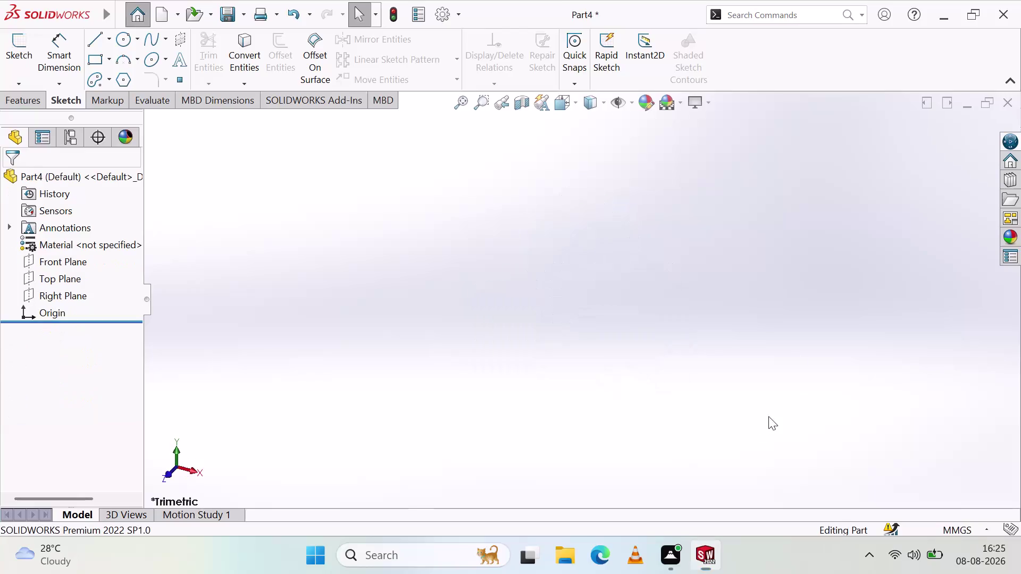
Finish creating the blank Part4 and view it from the Front orientation.
click(188, 472)
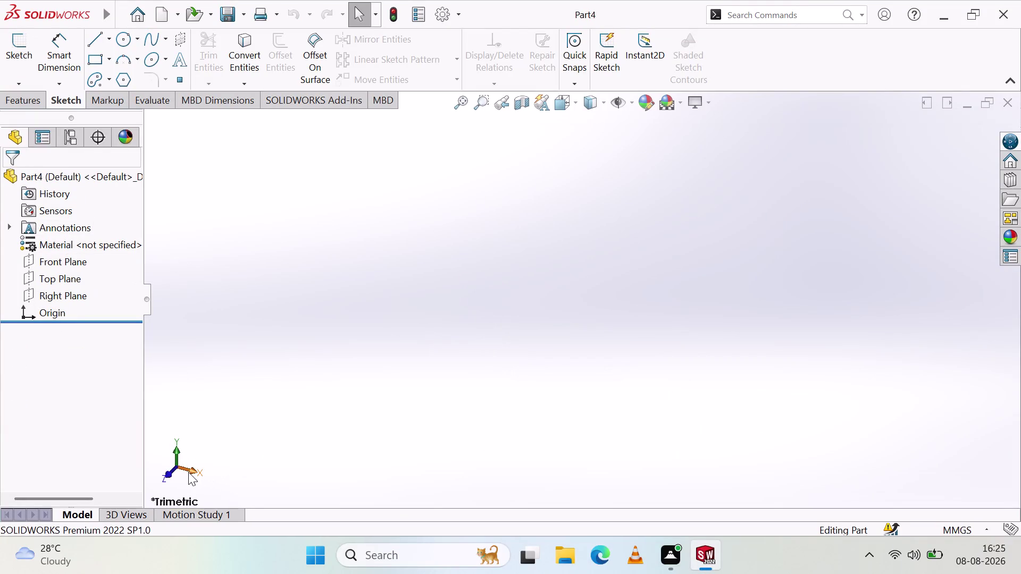
click(156, 466)
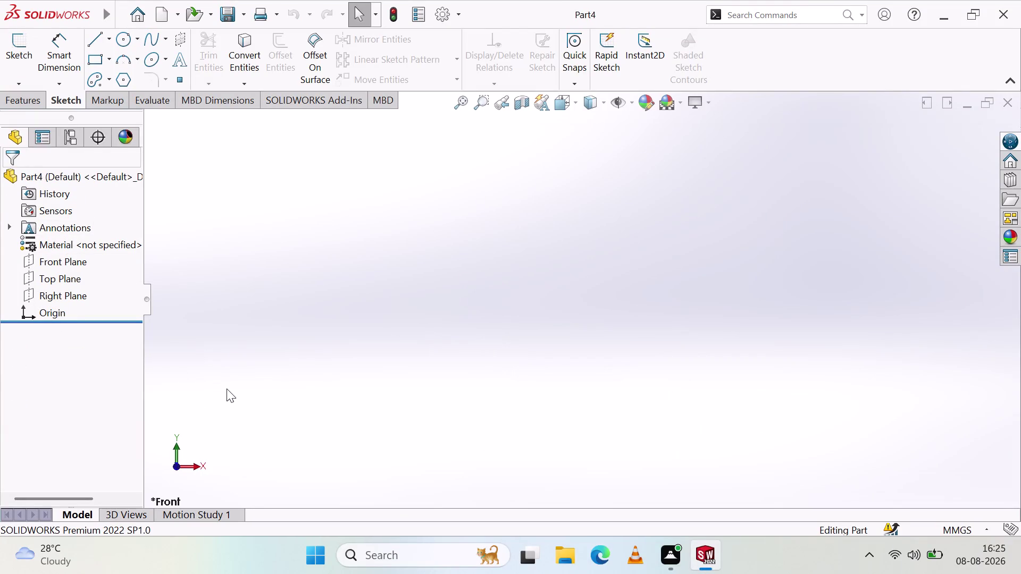